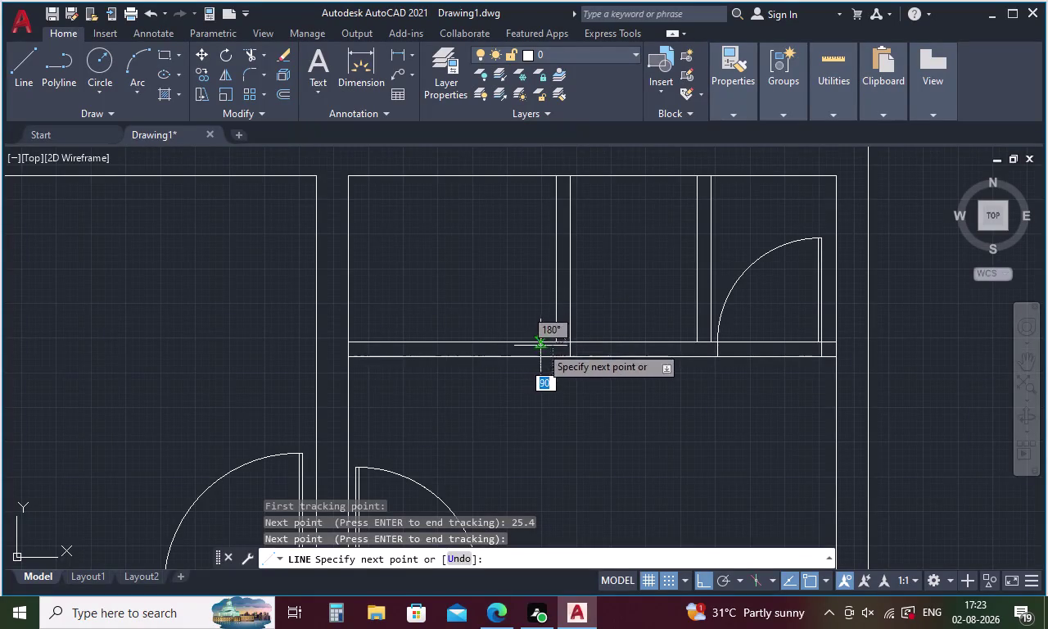
Finish the wall line with its last point.
scroll(up, 3)
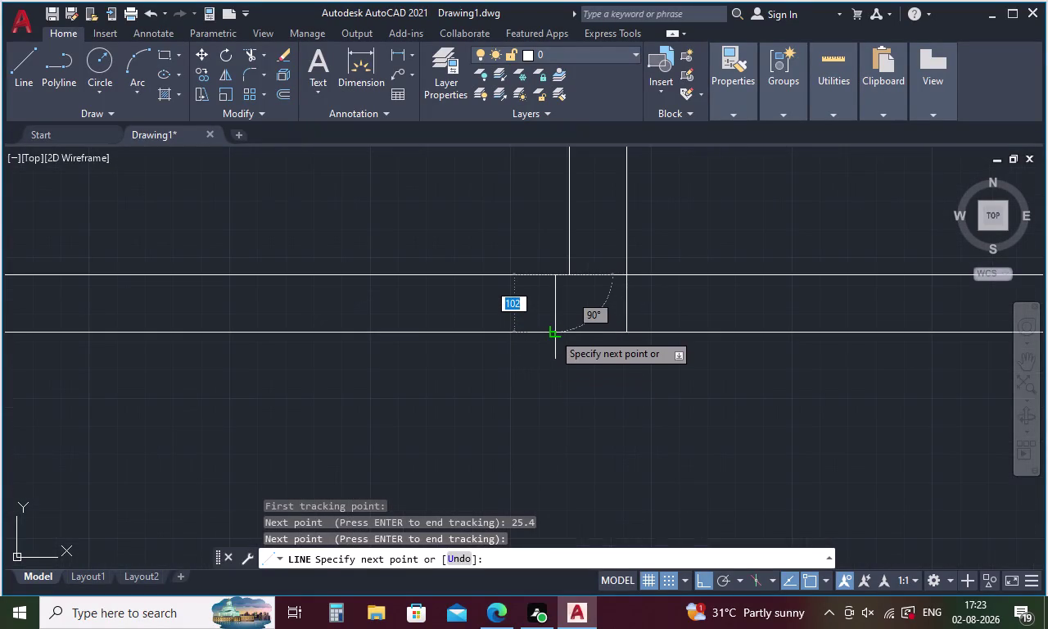
click(552, 333)
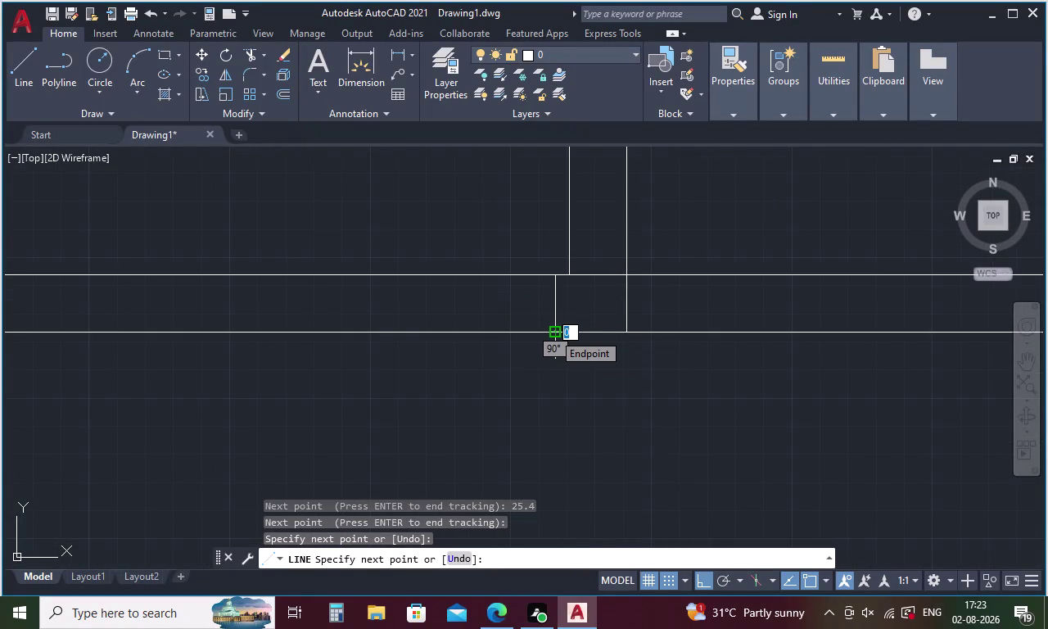
key(Escape)
scroll(down, 3)
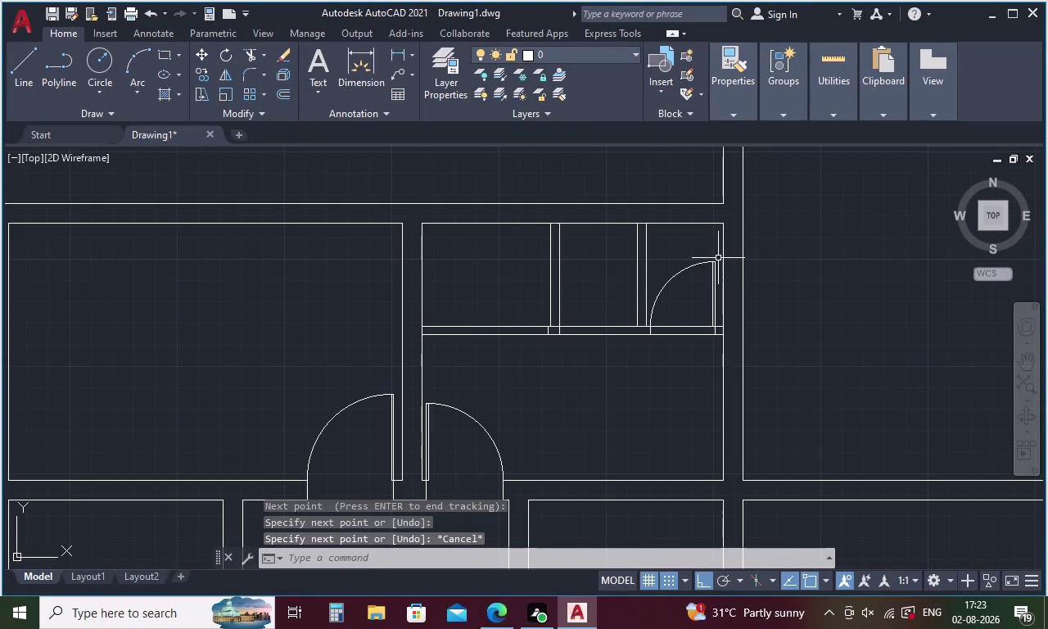
Lasso-select the right closet door's swing arc and leaf and bring up its context menu.
drag(718, 257, 660, 287)
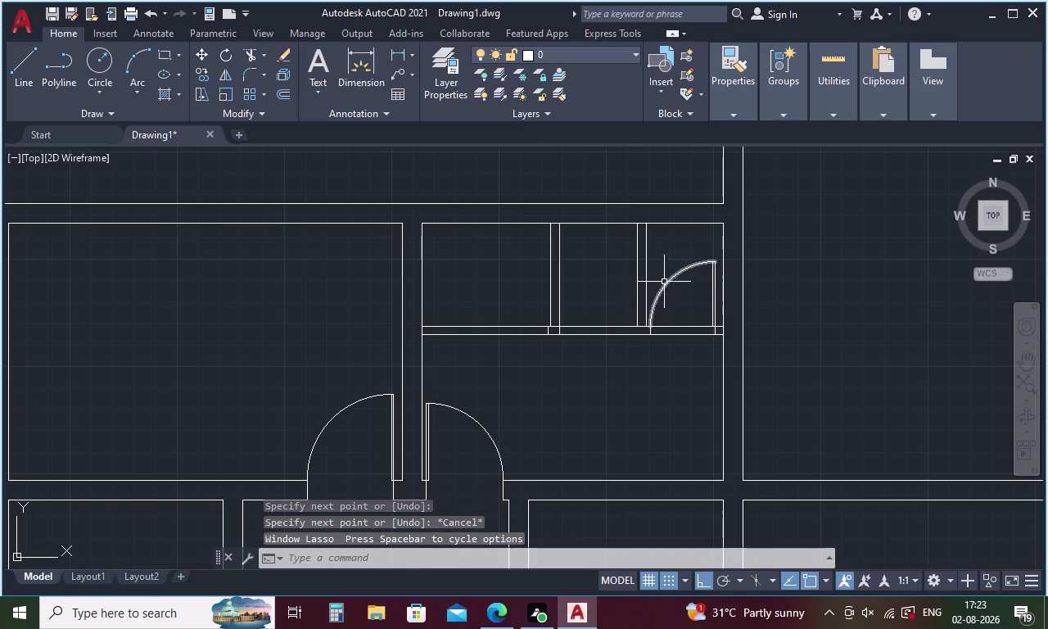
drag(715, 253, 701, 295)
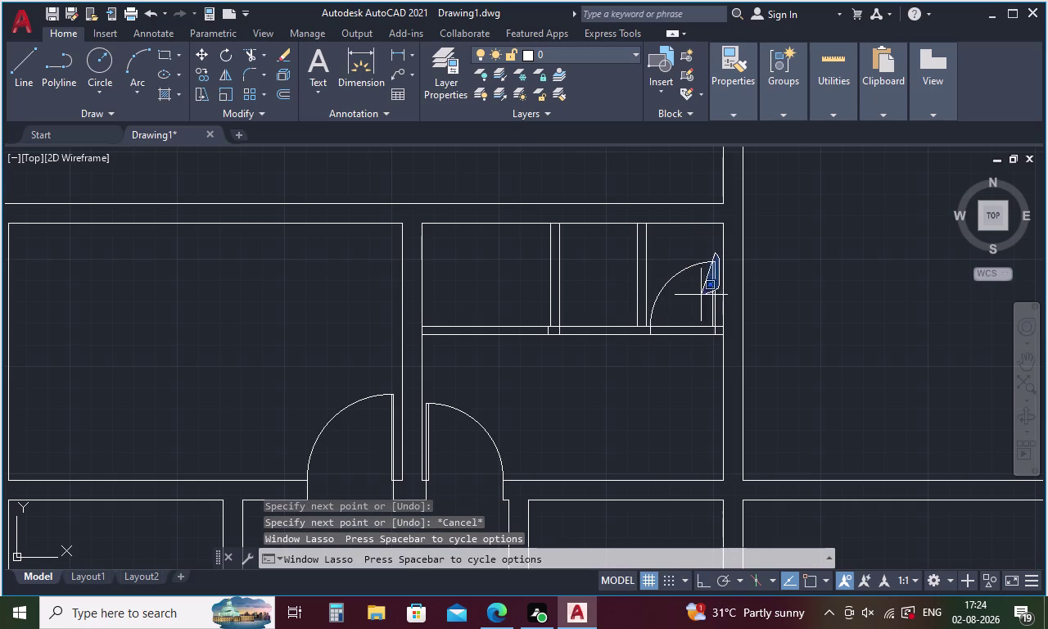
drag(701, 295, 656, 295)
drag(657, 268, 715, 294)
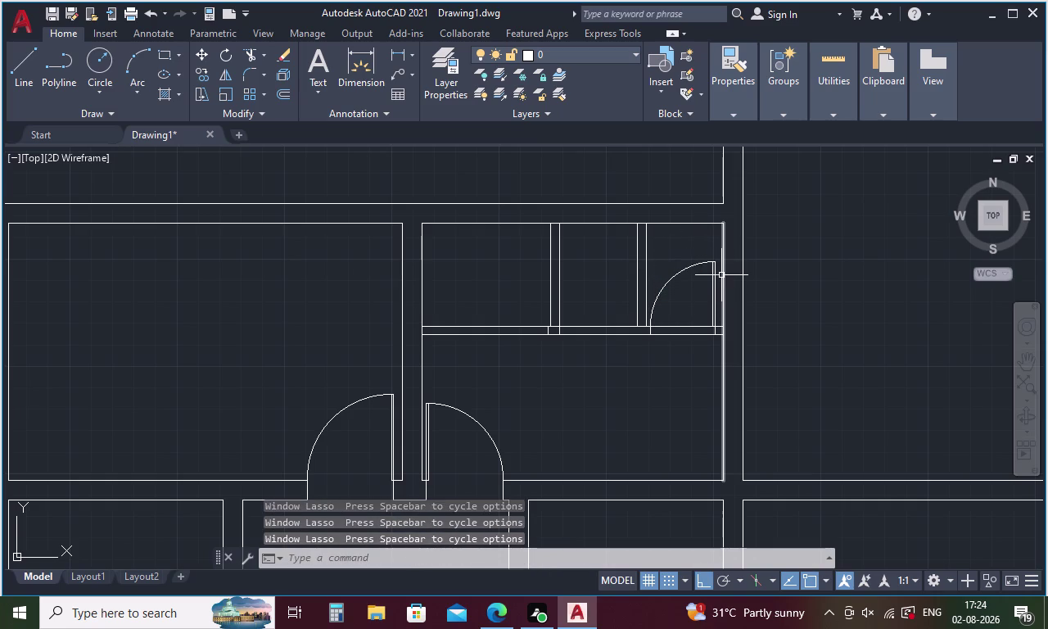
drag(719, 265, 676, 283)
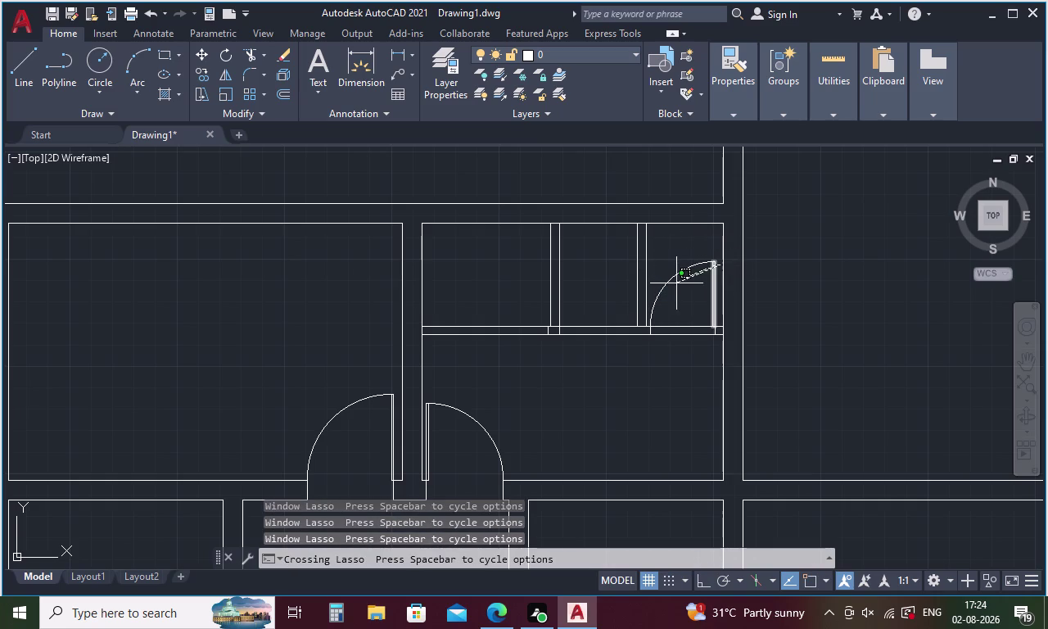
drag(676, 283, 656, 294)
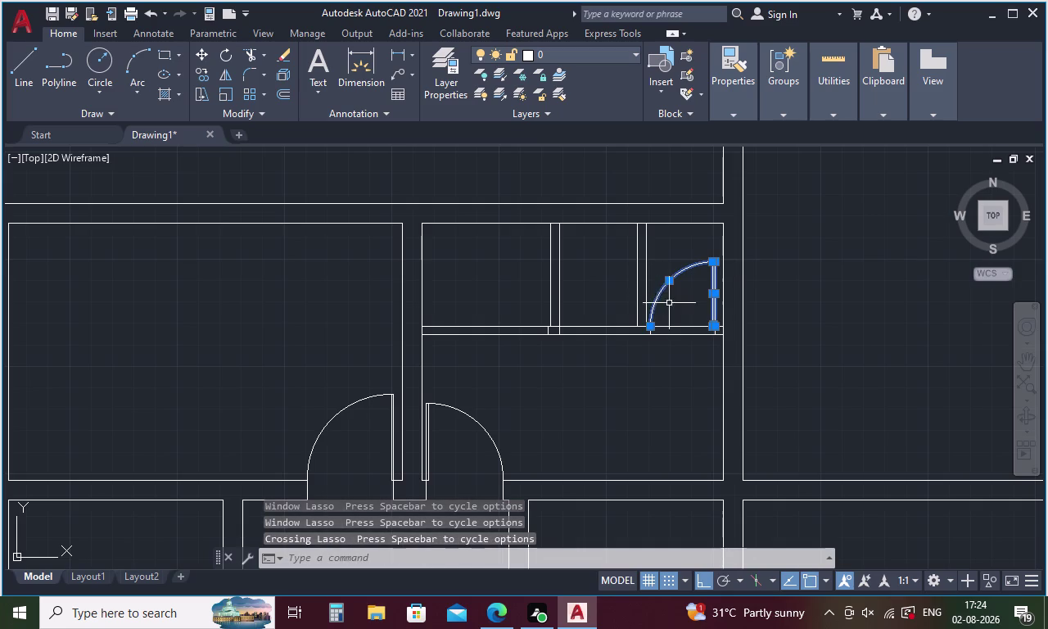
scroll(up, 3)
click(616, 348)
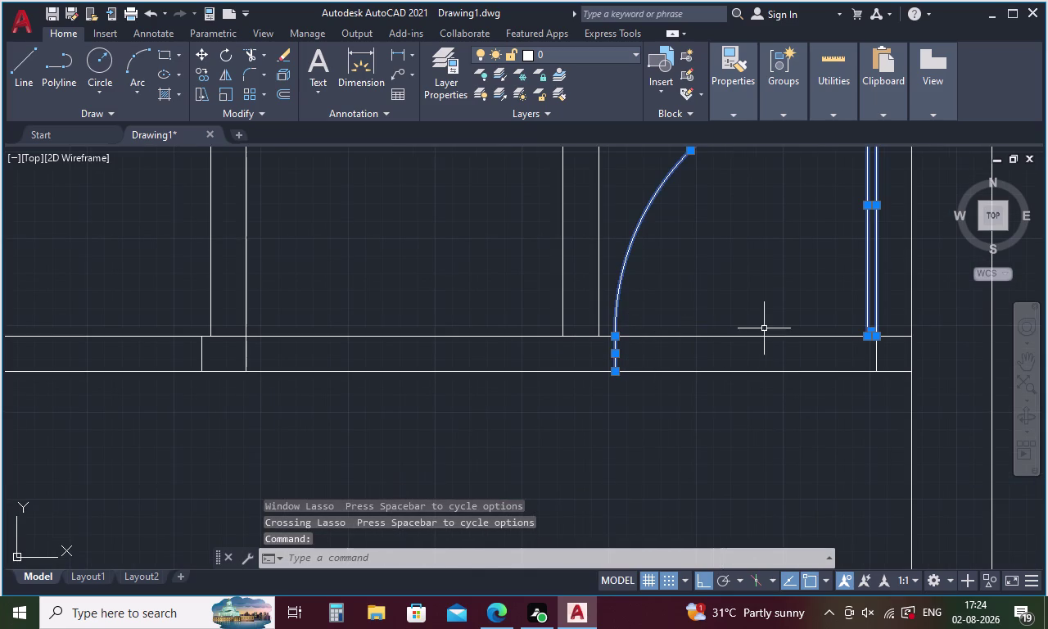
right_click(752, 302)
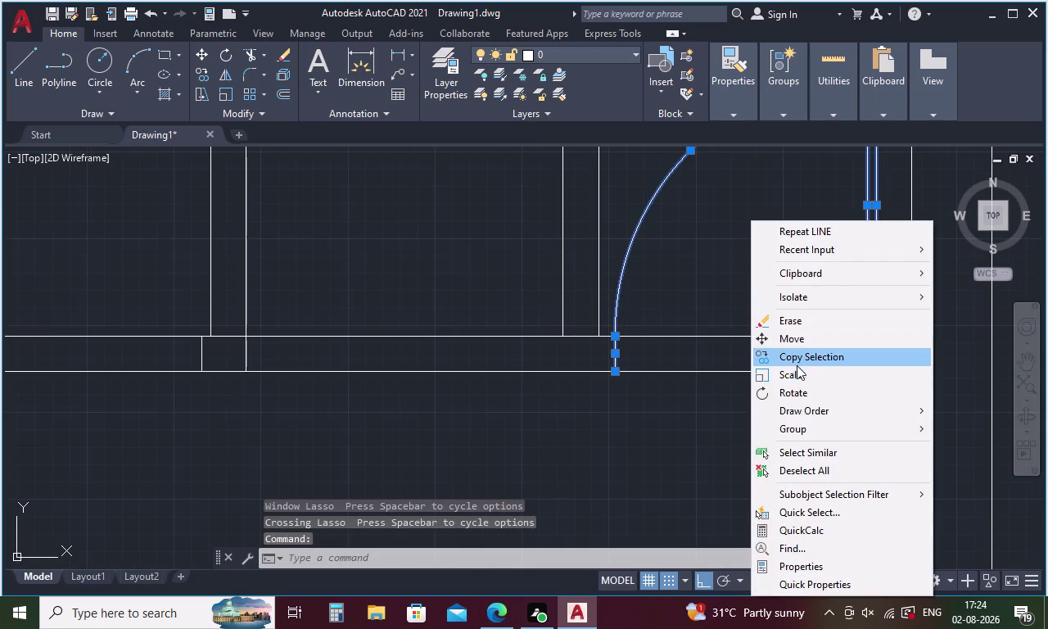
Copy the selected door from the wall corner into the left closet opening.
click(794, 358)
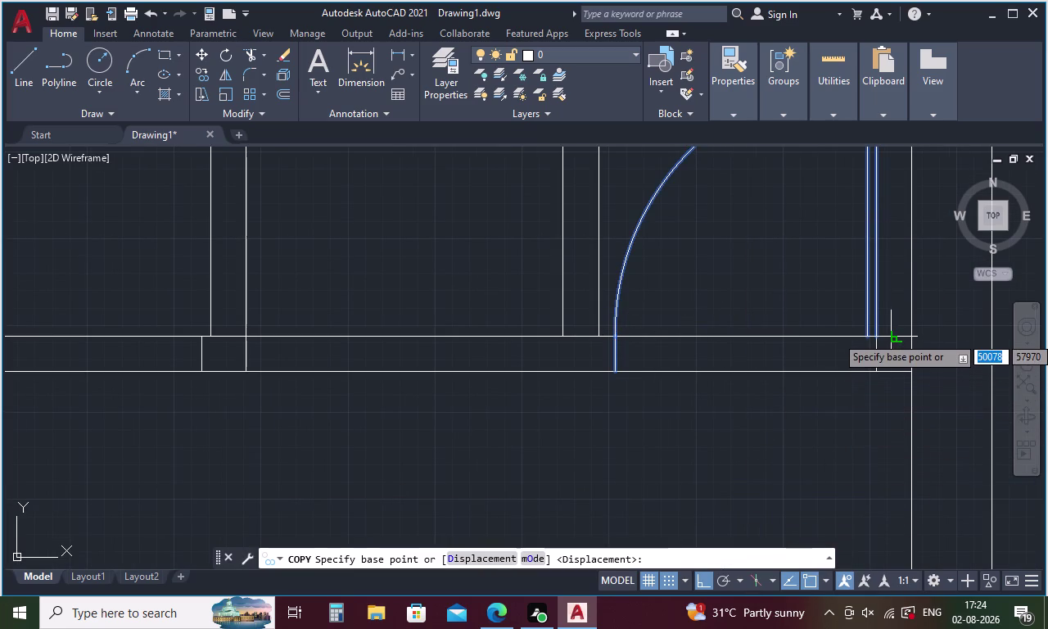
click(878, 336)
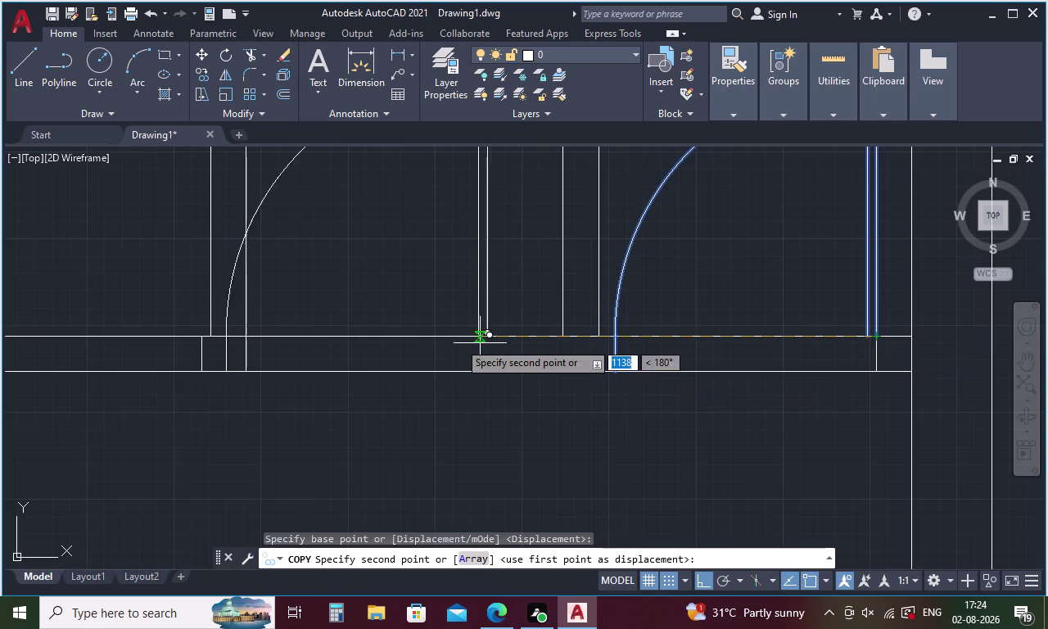
middle_drag(260, 339, 601, 349)
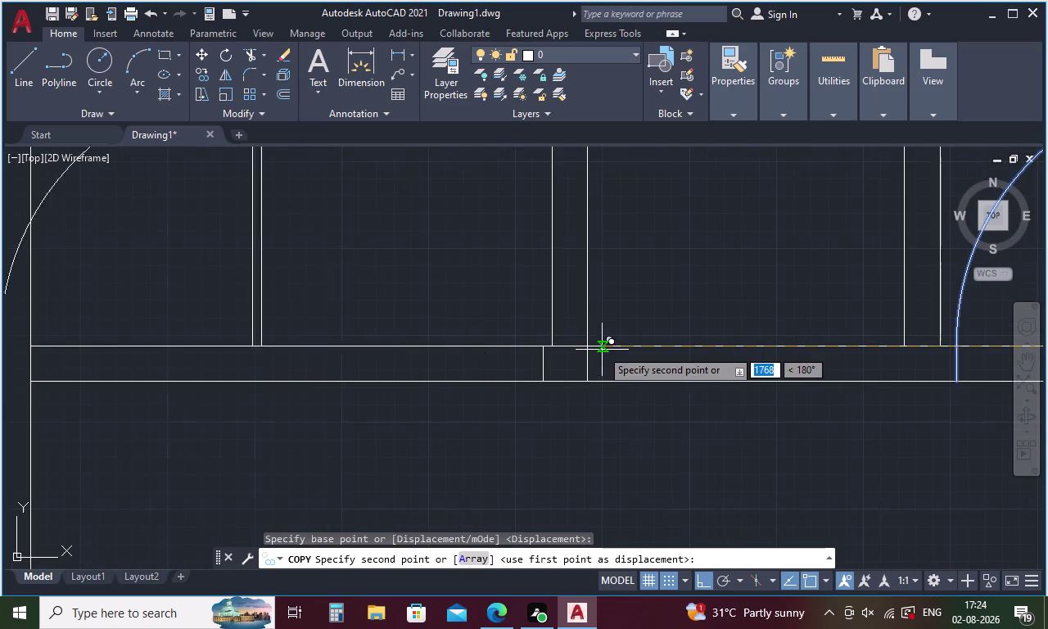
click(539, 348)
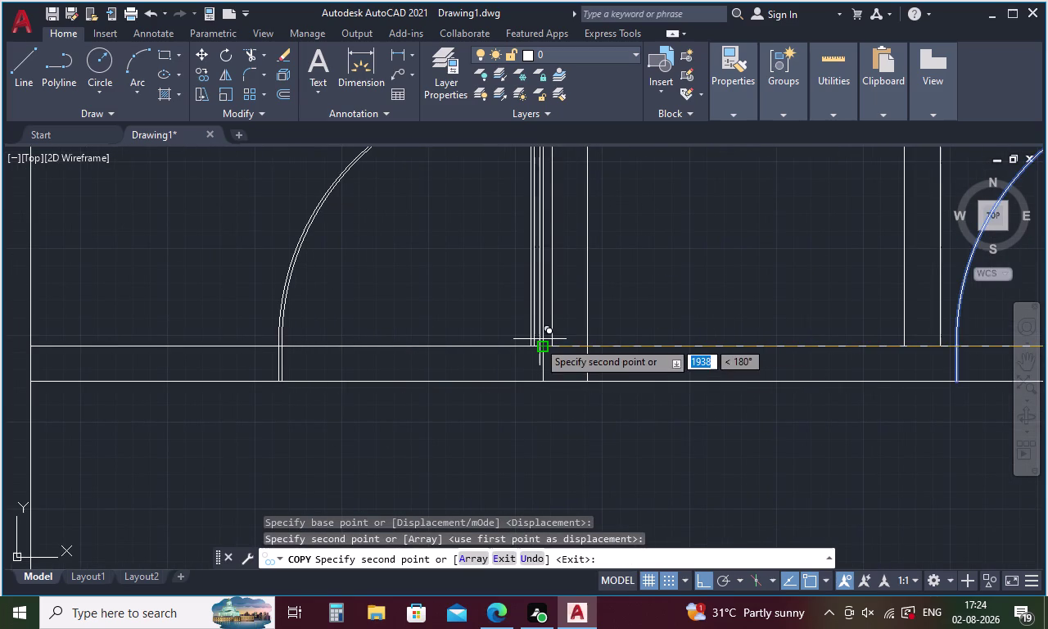
key(Escape)
Trim the wall lines across both closet door openings with TR fence lines.
text(TR)
key(space)
key(space)
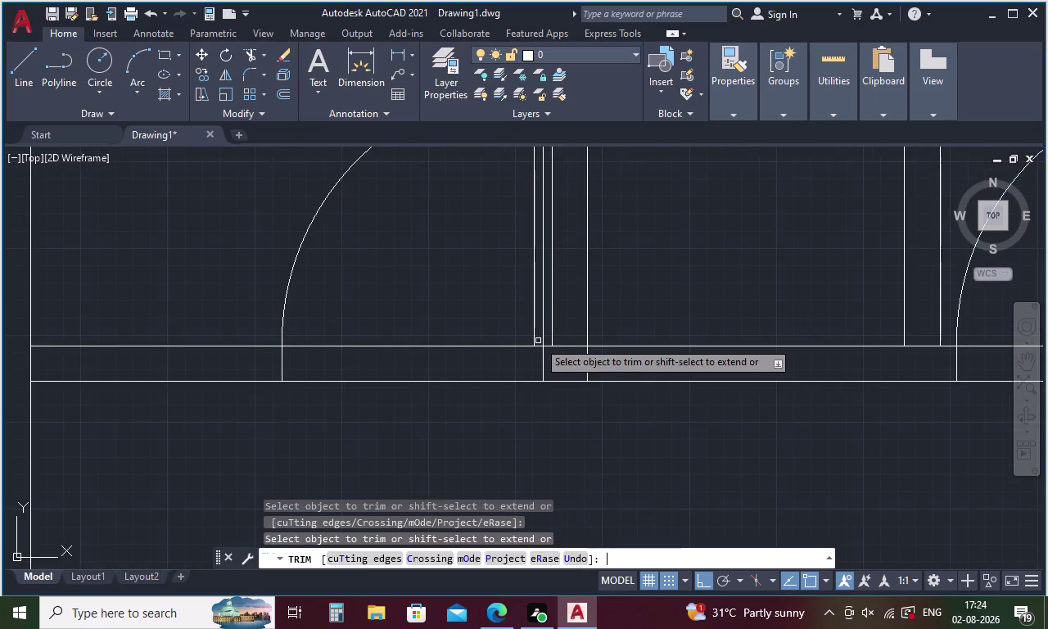
drag(447, 326, 439, 392)
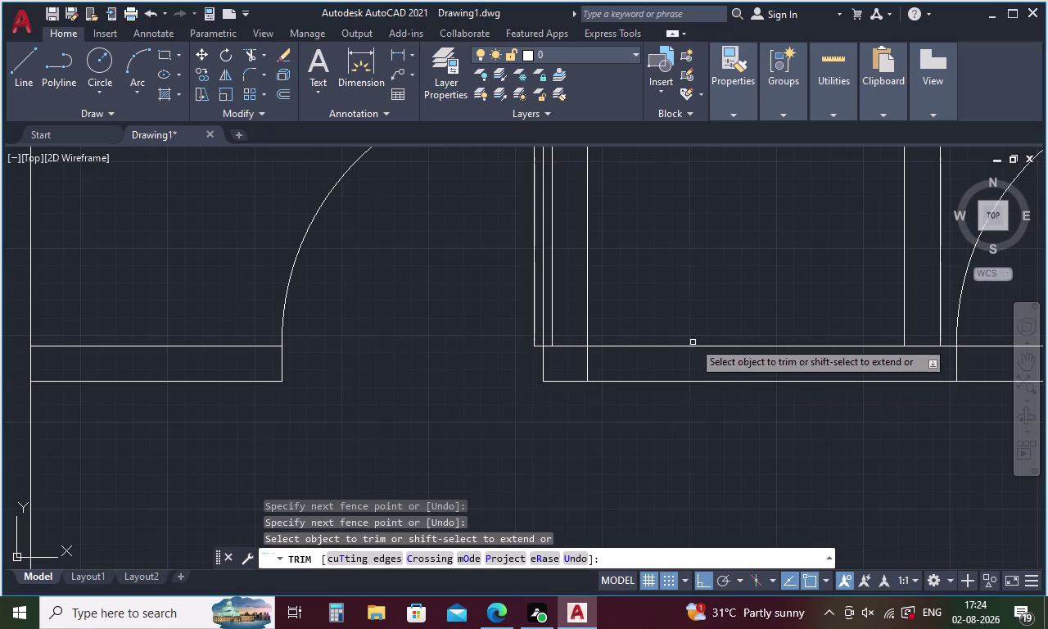
middle_drag(703, 304, 356, 345)
drag(668, 362, 668, 436)
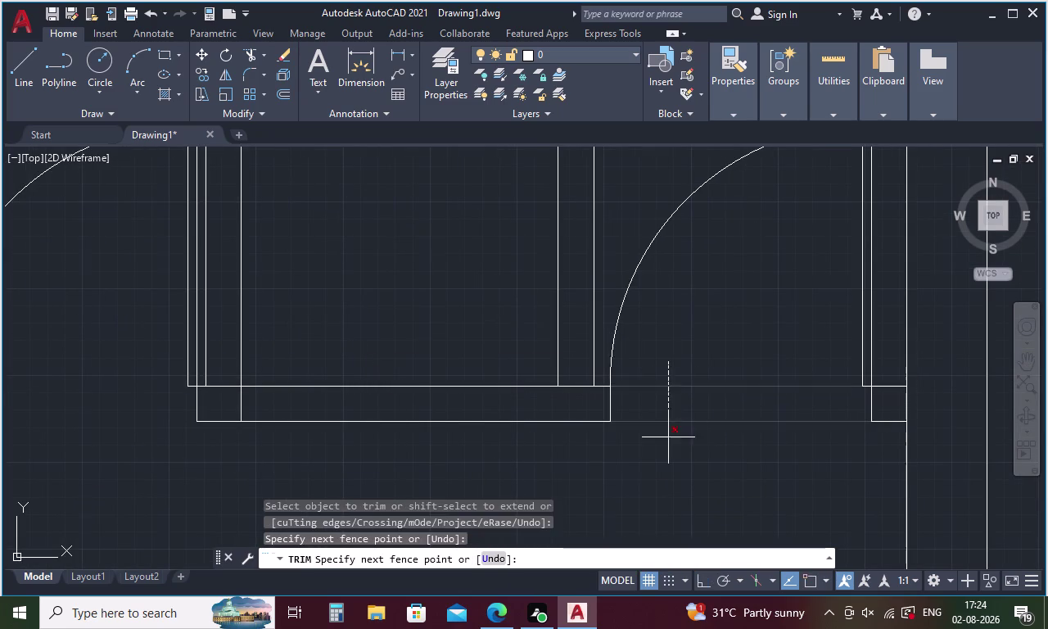
drag(668, 435, 668, 438)
scroll(down, 3)
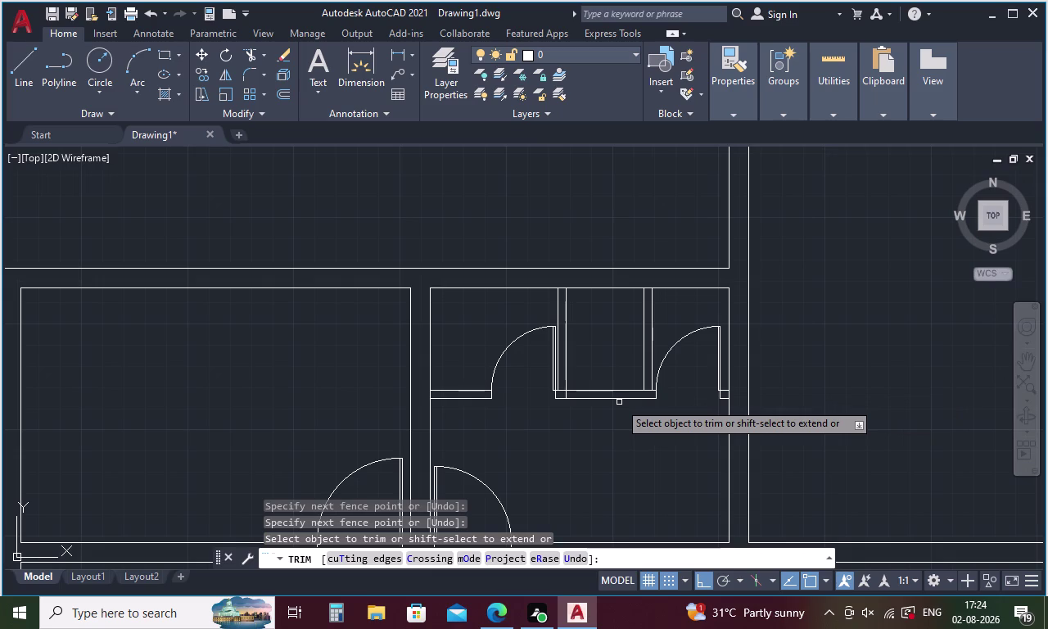
scroll(down, 3)
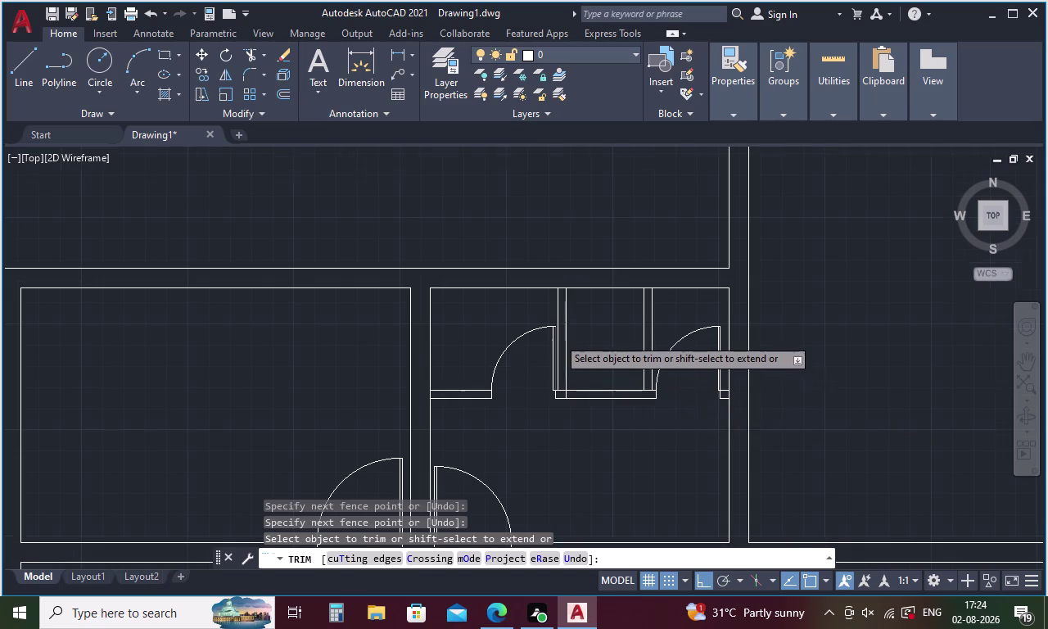
scroll(down, 3)
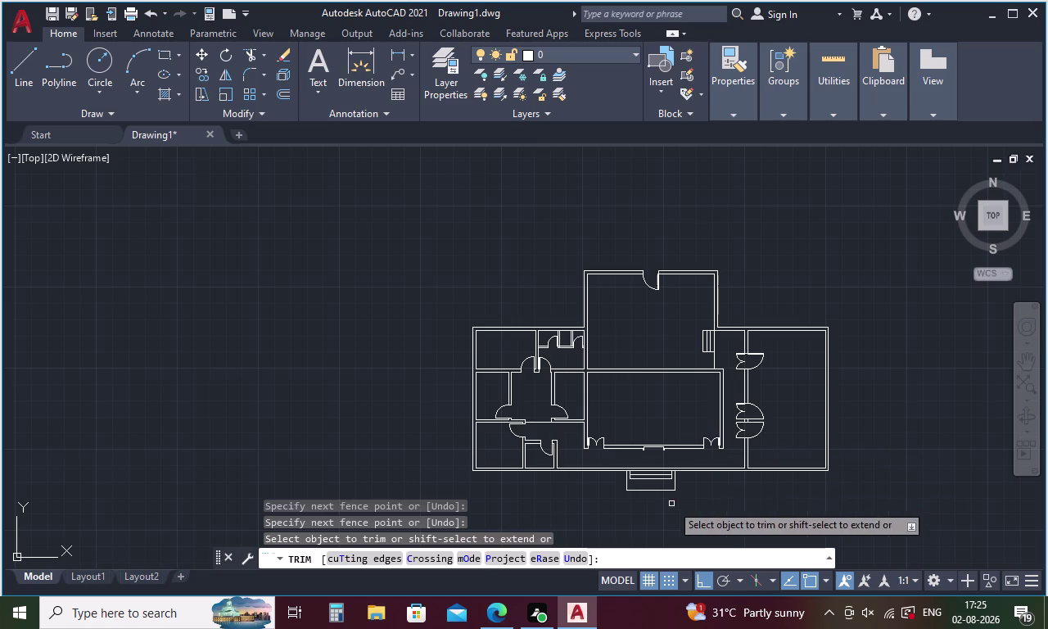
Zoom out and back in to check the plan, end TRIM, and start LINE.
scroll(up, 3)
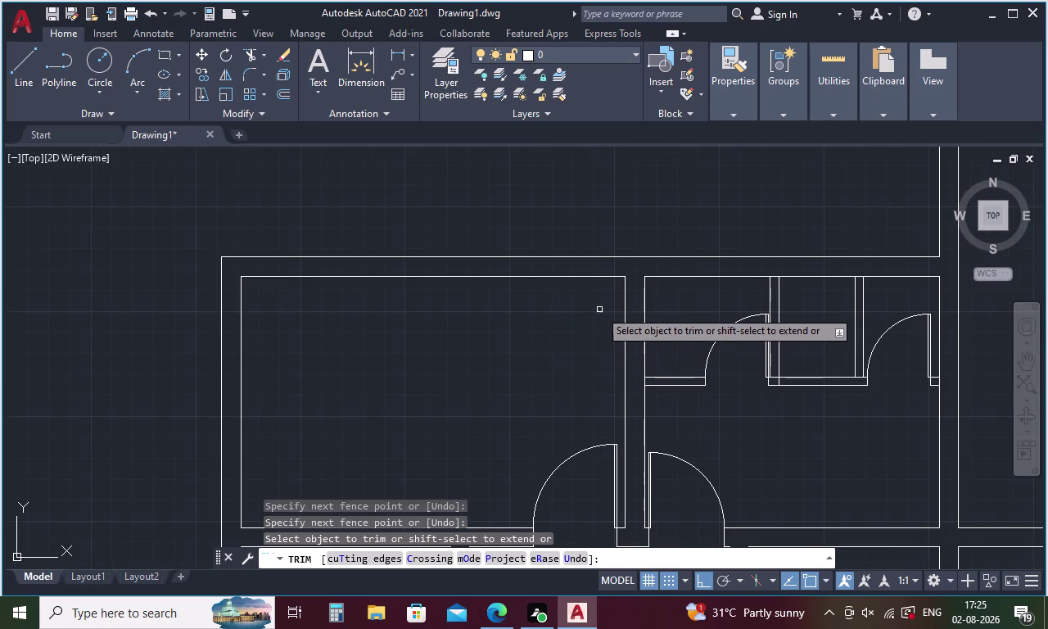
scroll(down, 3)
key(Escape)
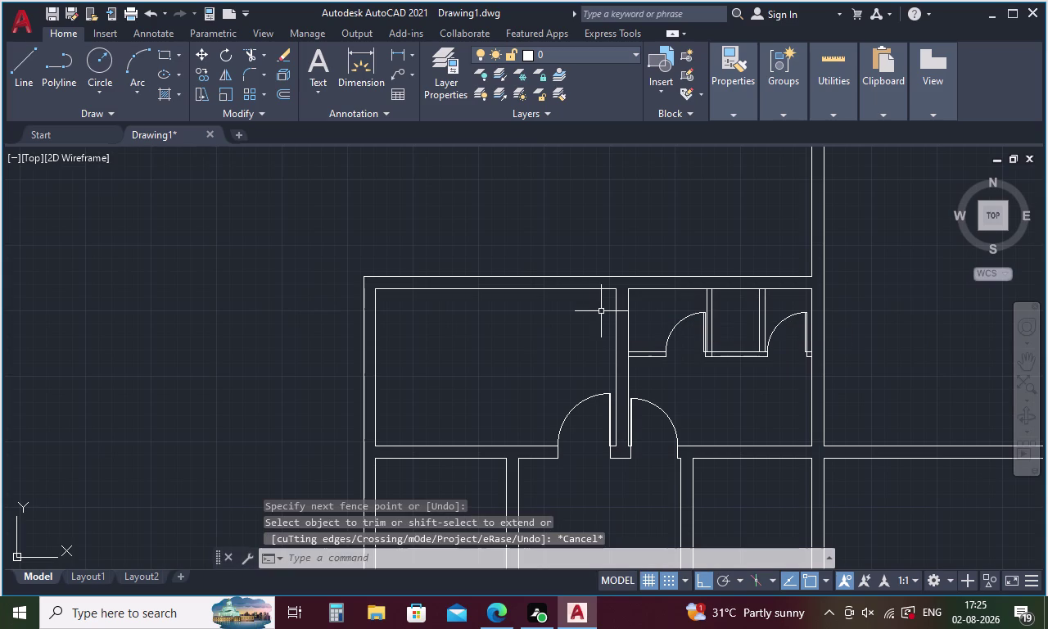
key(l)
key(Return)
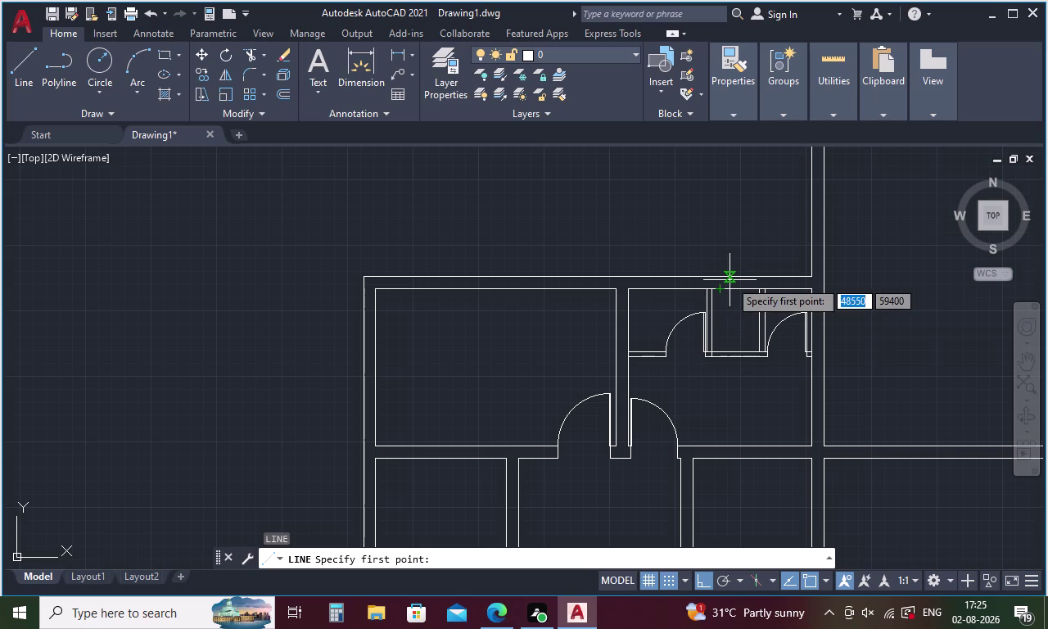
Cancel the line and trim the outer top wall across the closet openings.
key(Escape)
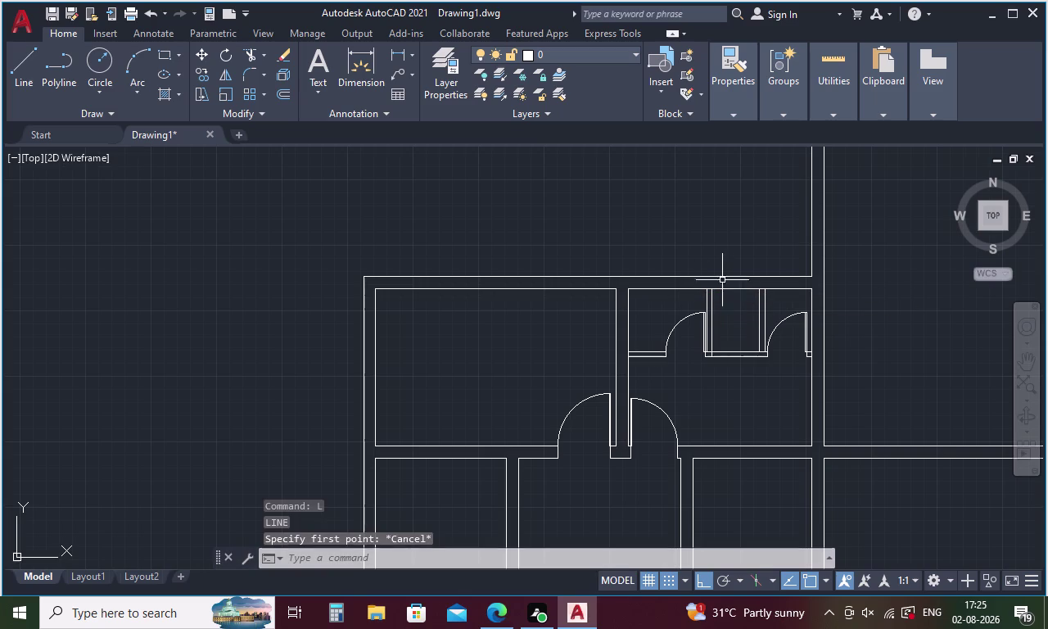
text(TR)
key(space)
key(space)
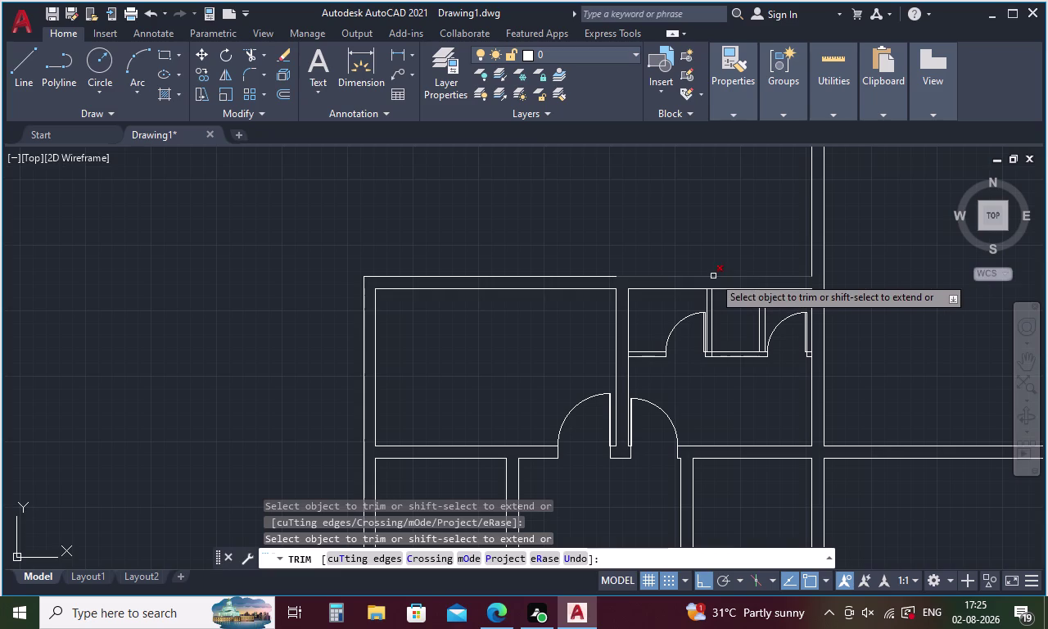
scroll(up, 3)
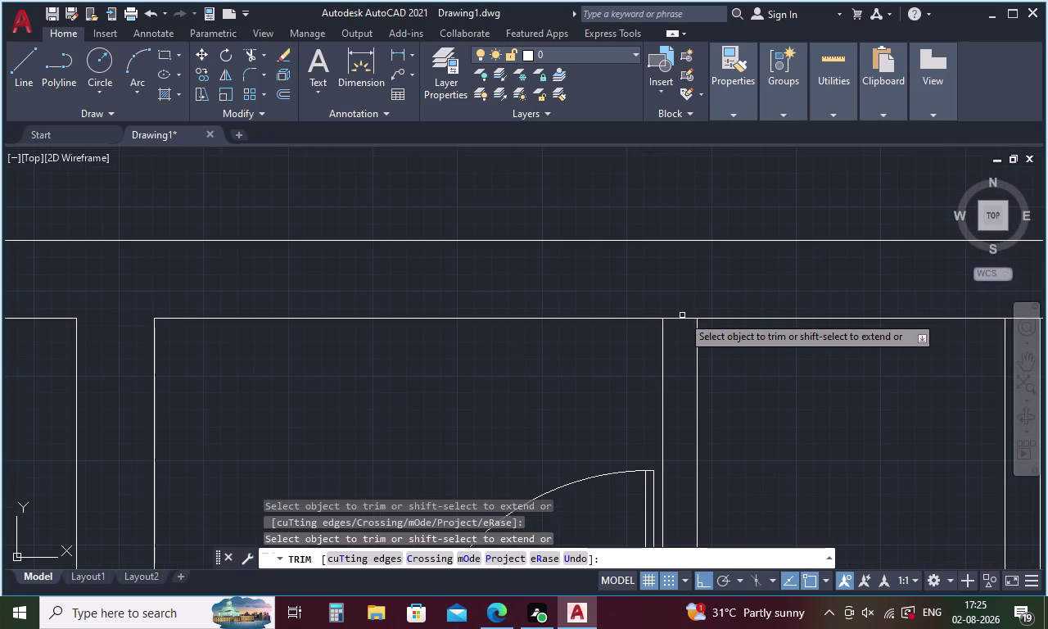
click(681, 321)
middle_drag(741, 292, 371, 292)
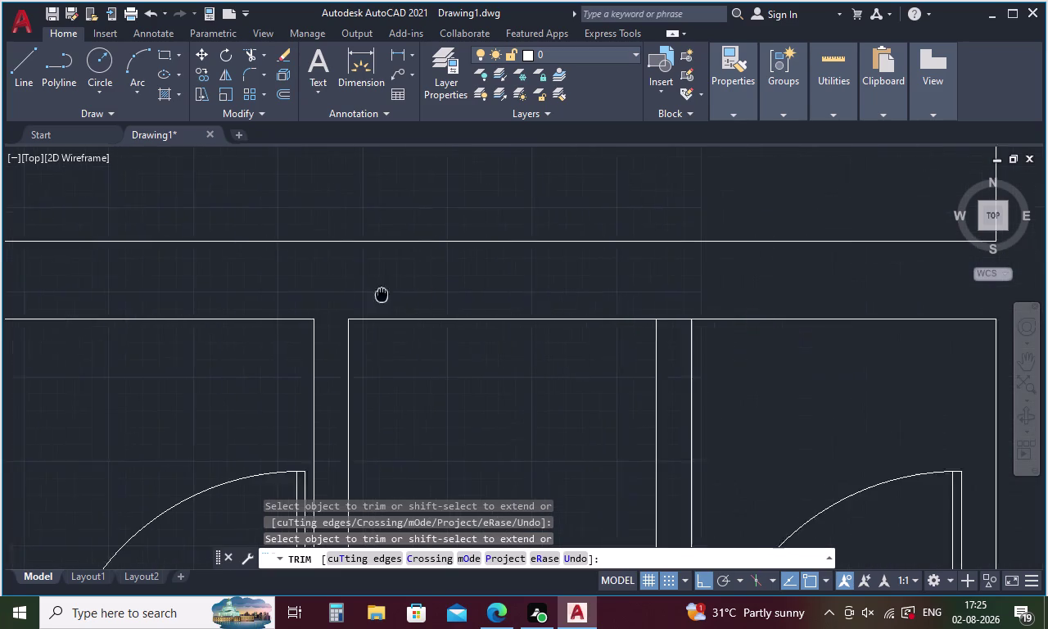
drag(653, 303, 659, 332)
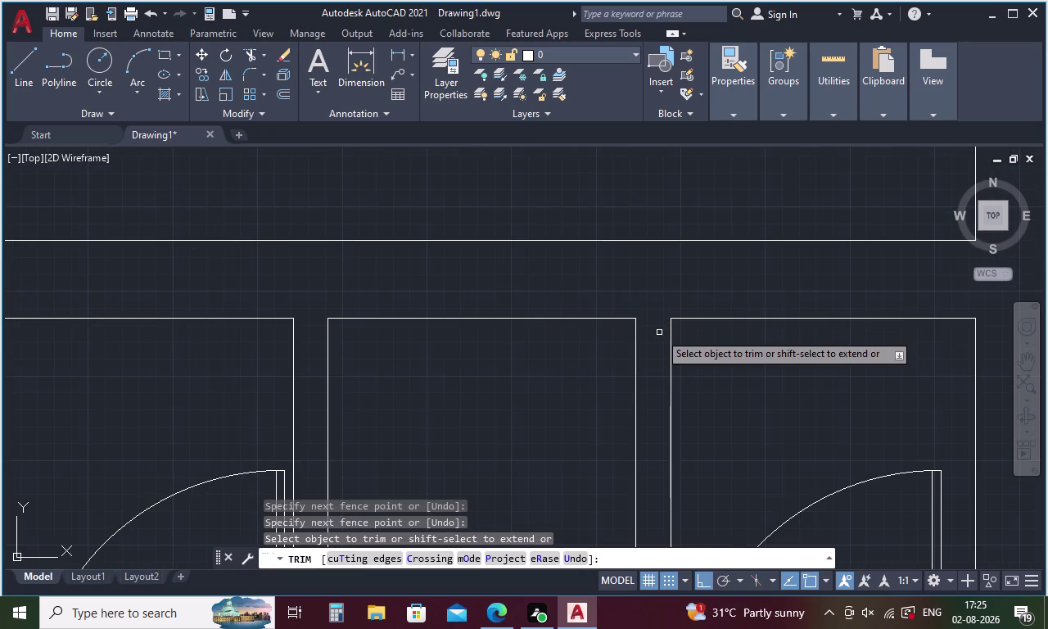
middle_drag(661, 330, 773, 317)
scroll(down, 3)
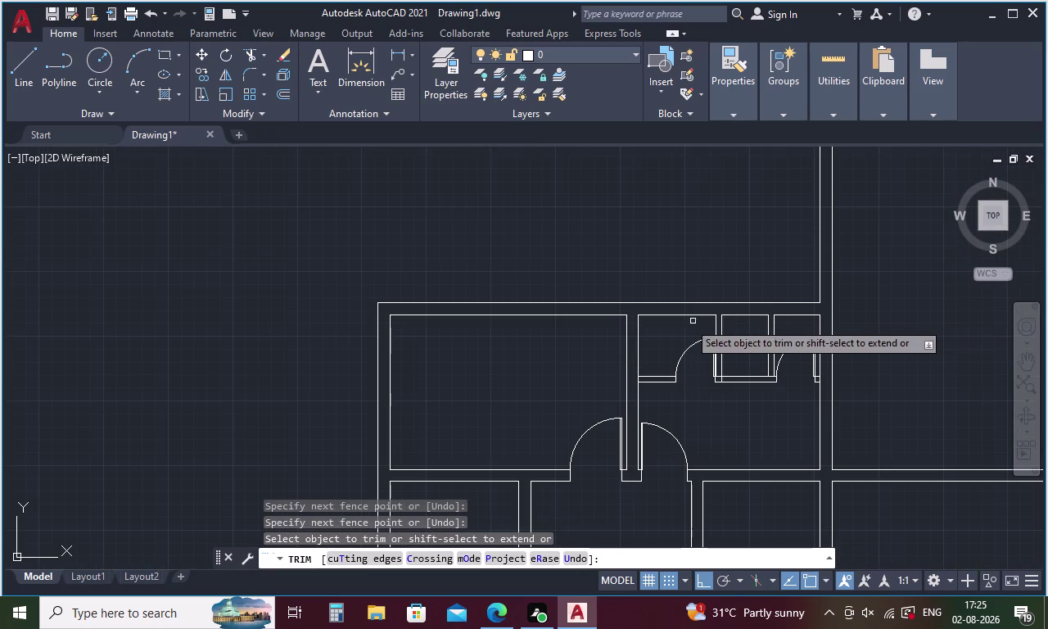
key(Escape)
Run another TRIM pass, end it, and start a new line.
key(t)
key(r)
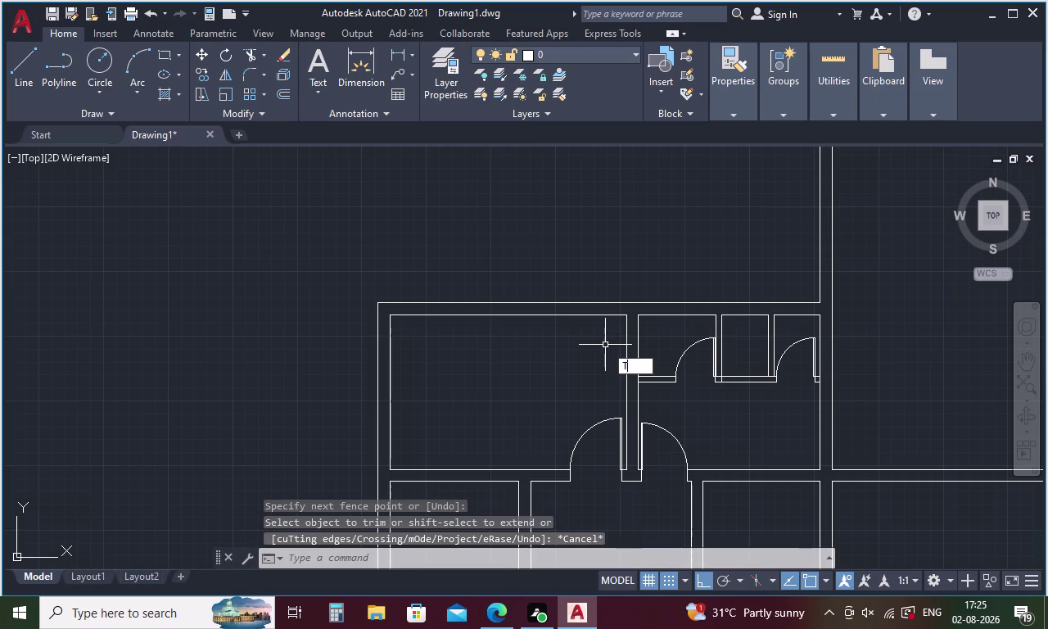
key(space)
key(space)
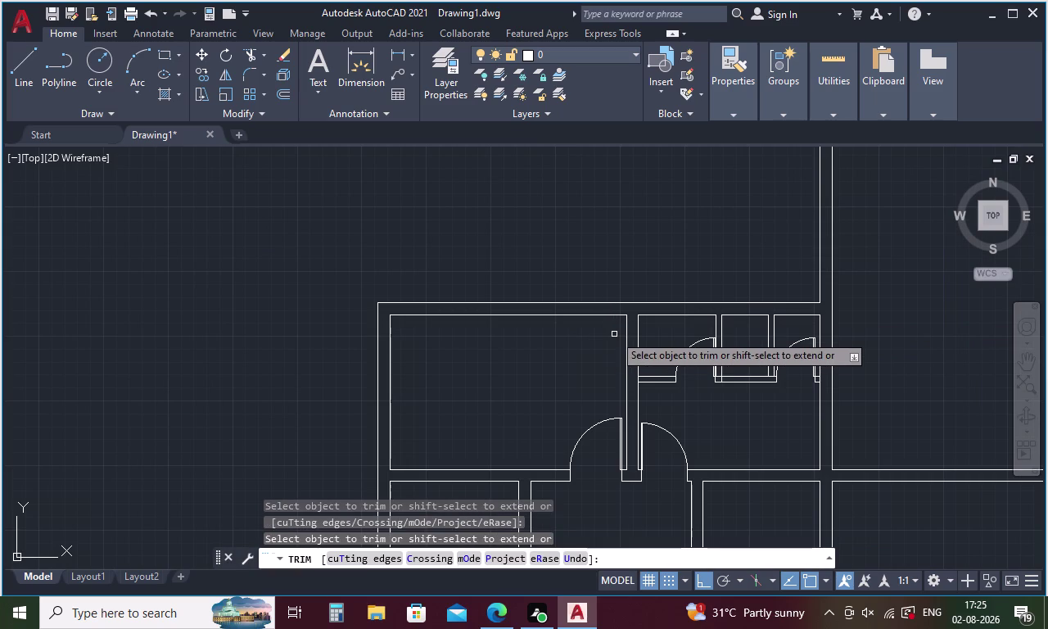
key(Escape)
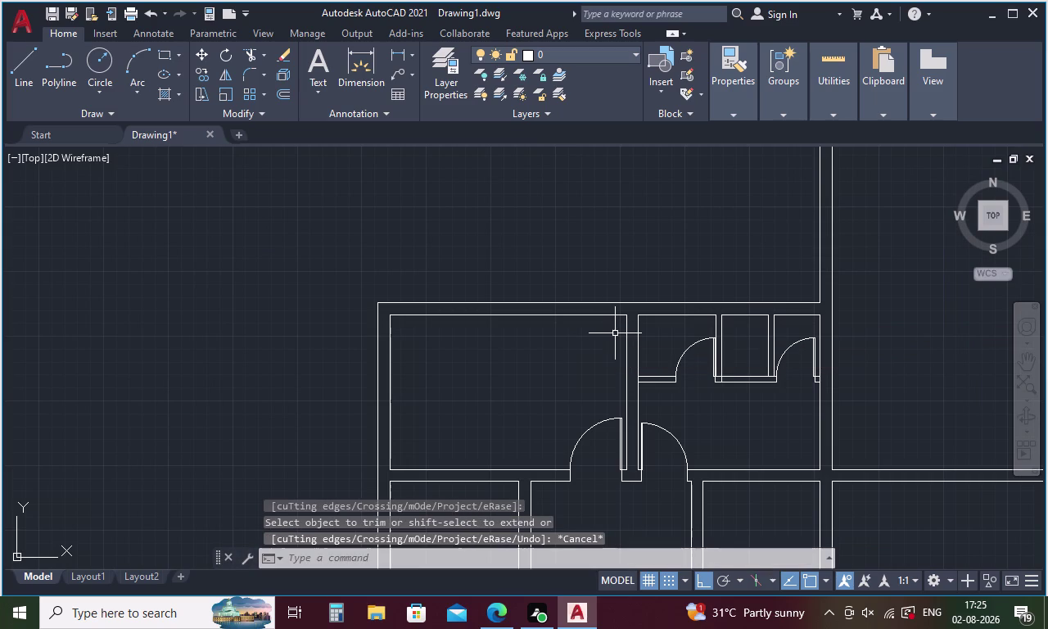
key(l)
key(Return)
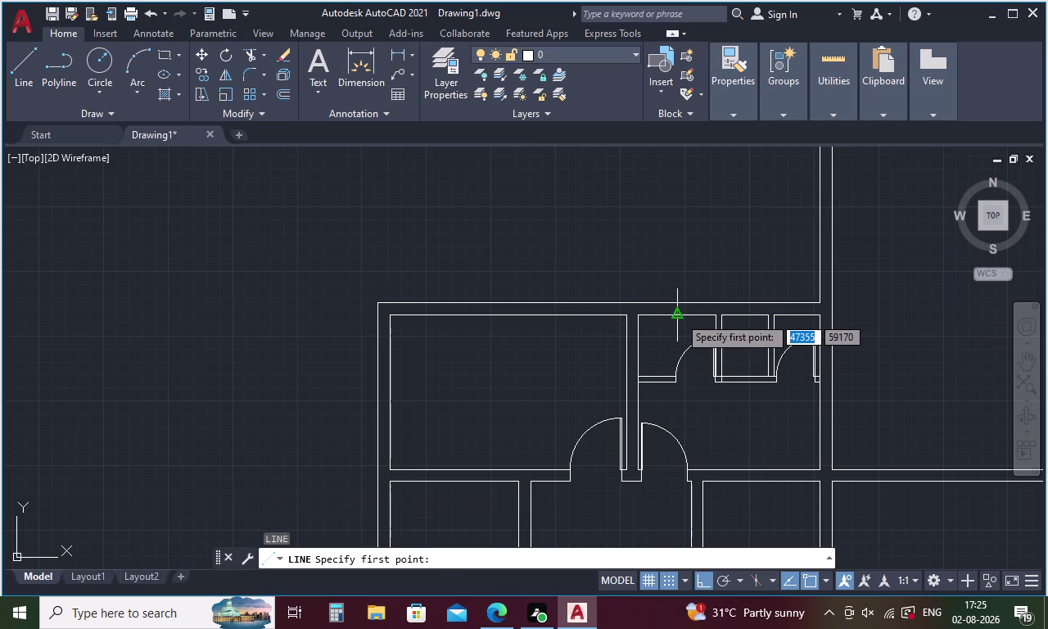
Draw a short jamb line across the top wall.
click(679, 316)
click(680, 305)
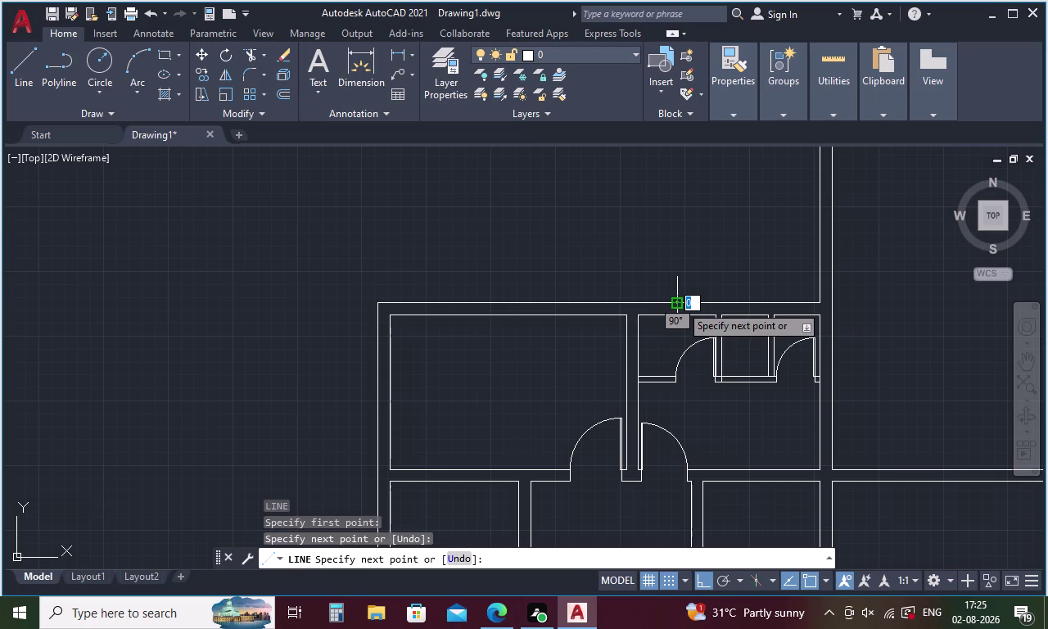
key(Escape)
Offset the jamb line 450 to both the right and the left.
text(O)
key(space)
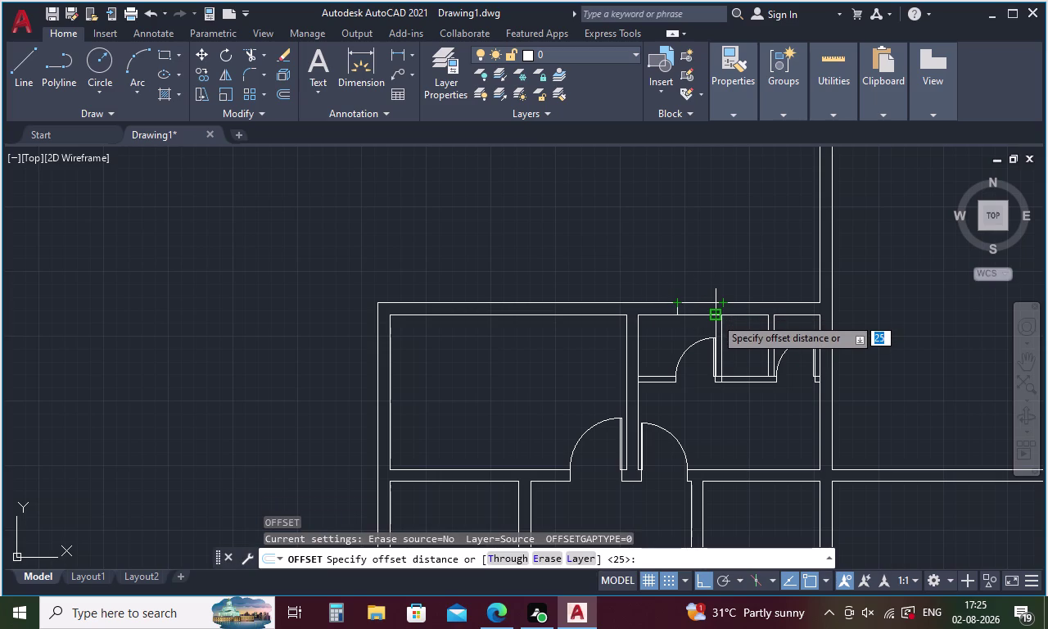
text(459)
key(BackSpace)
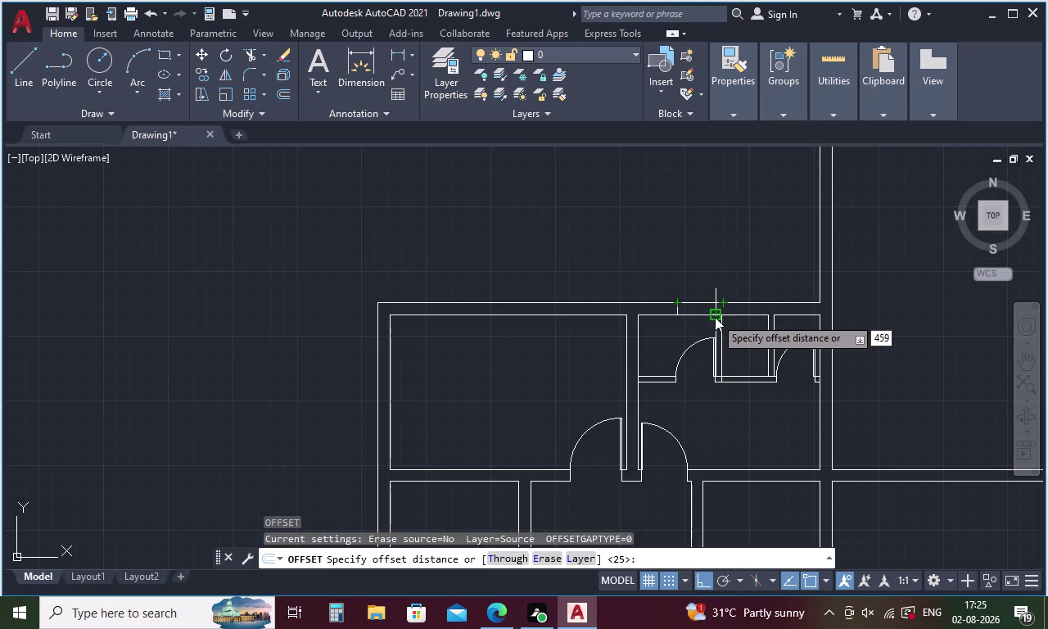
key(0)
key(space)
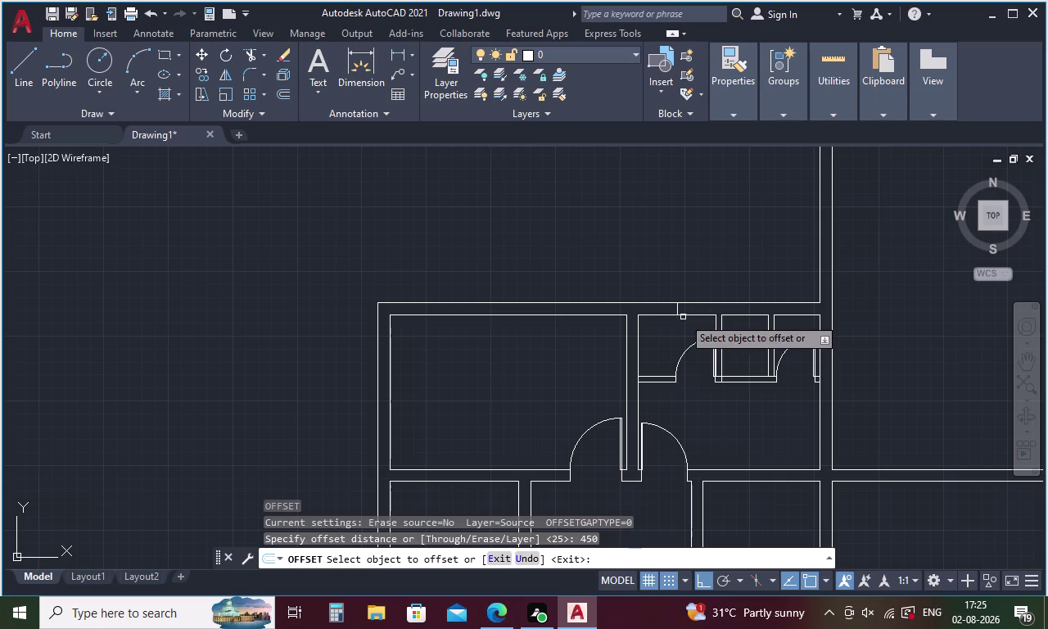
click(677, 308)
click(693, 304)
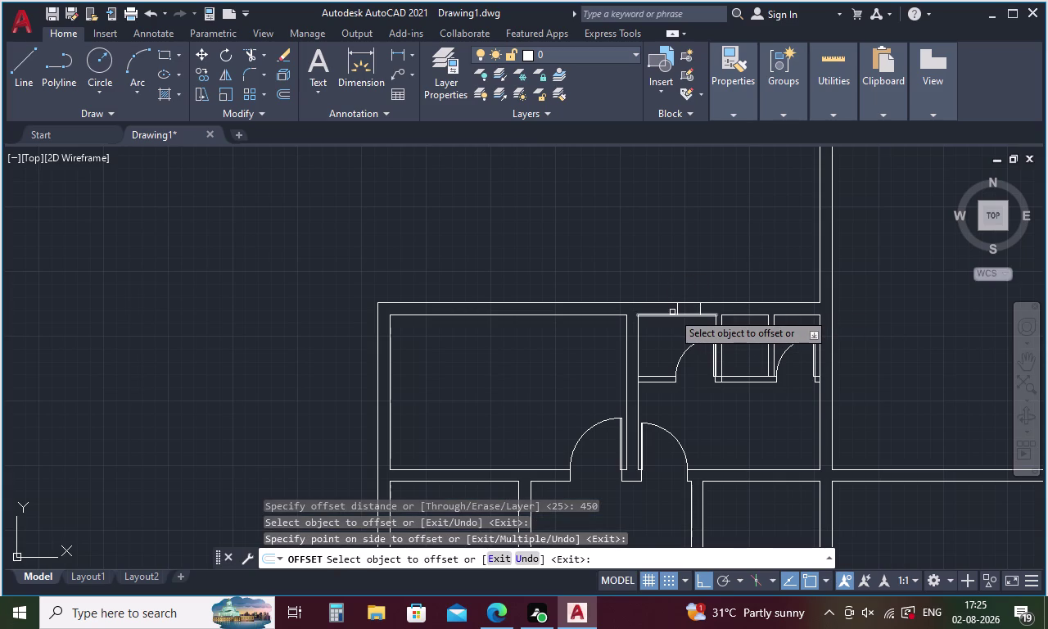
click(677, 311)
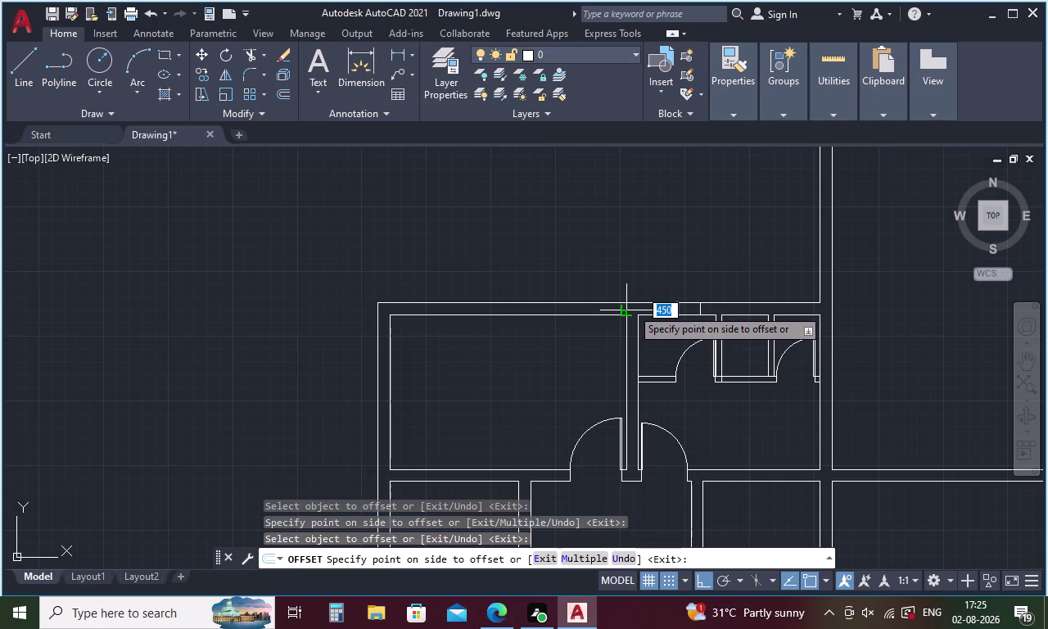
click(631, 308)
key(Escape)
Draw a horizontal line along the wall's middle between the outer jambs.
key(l)
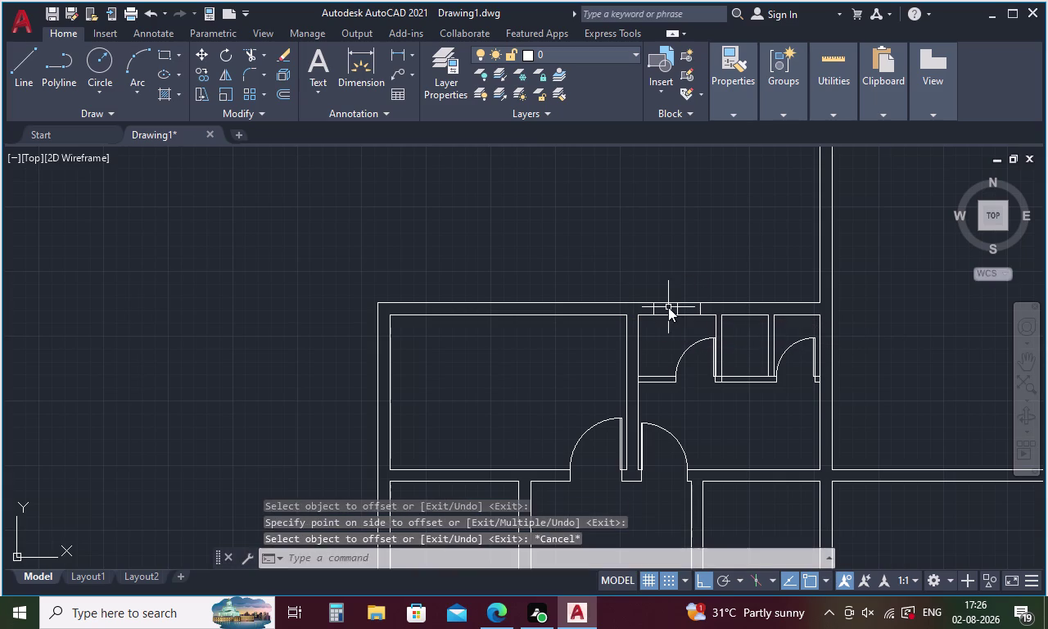
key(Return)
scroll(up, 3)
click(595, 313)
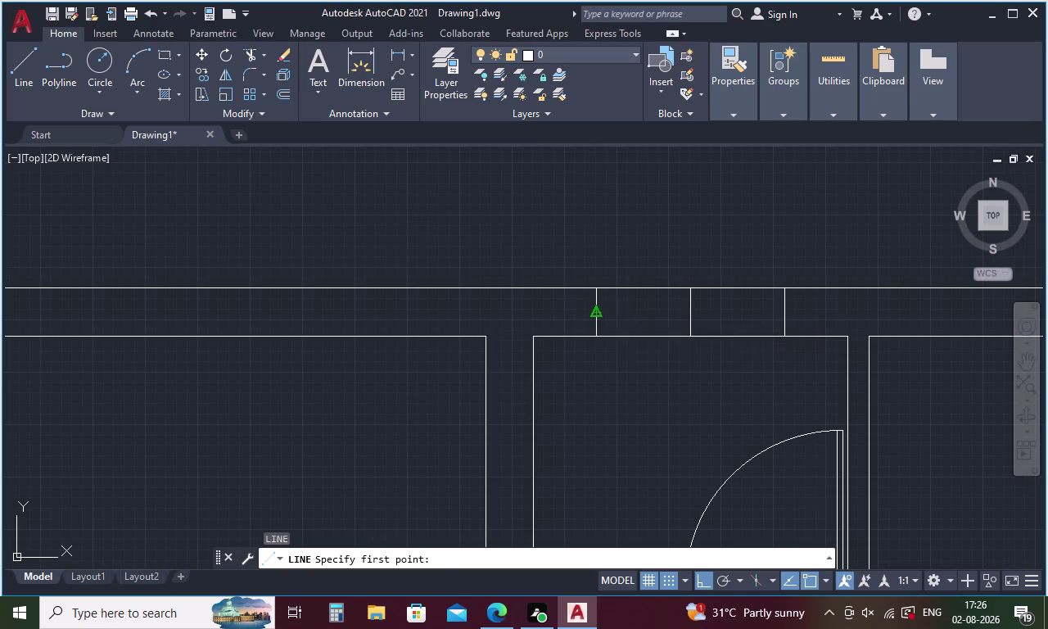
click(787, 310)
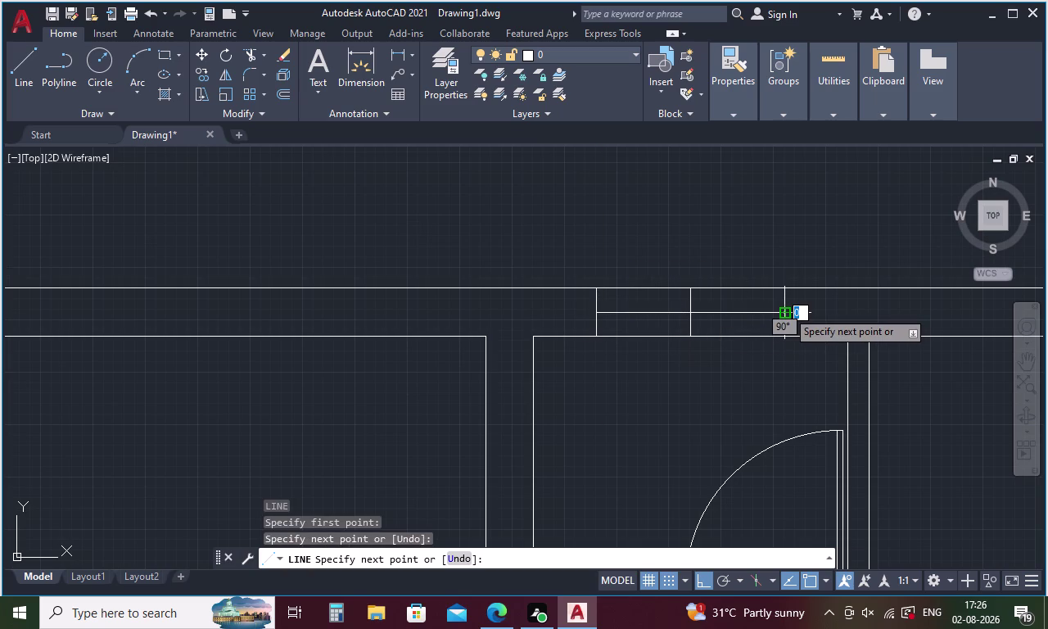
key(Escape)
key(o)
key(Return)
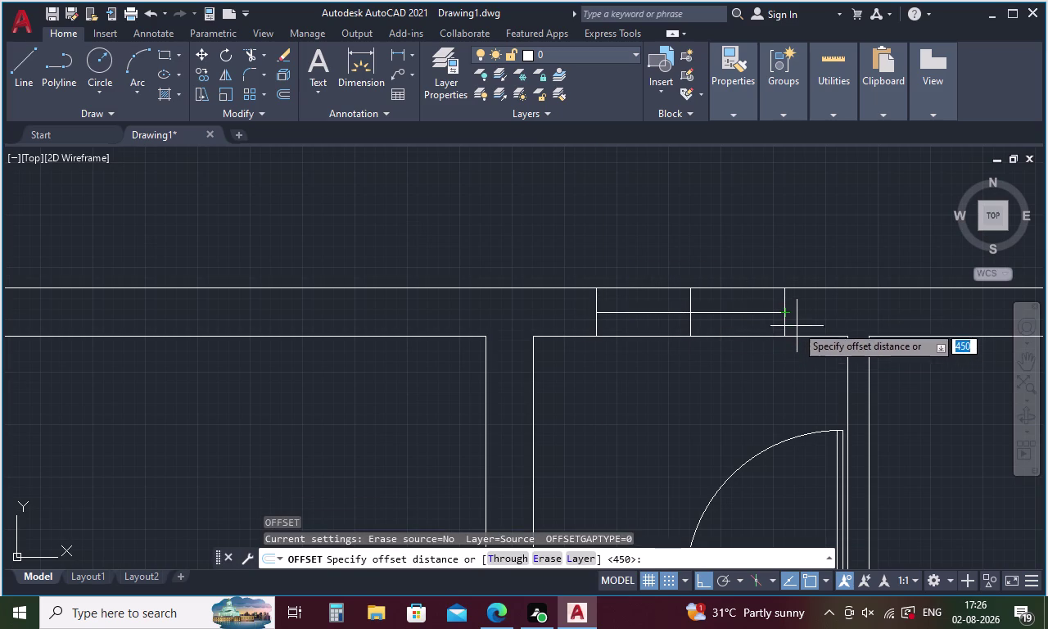
Offset the mid-wall line 25.5 to both sides as pane lines.
text(25)
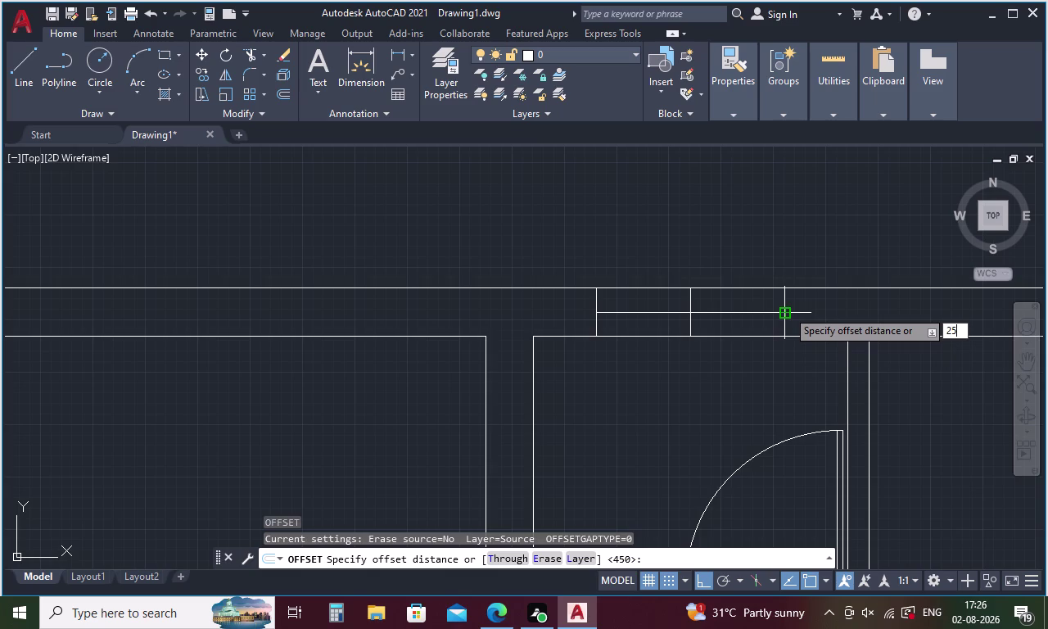
text(.5)
key(space)
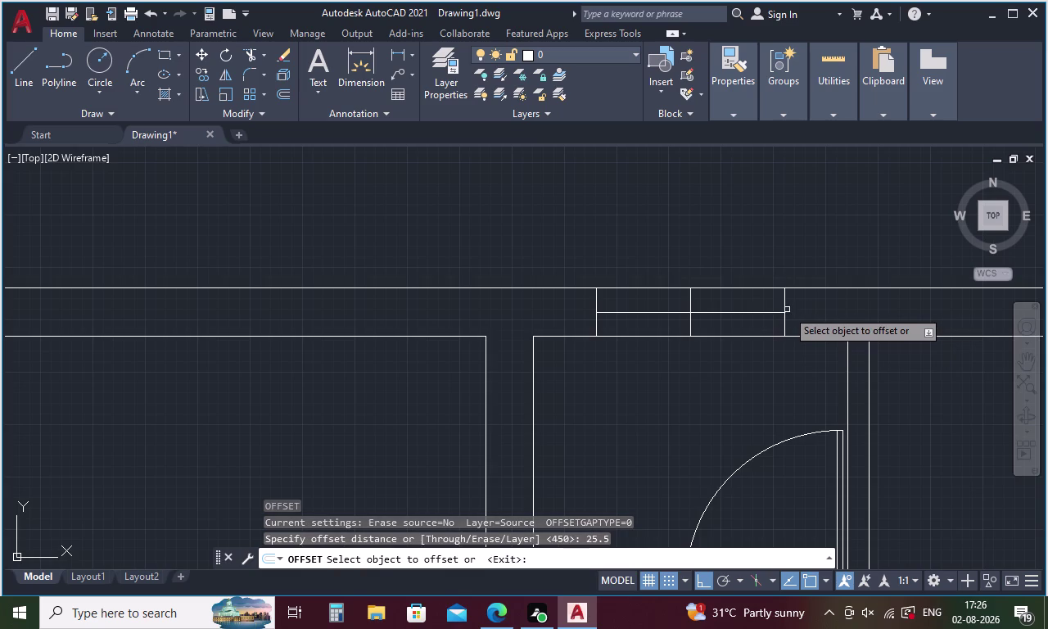
click(760, 312)
click(751, 288)
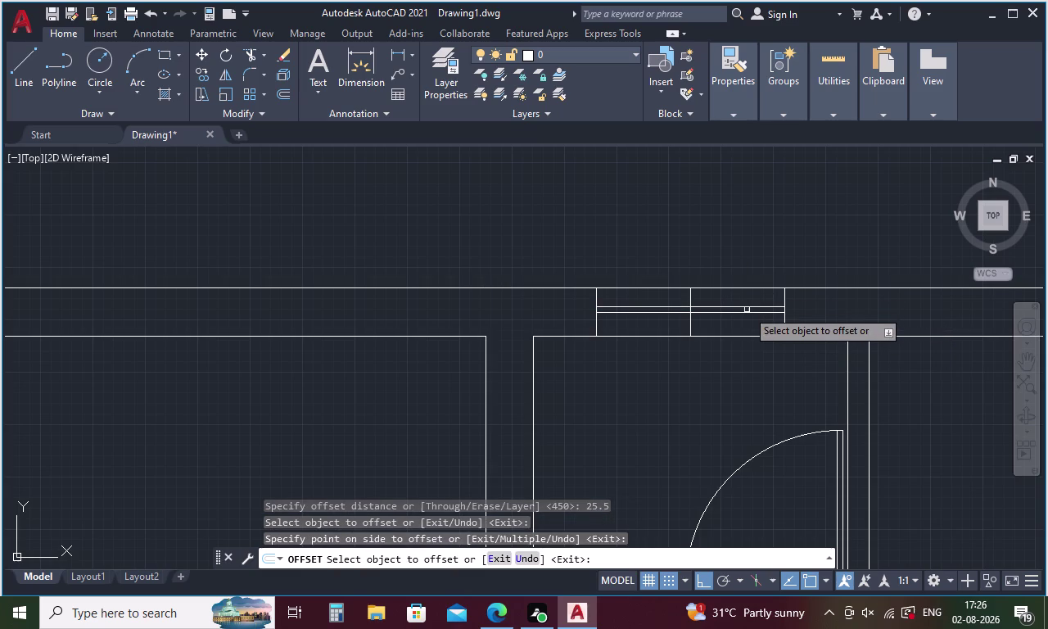
click(747, 313)
click(749, 327)
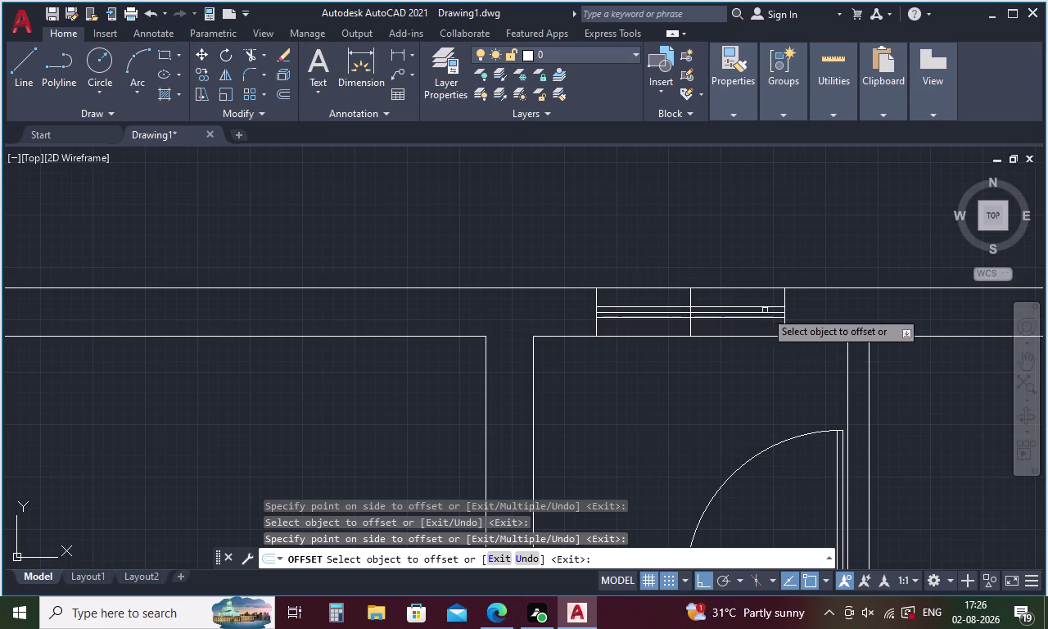
key(Escape)
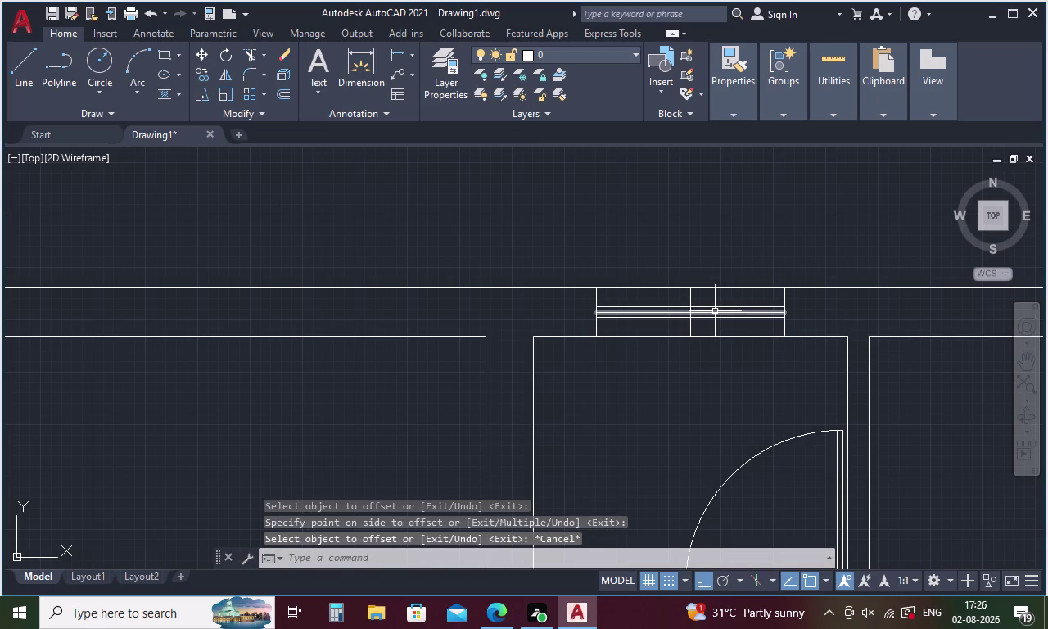
Erase the stray line in the window opening.
click(715, 311)
key(Delete)
drag(823, 312, 576, 295)
key(Escape)
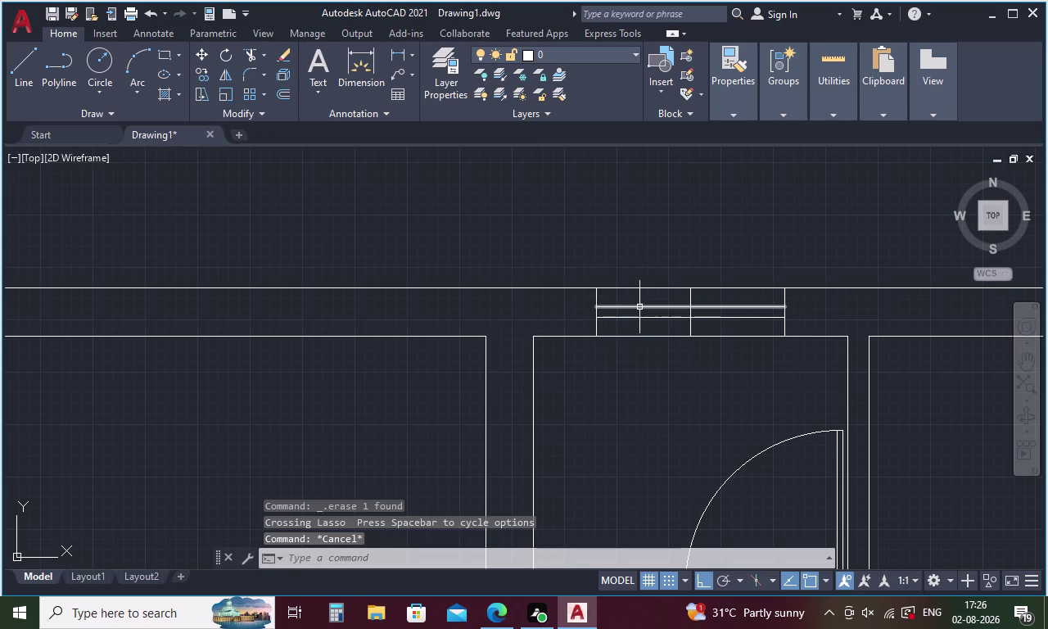
Load the HIDDEN2 linetype through the LT Linetype Manager.
text(LT)
key(Return)
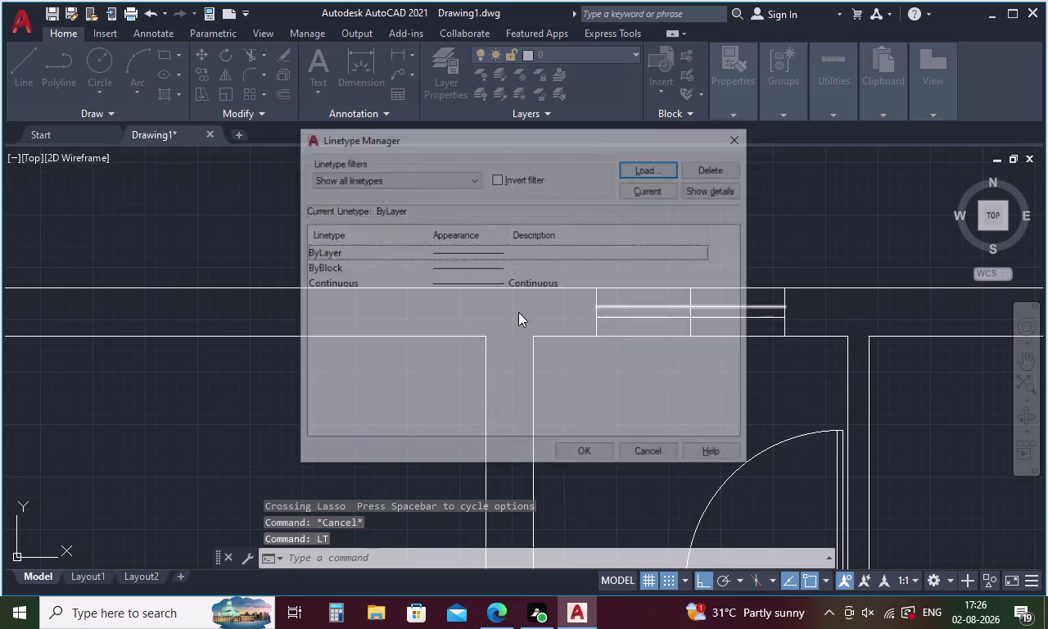
click(672, 169)
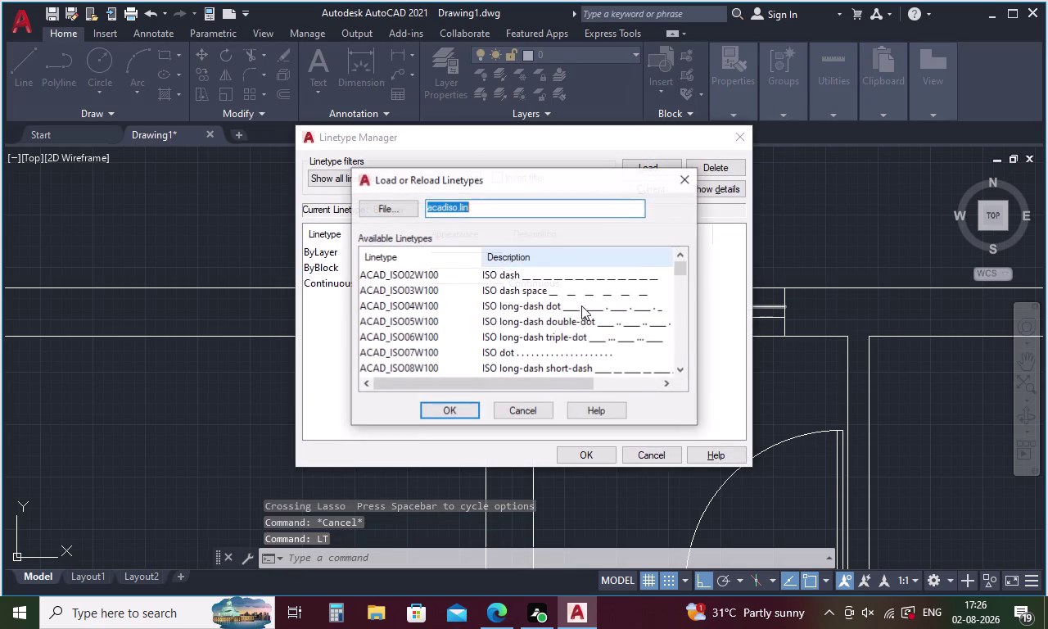
scroll(down, 3)
scroll(down, 3)
scroll(down, 3)
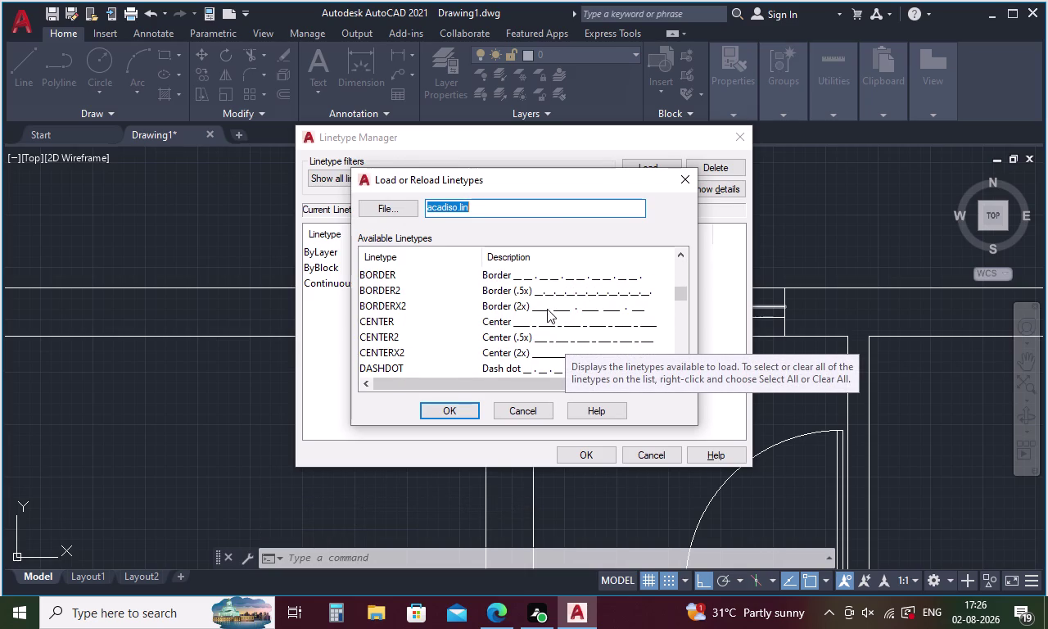
scroll(down, 3)
scroll(down, 3)
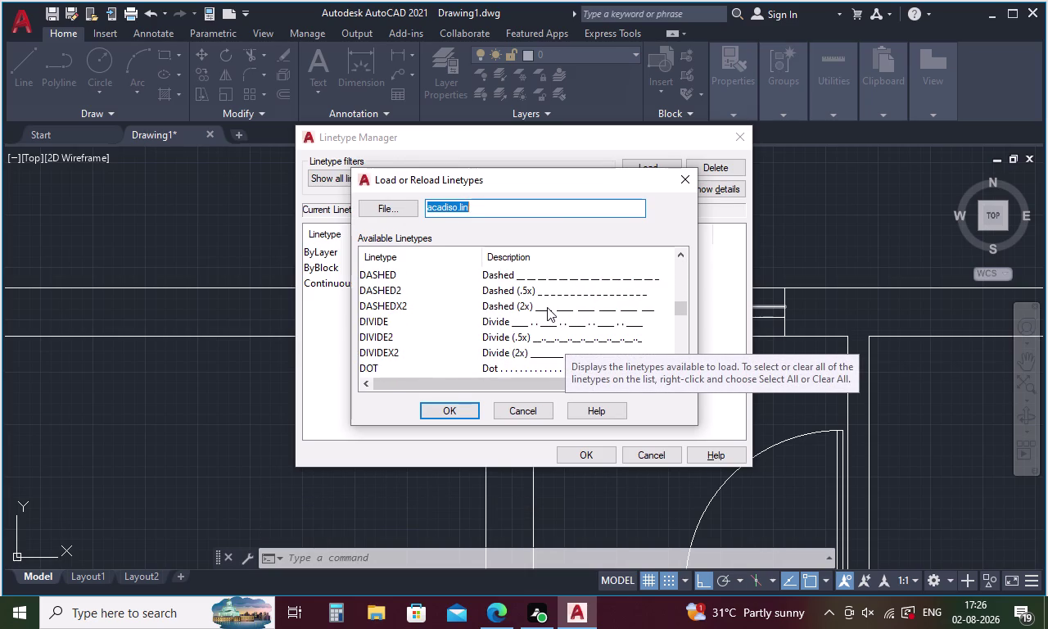
scroll(down, 3)
scroll(down, 3)
scroll(down, 3)
scroll(up, 3)
scroll(down, 3)
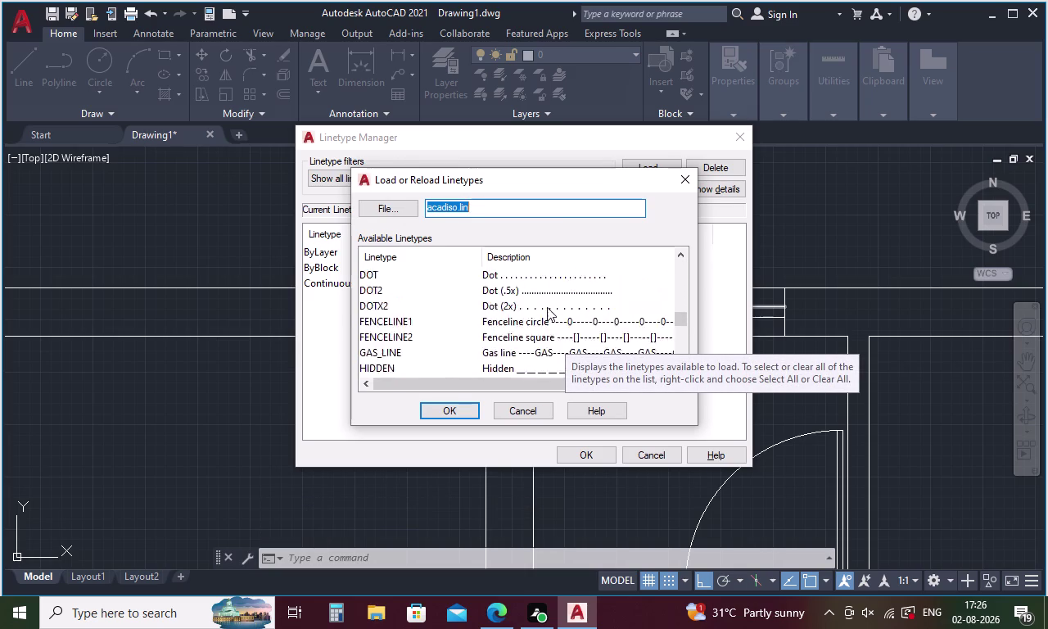
scroll(down, 3)
click(555, 339)
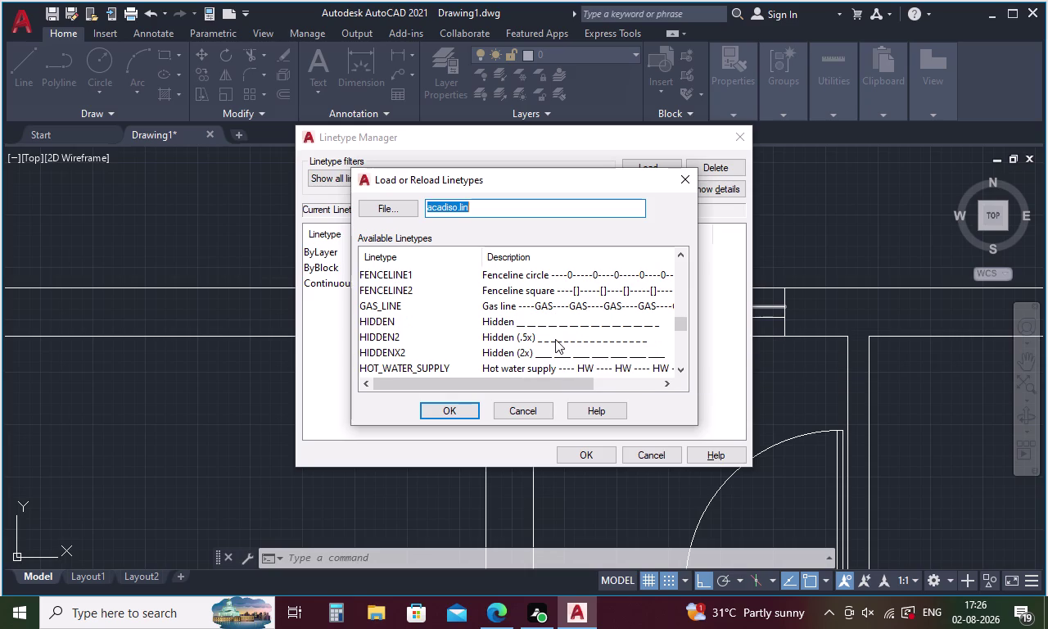
click(472, 407)
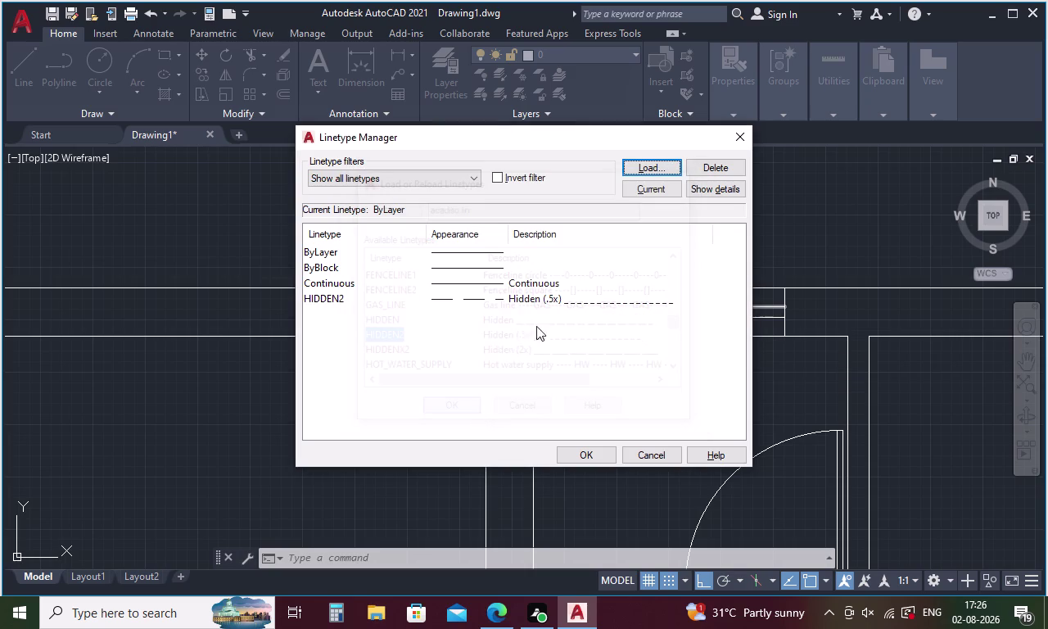
Load the DASHEDX2 linetype as well and close the Linetype Manager.
click(656, 166)
scroll(down, 3)
scroll(down, 3)
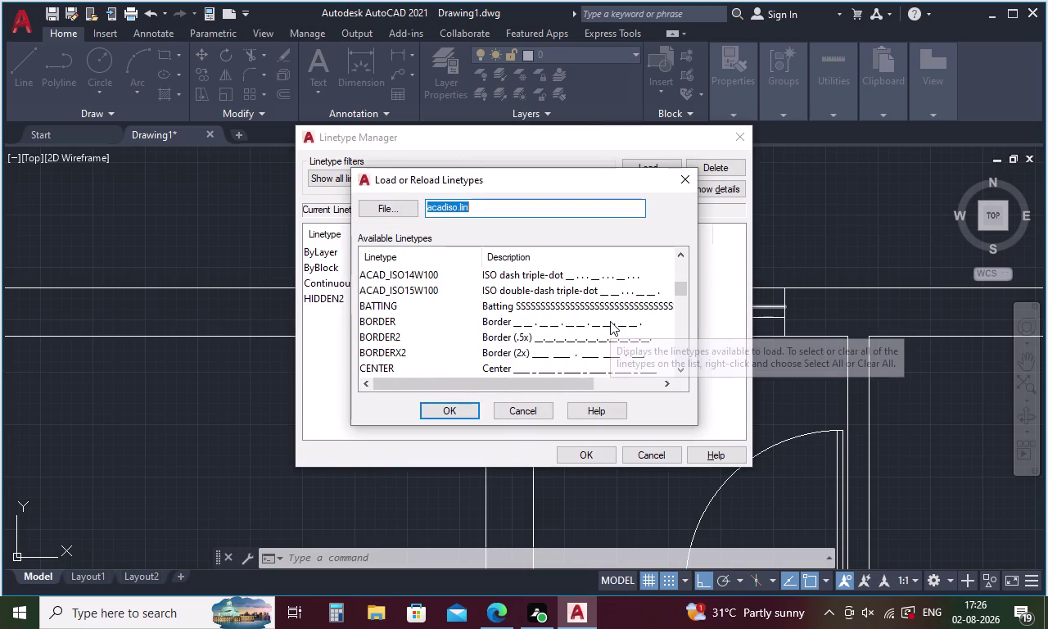
scroll(down, 3)
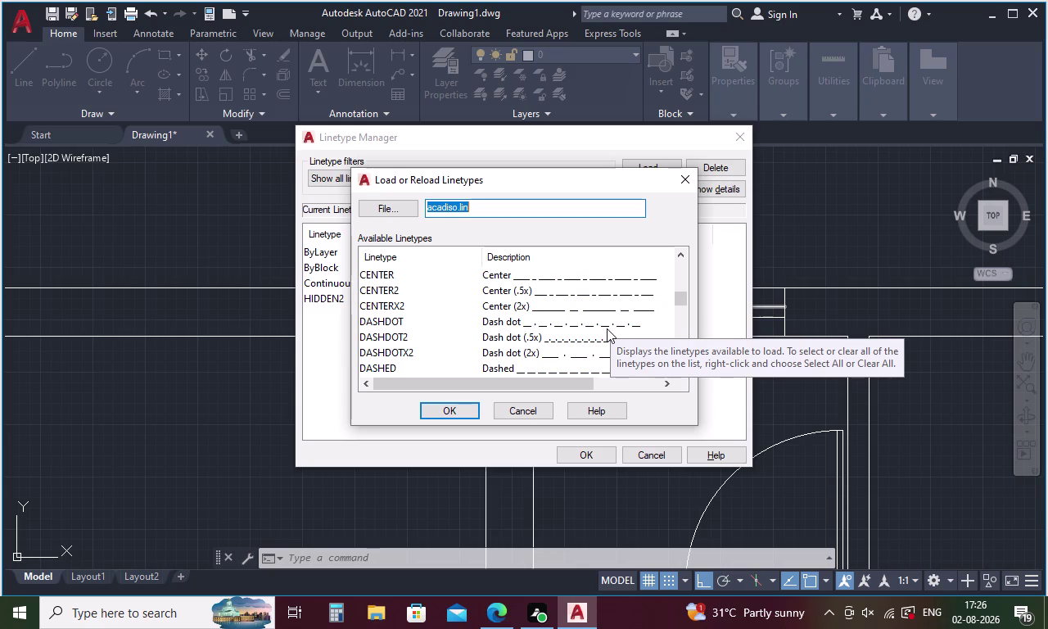
scroll(down, 3)
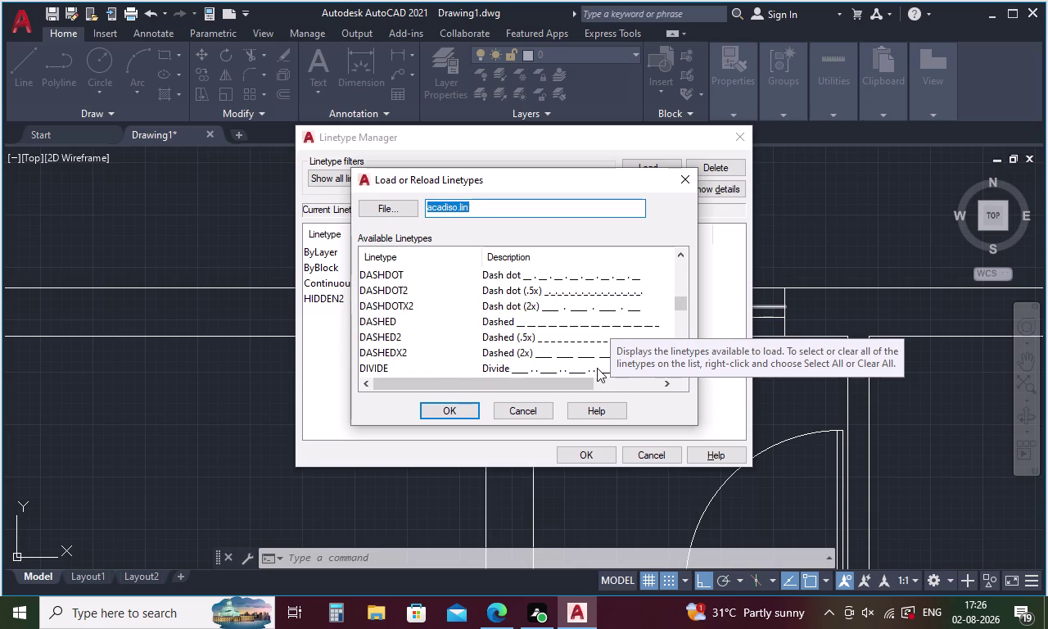
click(592, 359)
click(464, 414)
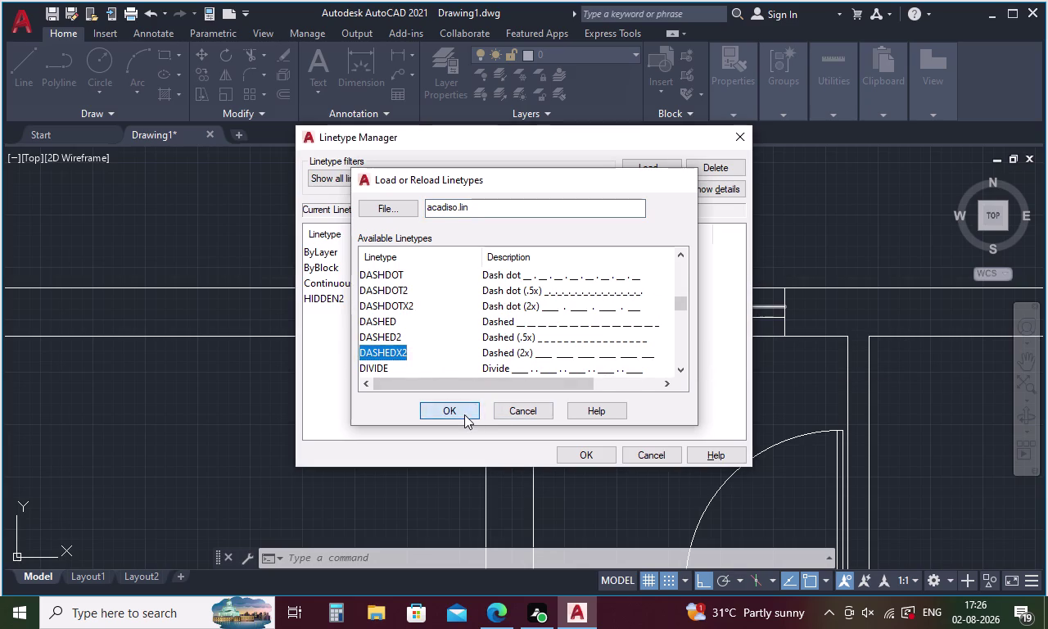
click(595, 453)
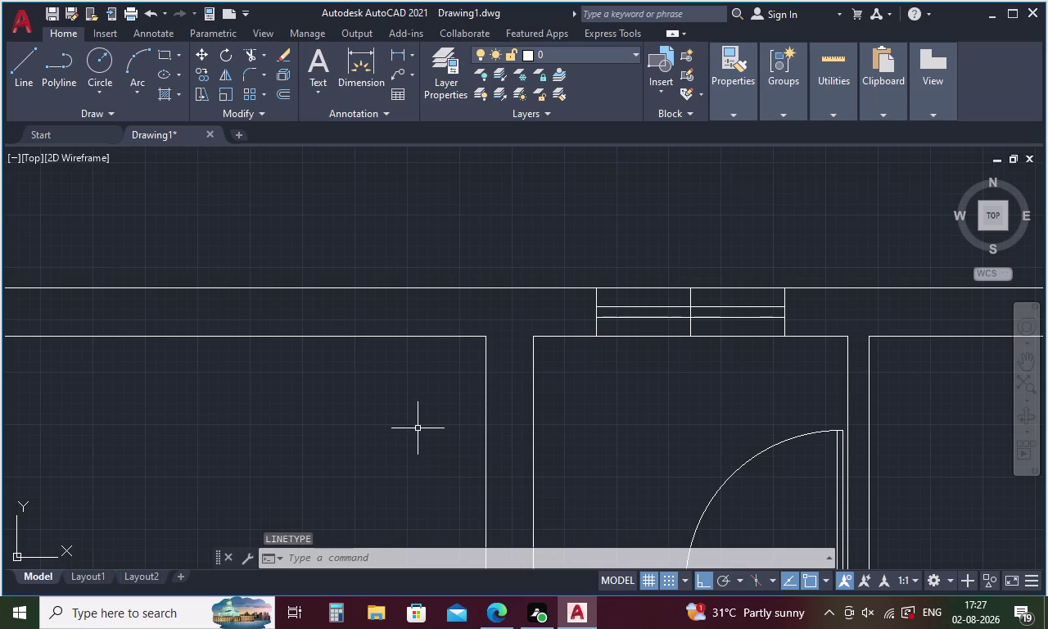
Set the two selected window lines' linetype to HIDDEN2 in Properties.
key(ctrl+1)
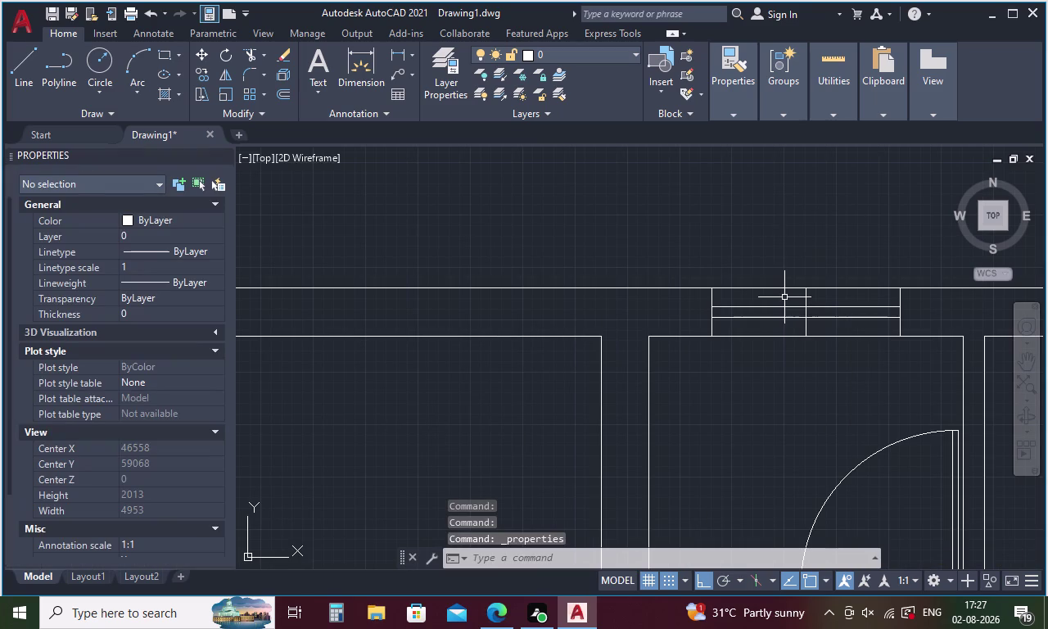
drag(782, 300, 773, 337)
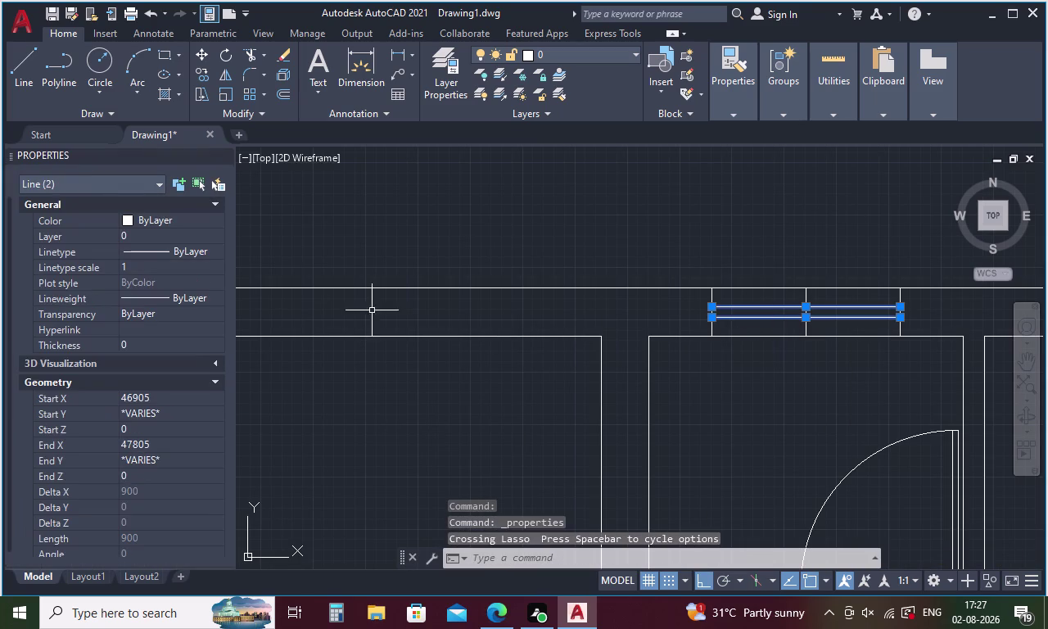
click(207, 254)
click(216, 248)
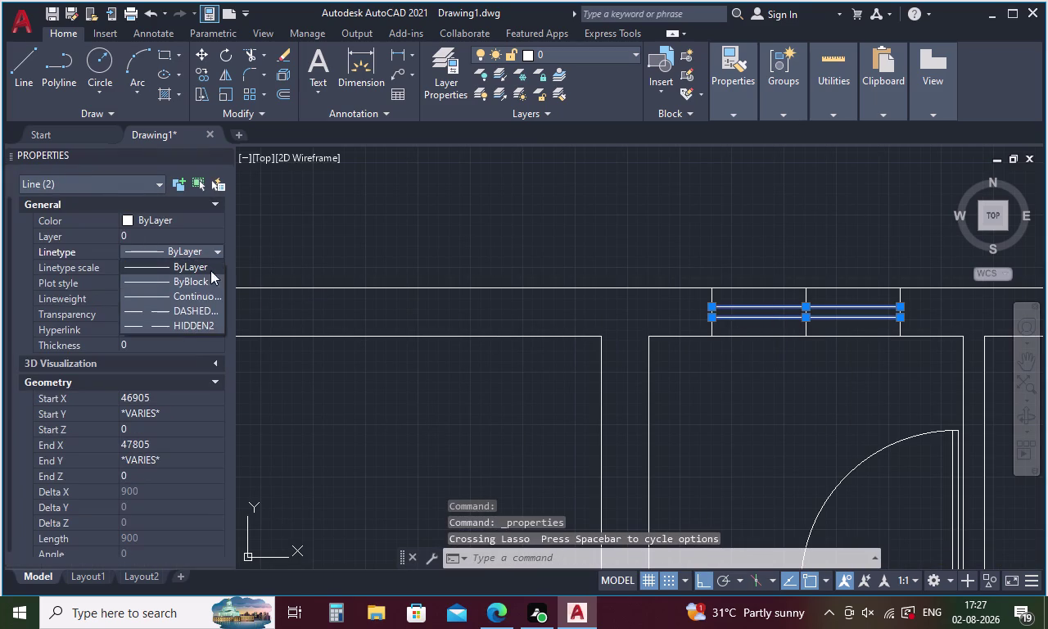
click(204, 307)
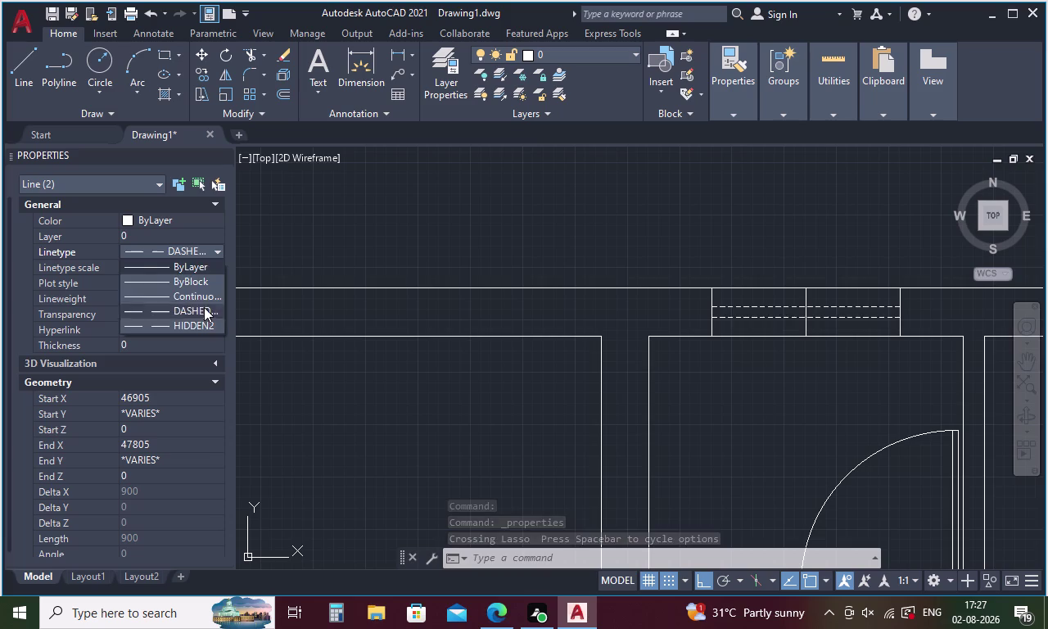
click(215, 249)
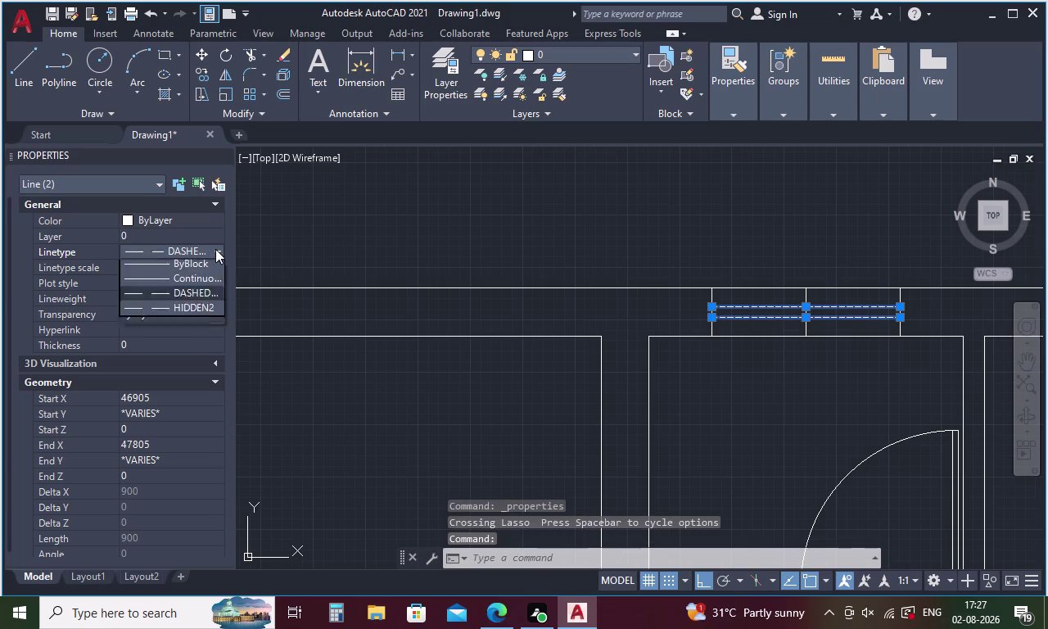
click(203, 326)
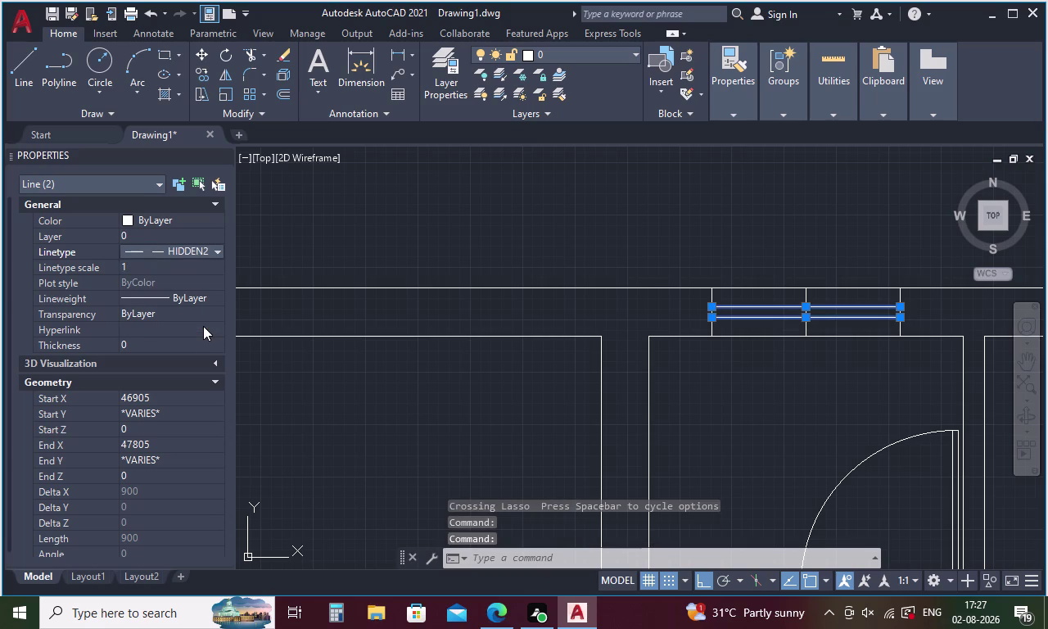
Set the window lines' linetype scale to .1.
click(180, 260)
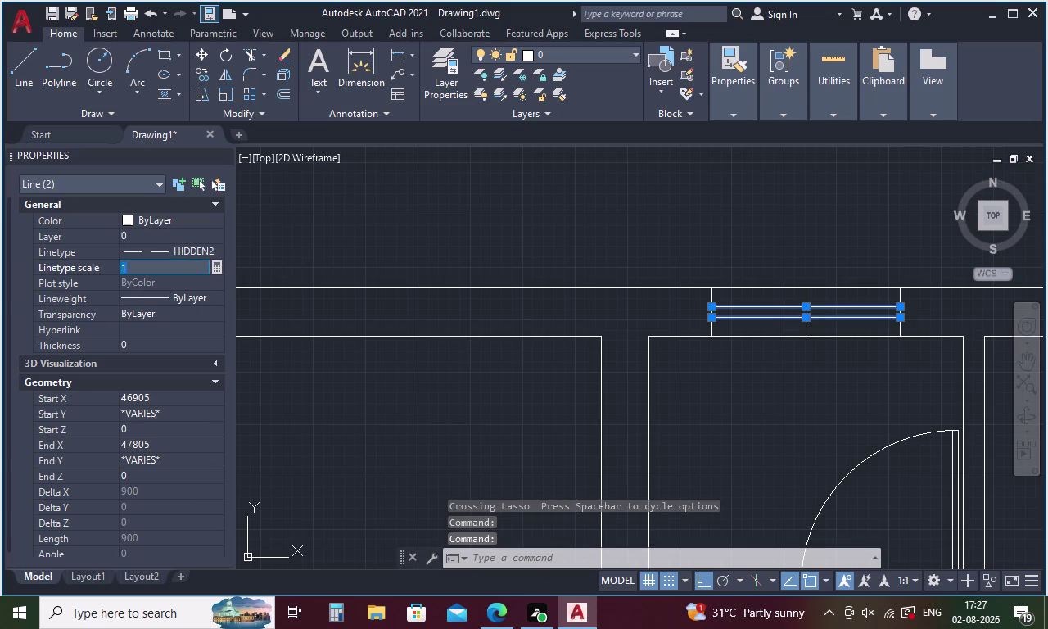
key(BackSpace)
key(period)
key(1)
key(Return)
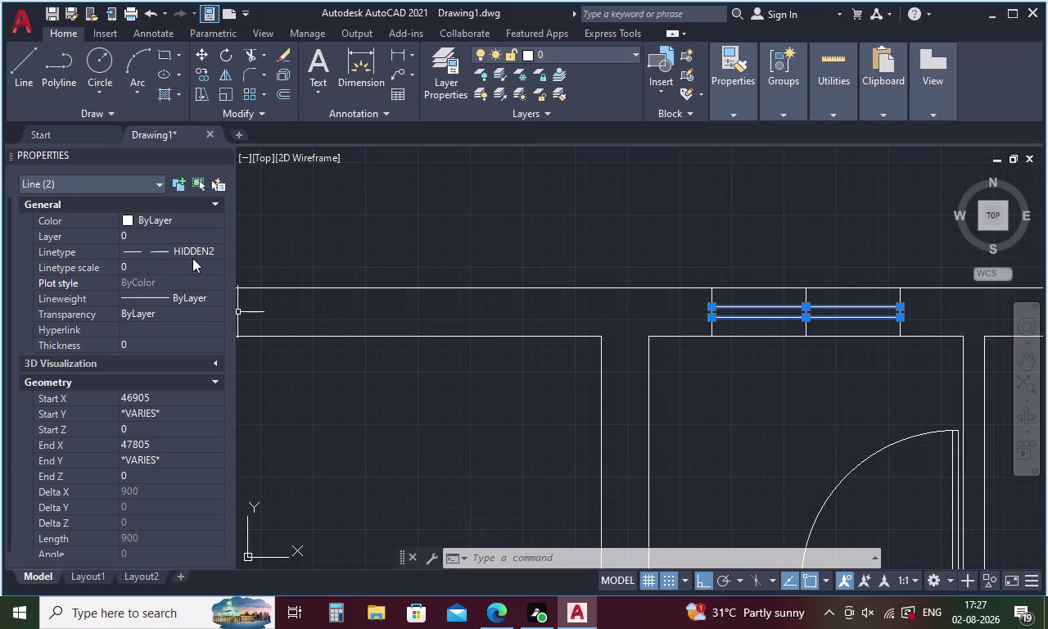
Try linetype scales of 0.1 twice, then 10, on the window lines.
click(157, 267)
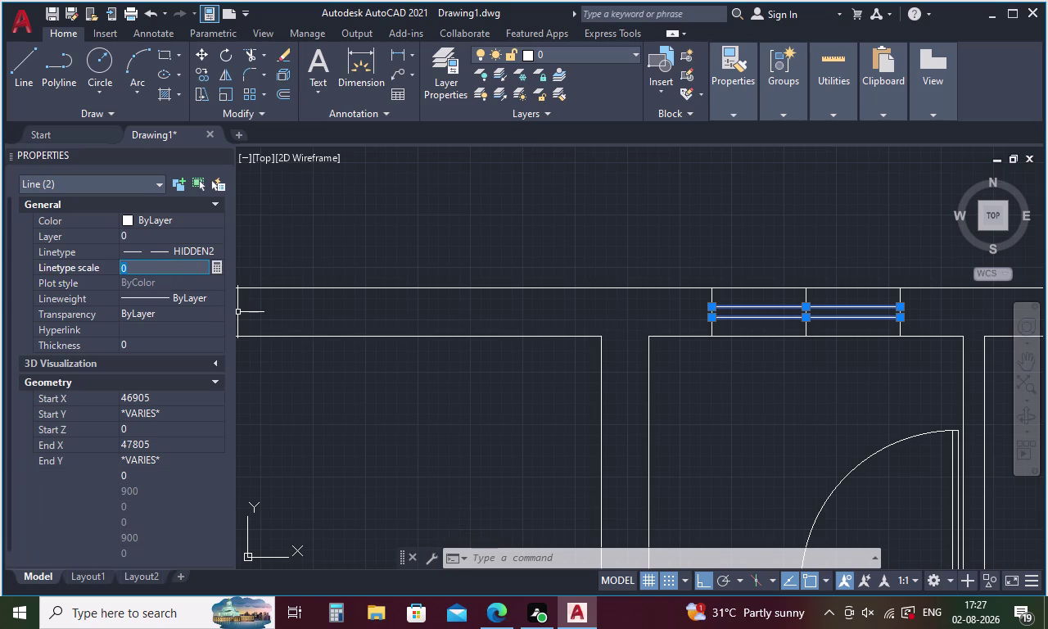
key(BackSpace)
text(.1)
key(Return)
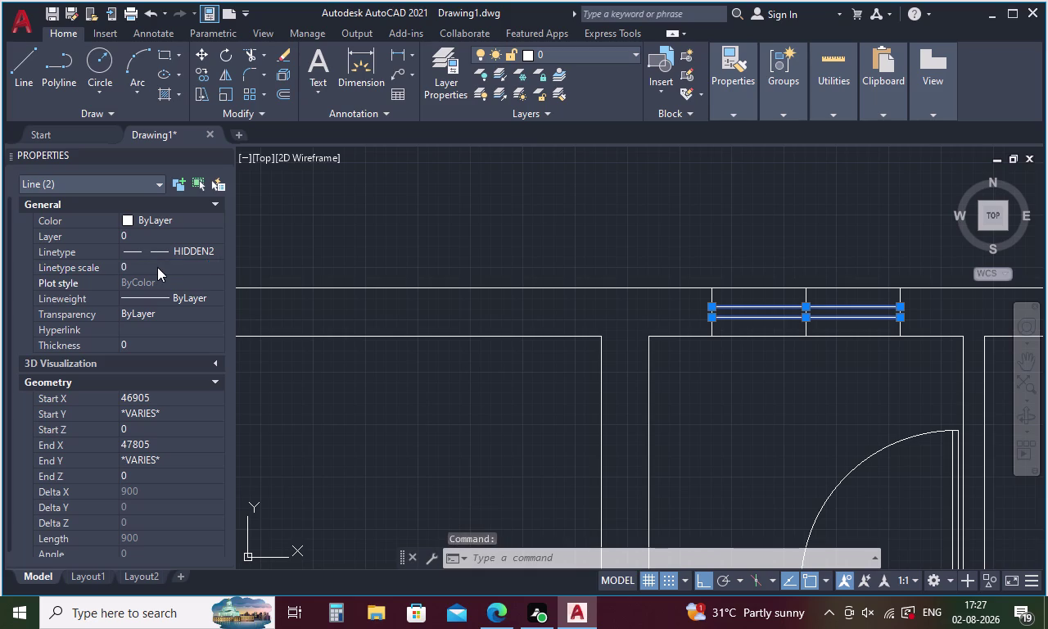
click(146, 270)
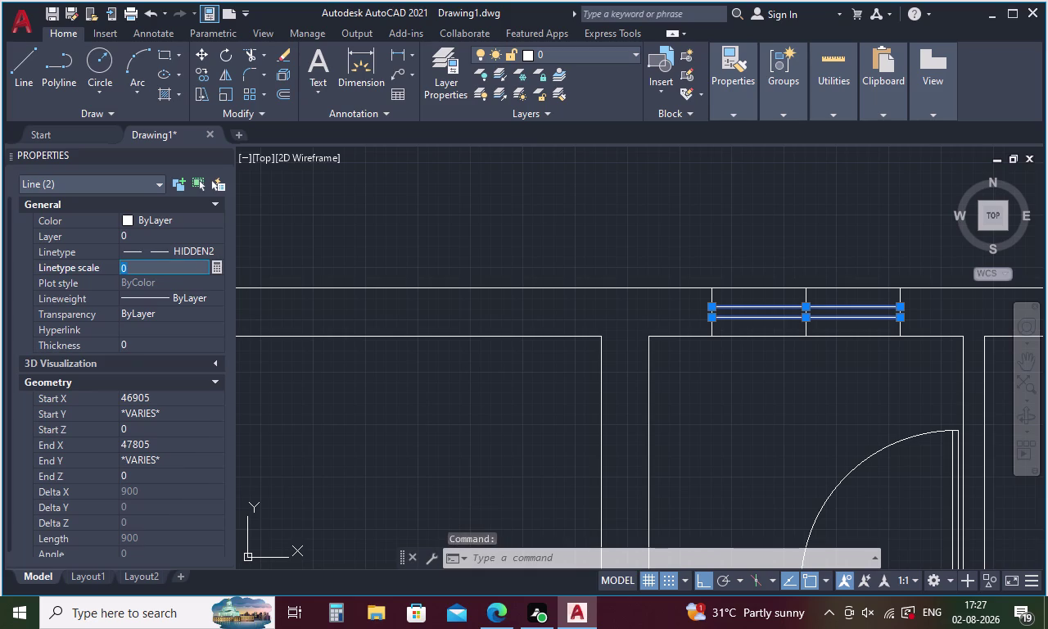
key(BackSpace)
text(.1)
key(Return)
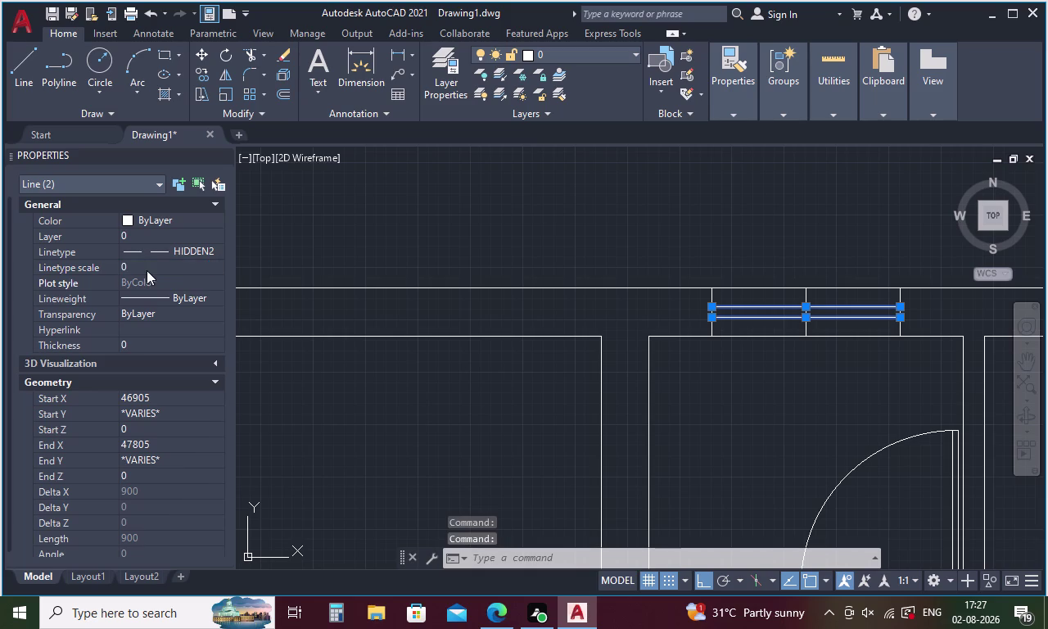
click(143, 271)
key(BackSpace)
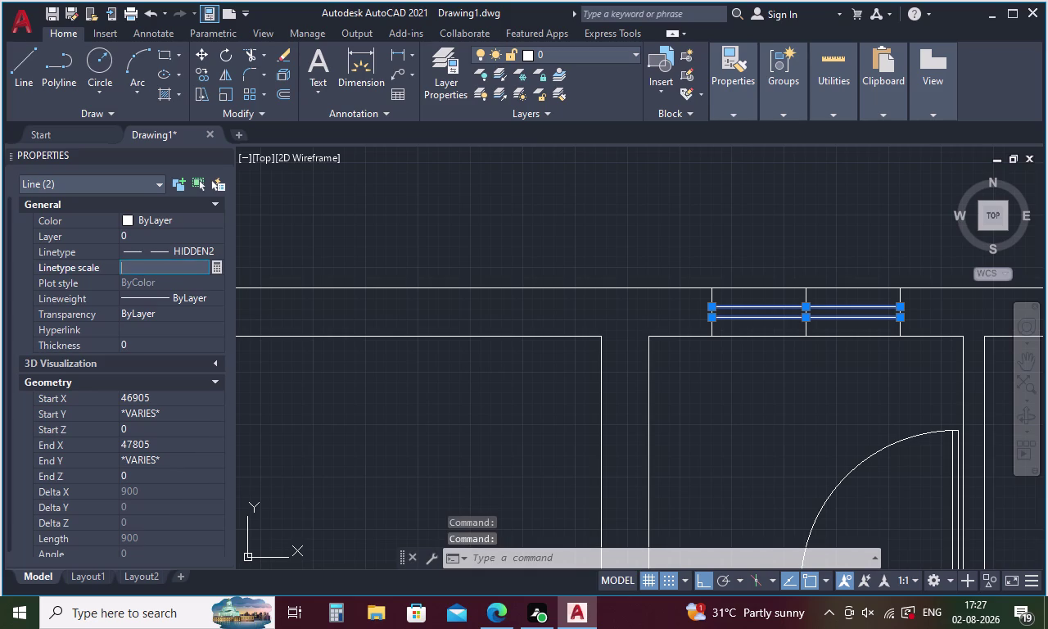
text(10)
key(Return)
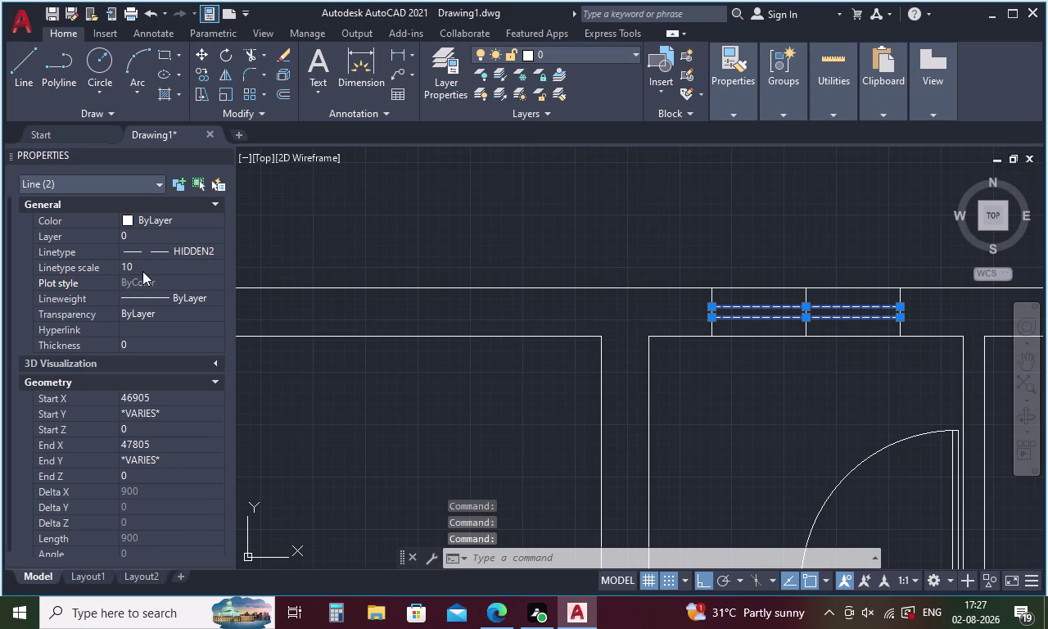
Try linetype scales of 20 and then 50 on the window lines.
click(142, 272)
key(BackSpace)
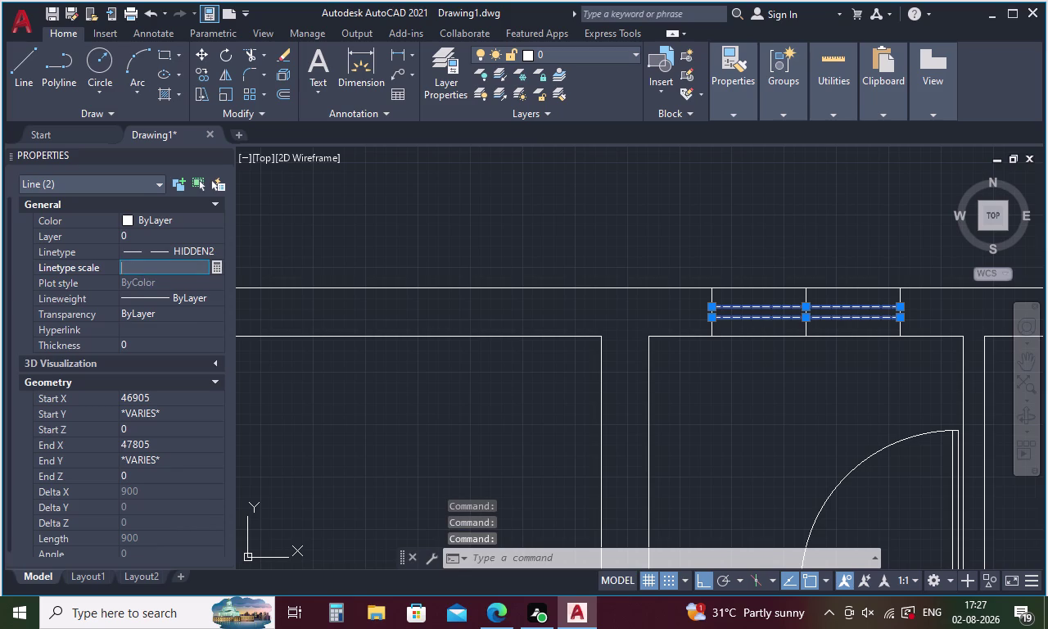
text(20)
key(Return)
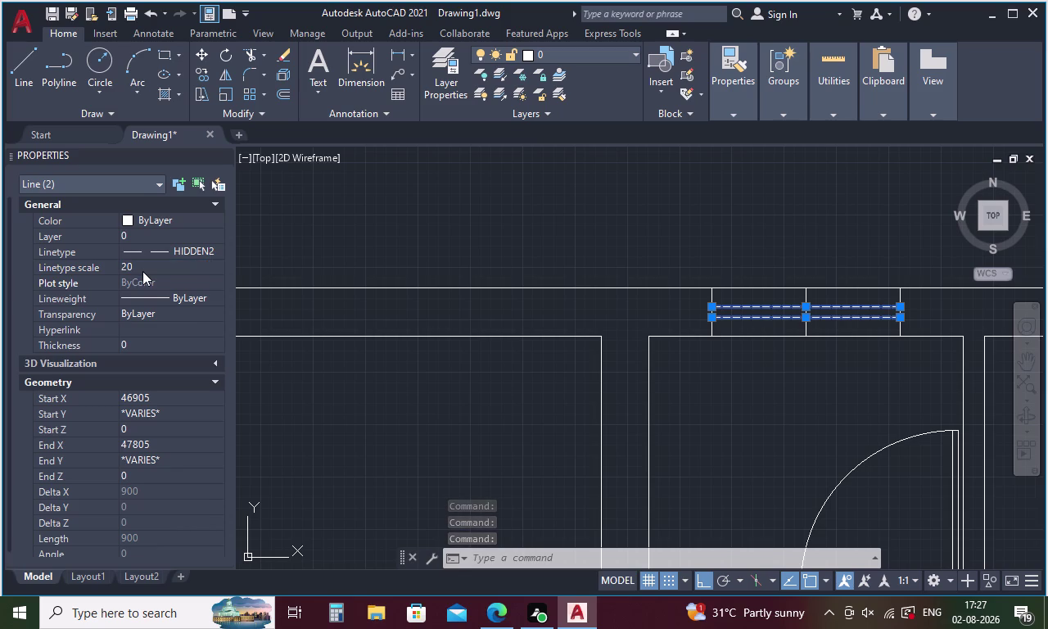
click(145, 267)
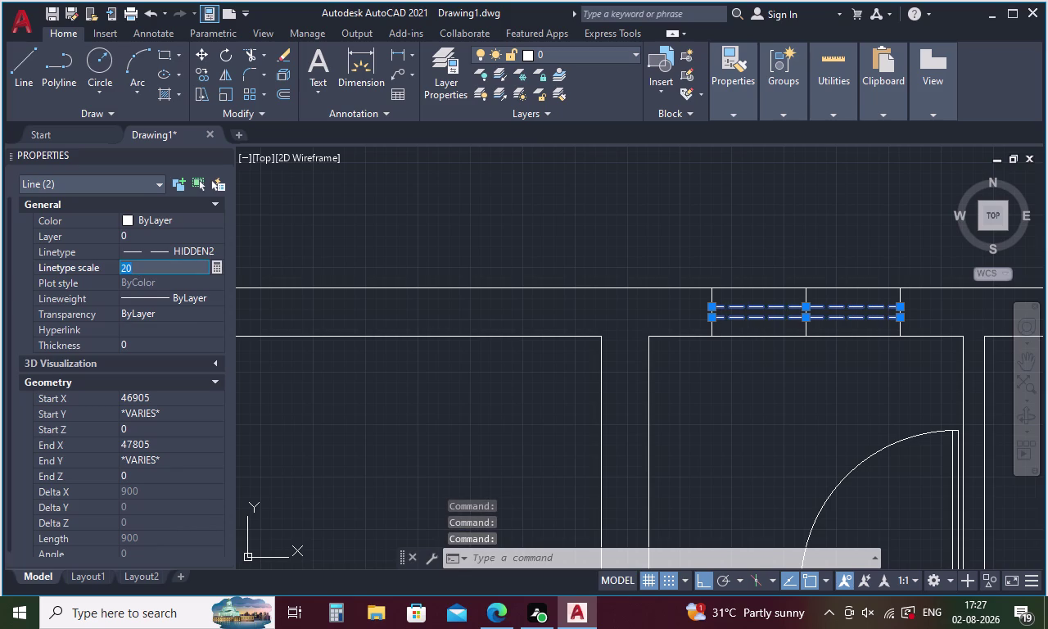
key(BackSpace)
text(50)
key(Return)
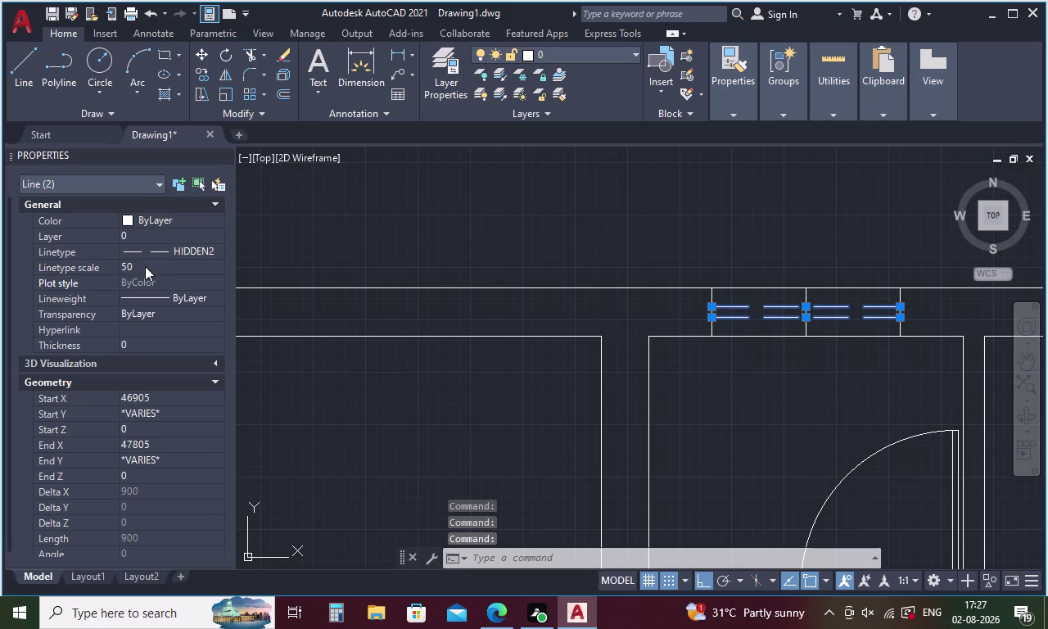
Settle on a linetype scale of 70 and deselect the window lines.
click(152, 235)
key(BackSpace)
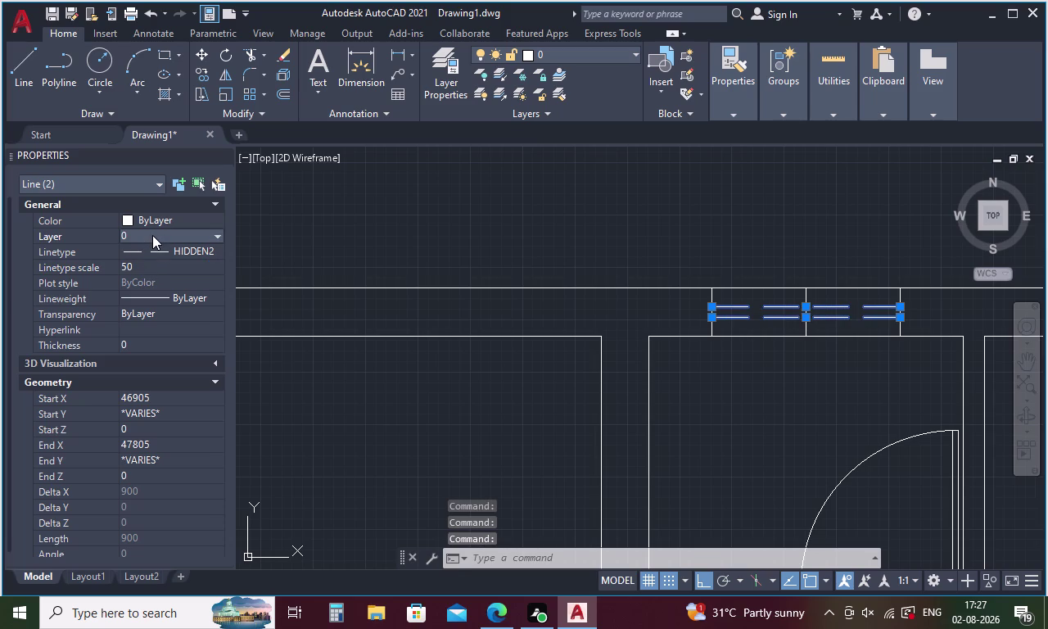
text(7)
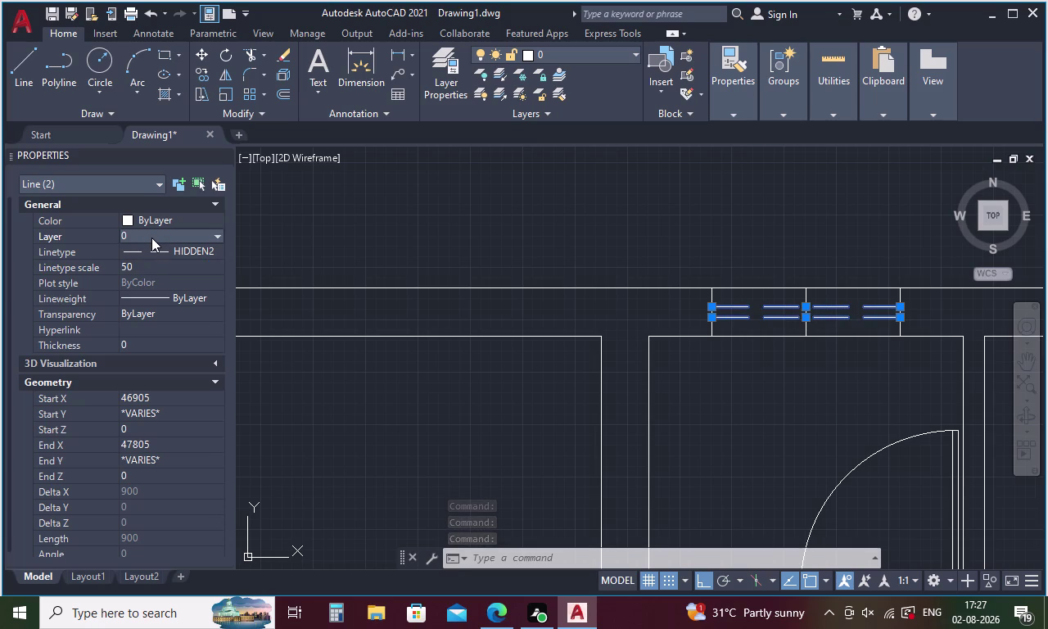
text(0)
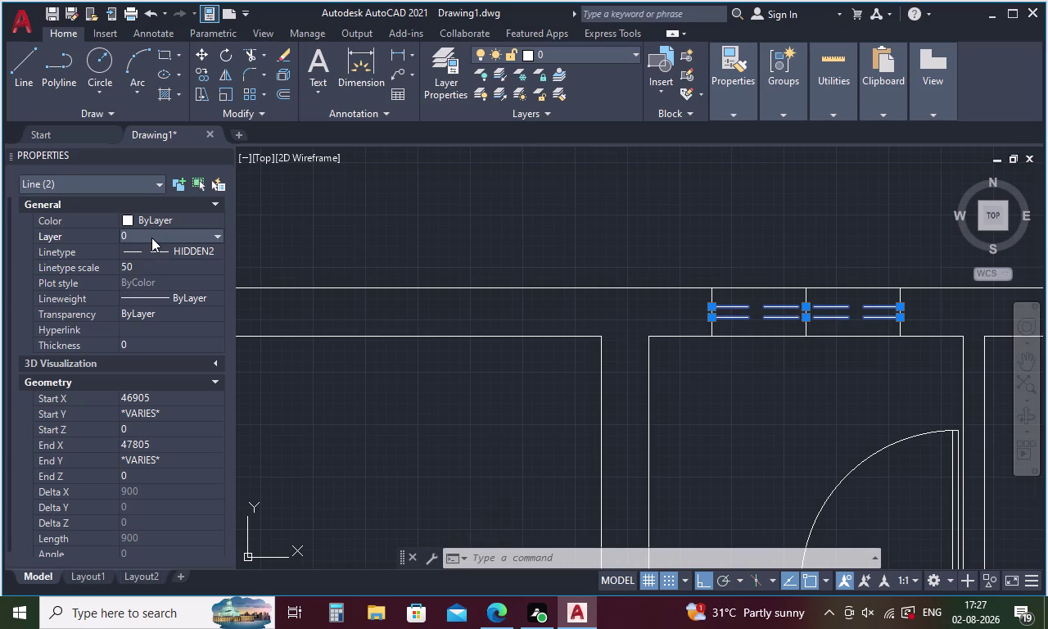
key(Return)
click(136, 263)
key(BackSpace)
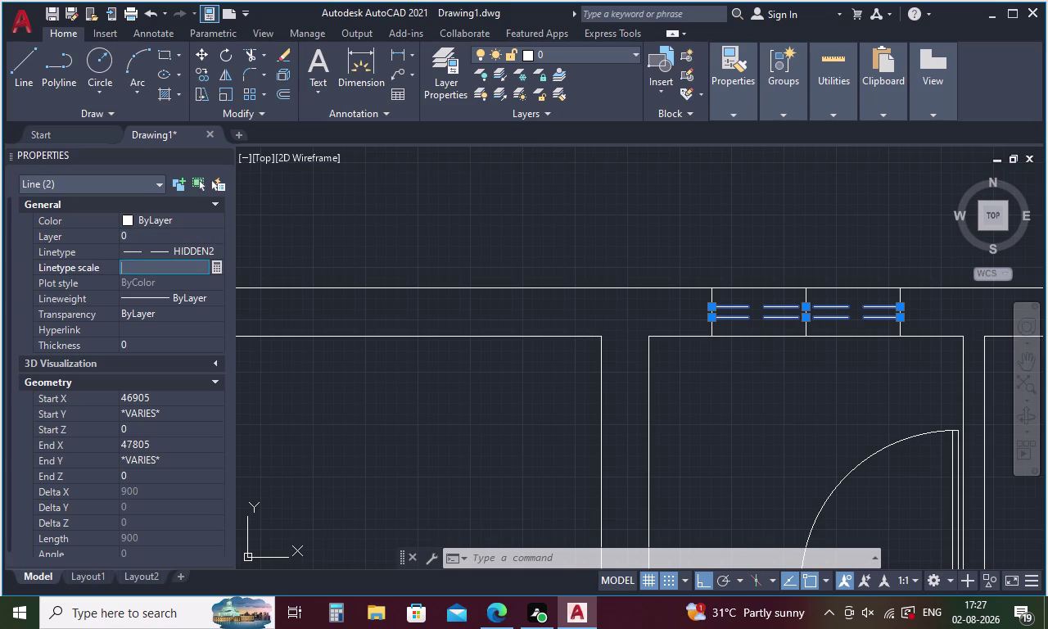
text(70)
key(Return)
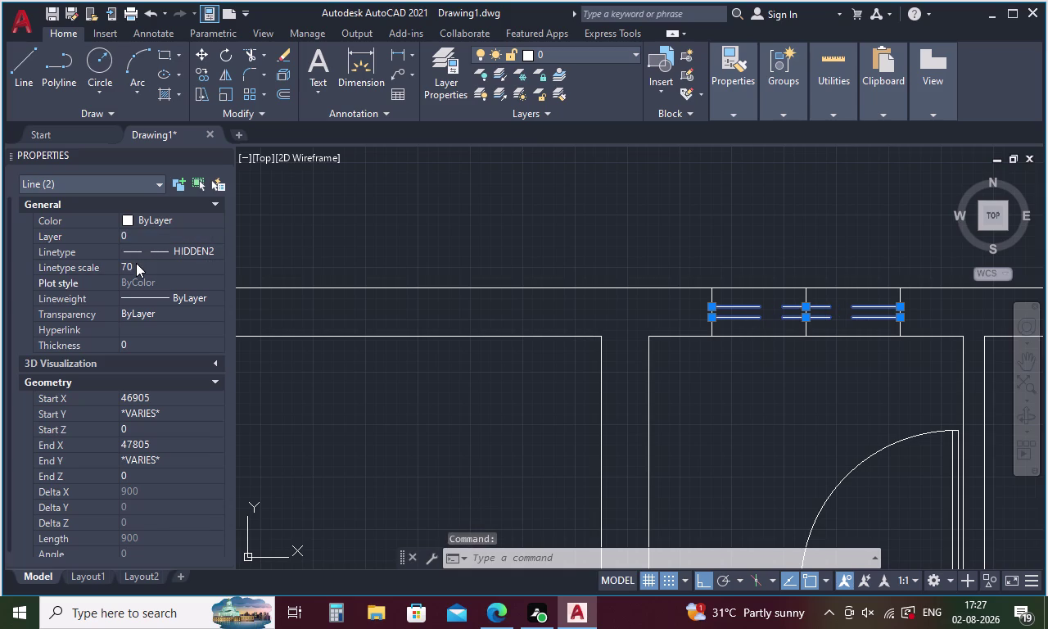
key(Escape)
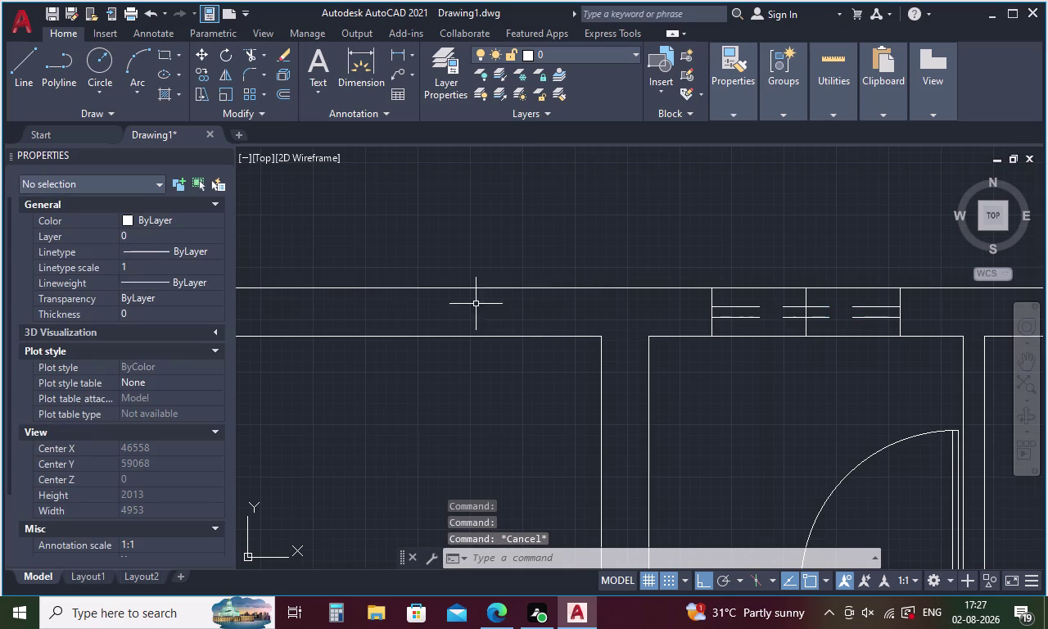
middle_drag(797, 306, 628, 306)
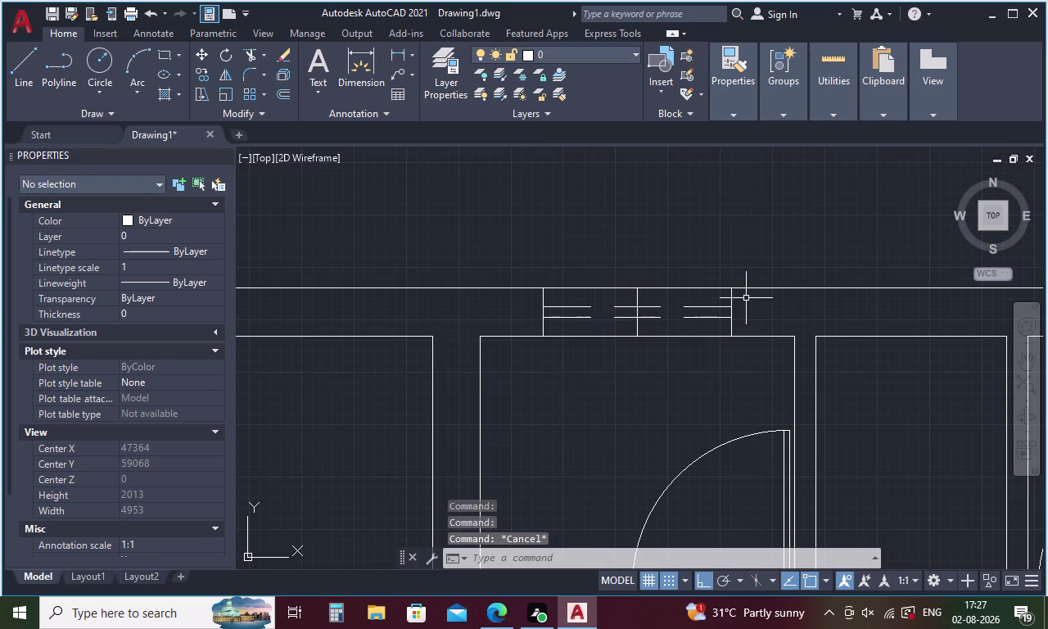
Copy the five window pane lines to a spot above the wall.
drag(746, 299, 524, 314)
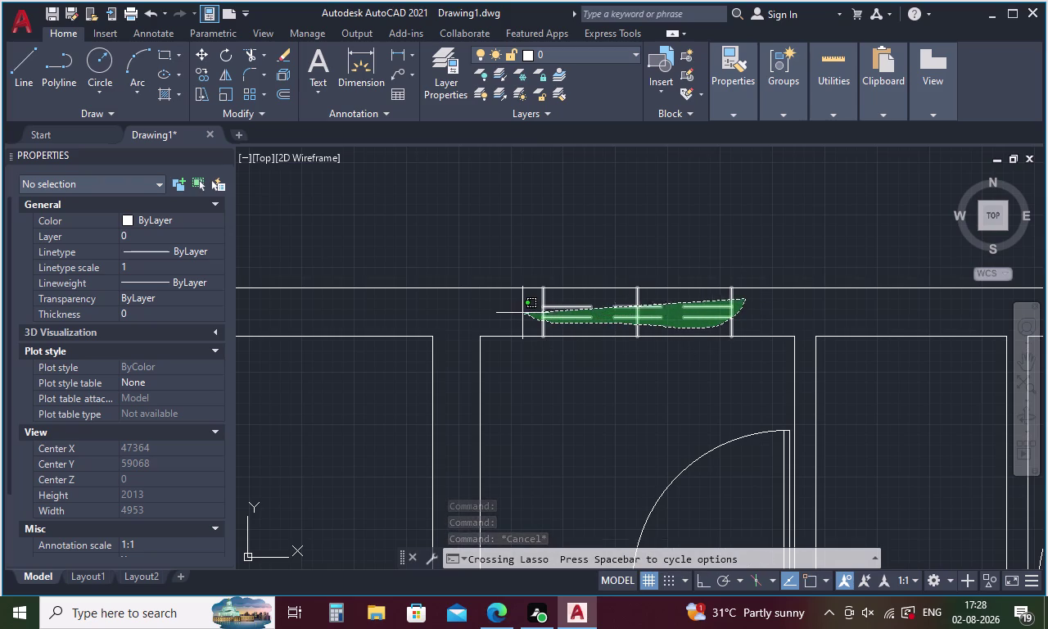
drag(523, 313, 518, 302)
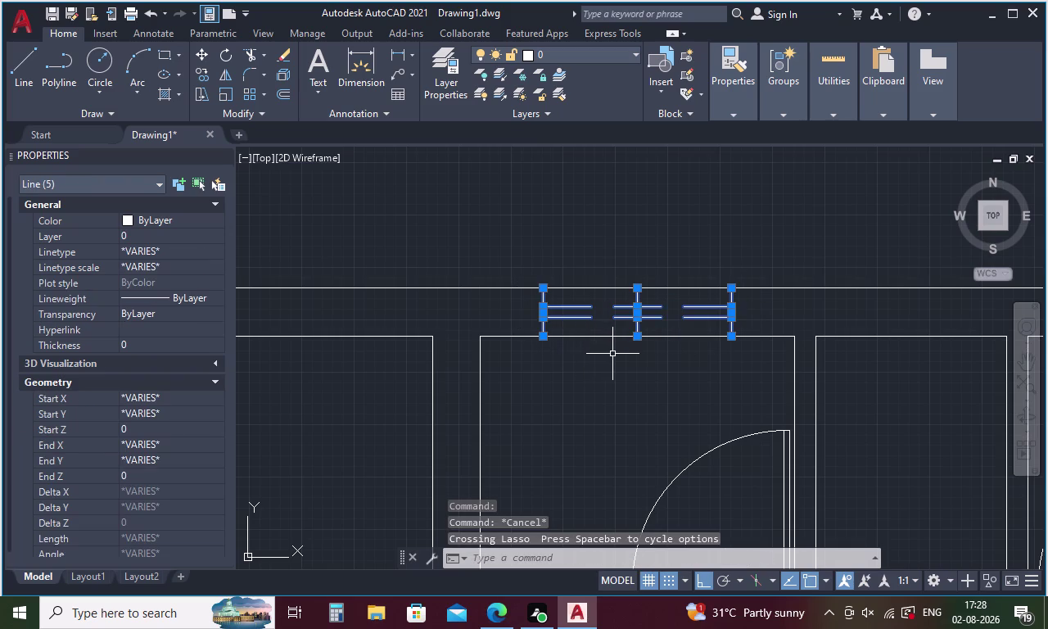
right_click(667, 247)
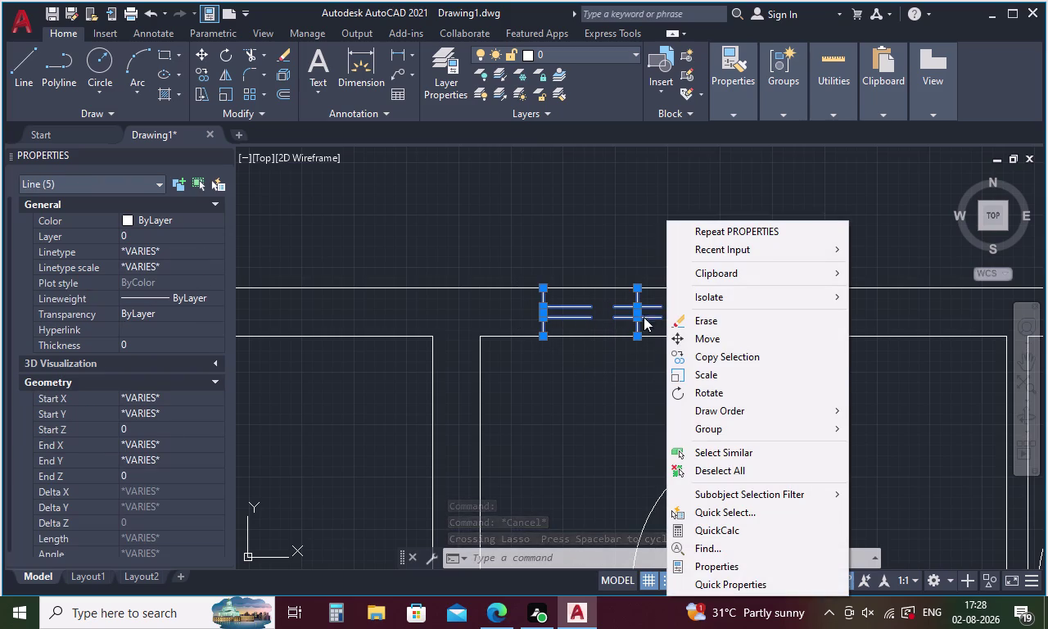
click(680, 351)
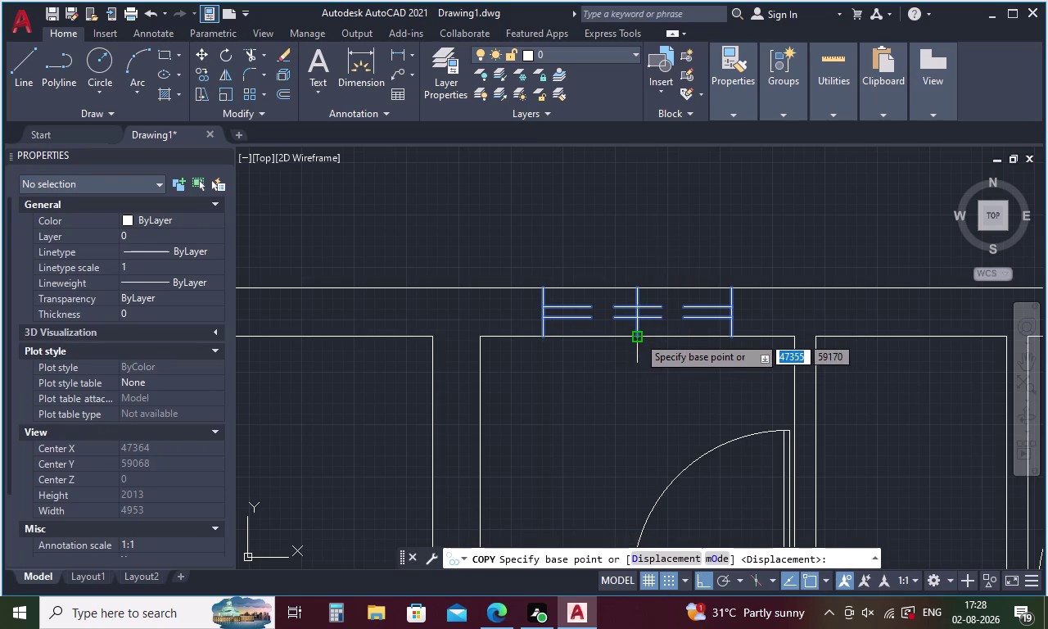
click(638, 336)
click(622, 245)
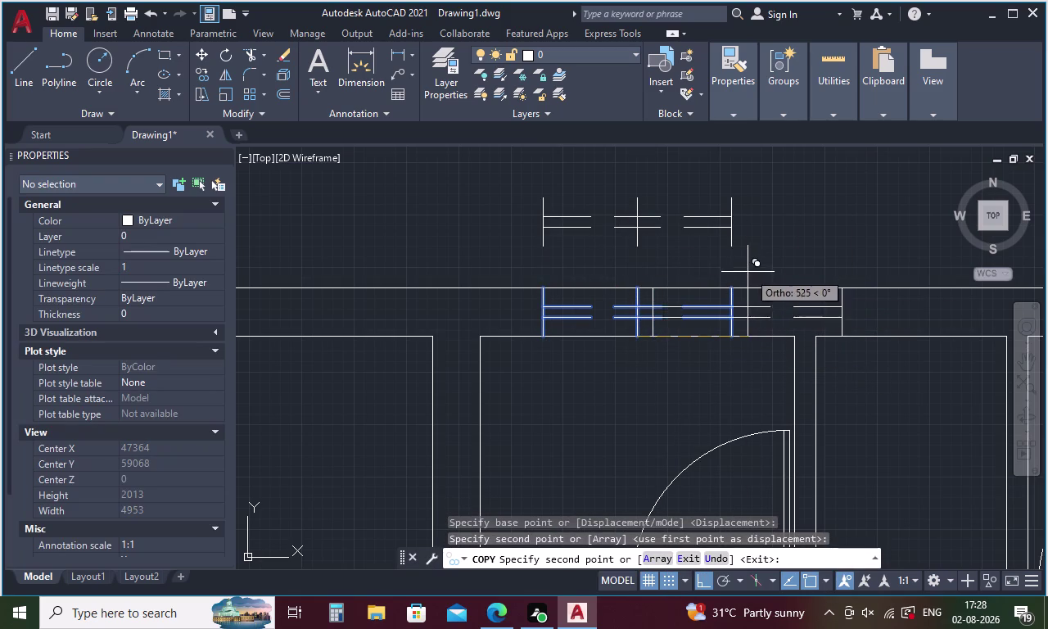
key(Escape)
Rotate the copied window lines 270° so the symbol stands upright.
drag(763, 189, 491, 211)
right_click(492, 208)
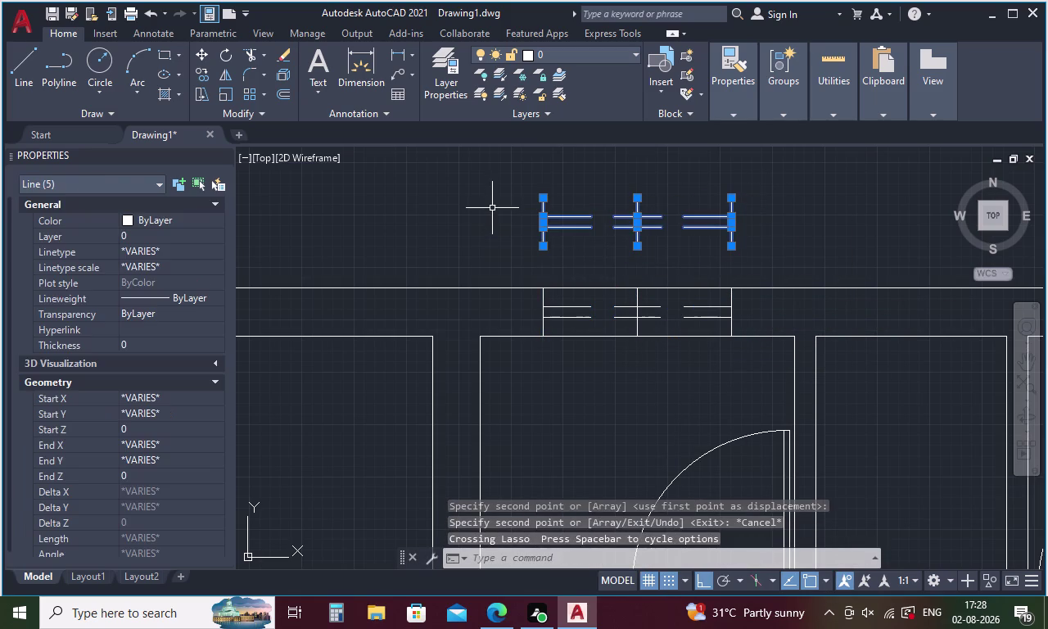
click(572, 376)
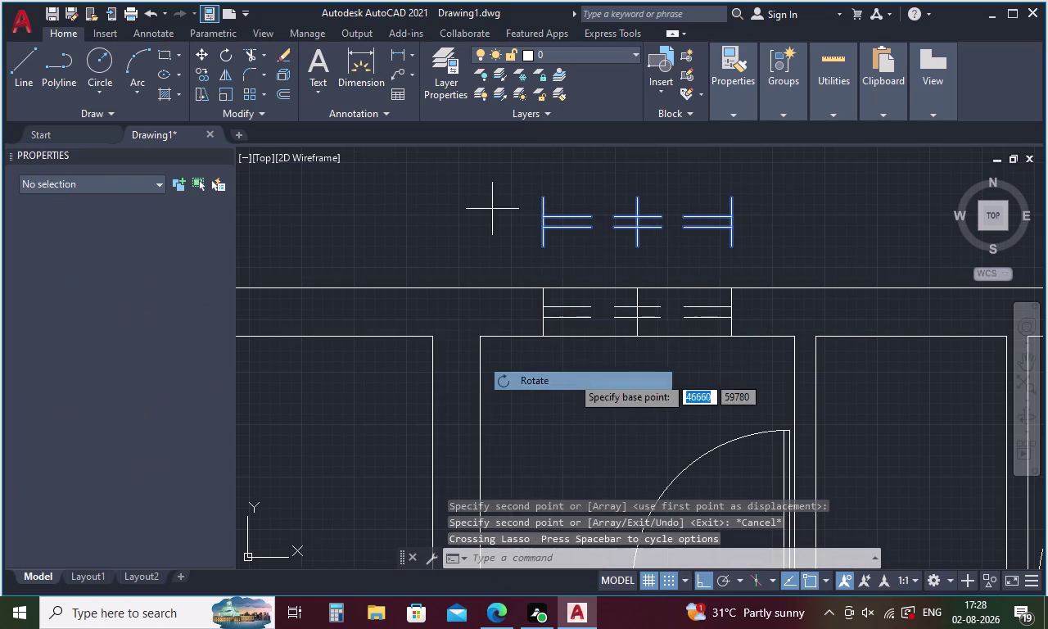
click(635, 250)
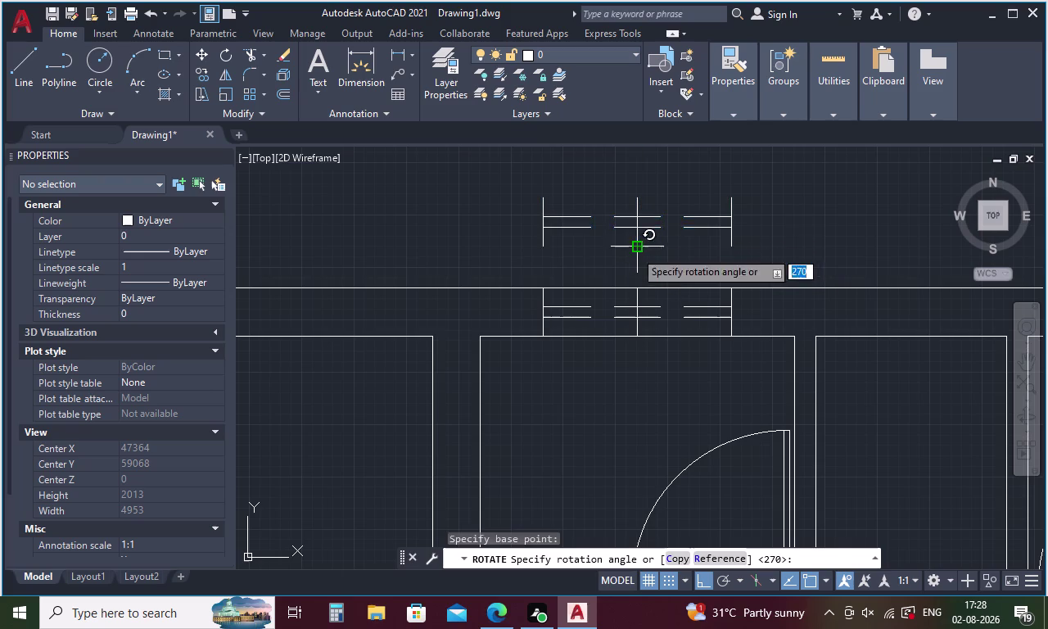
click(683, 188)
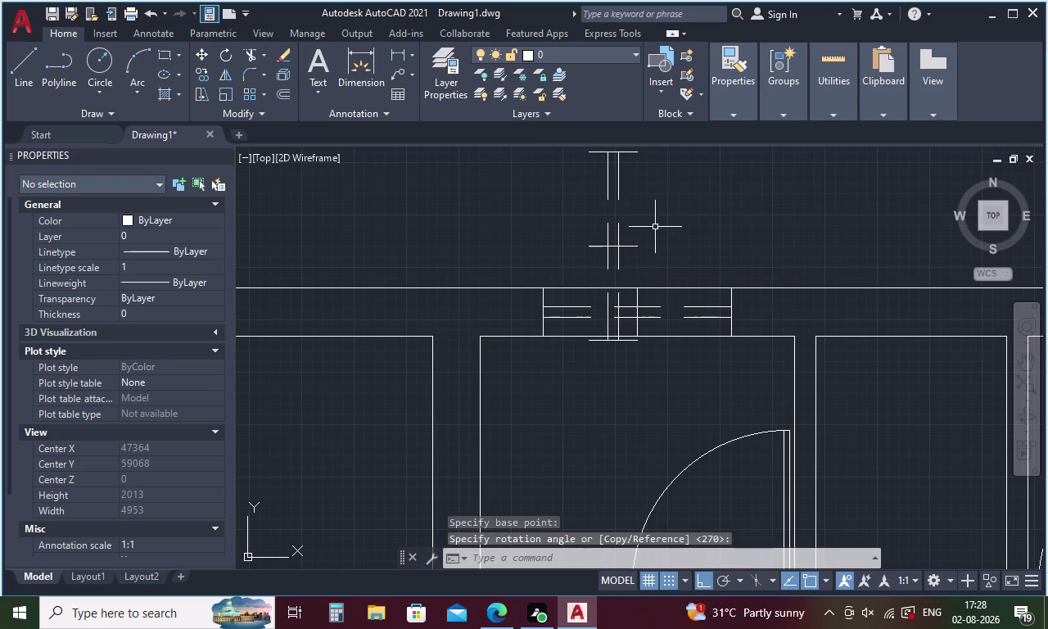
Select all the upright symbol lines and move them above the top outer wall.
drag(655, 226, 572, 242)
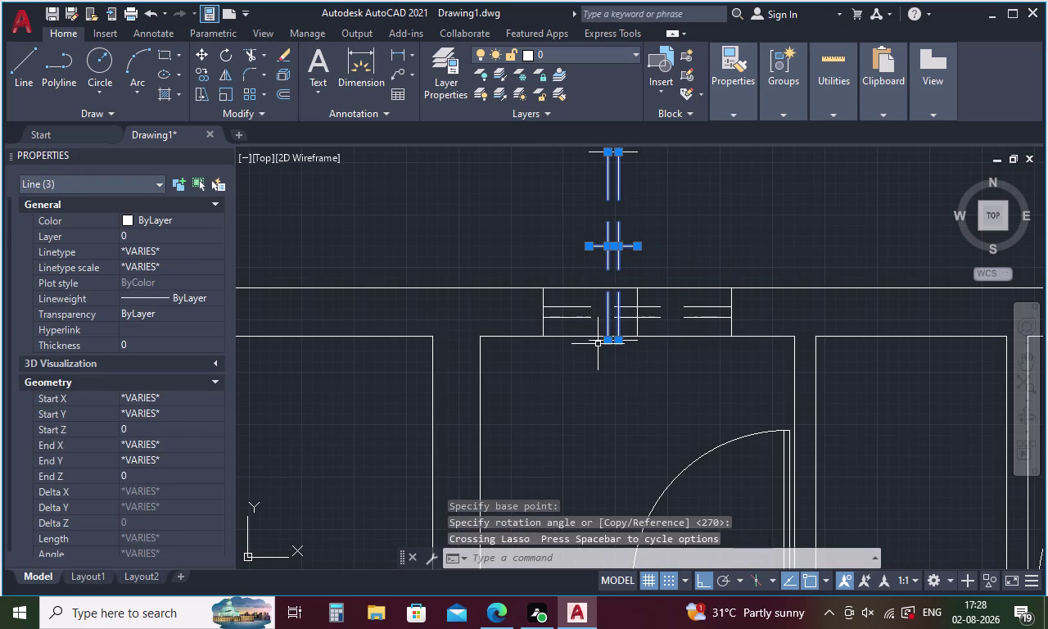
click(598, 341)
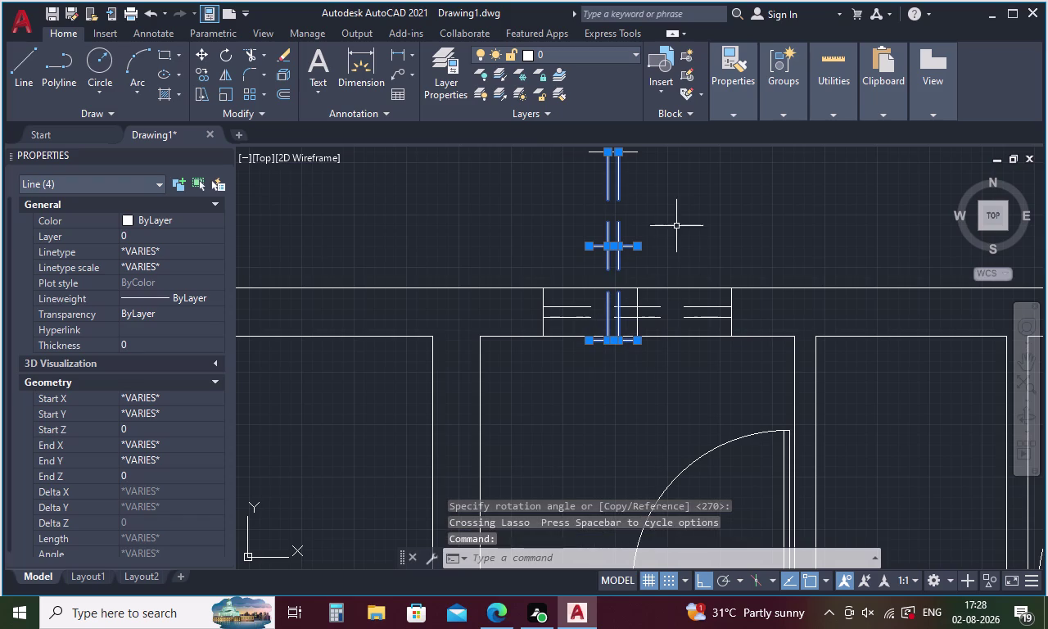
click(633, 151)
right_click(669, 190)
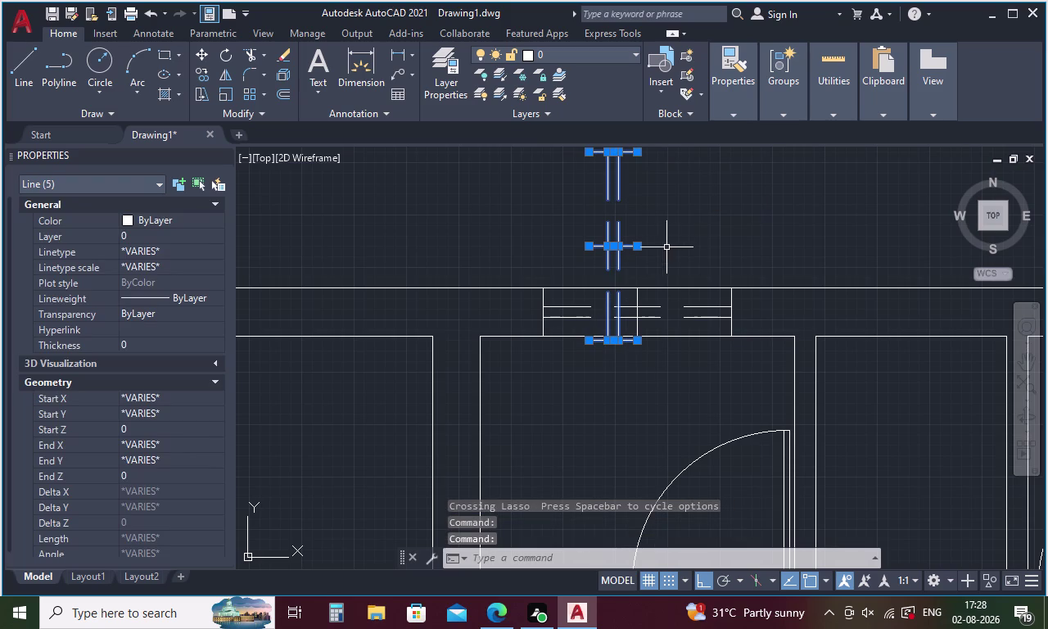
click(673, 251)
right_click(674, 251)
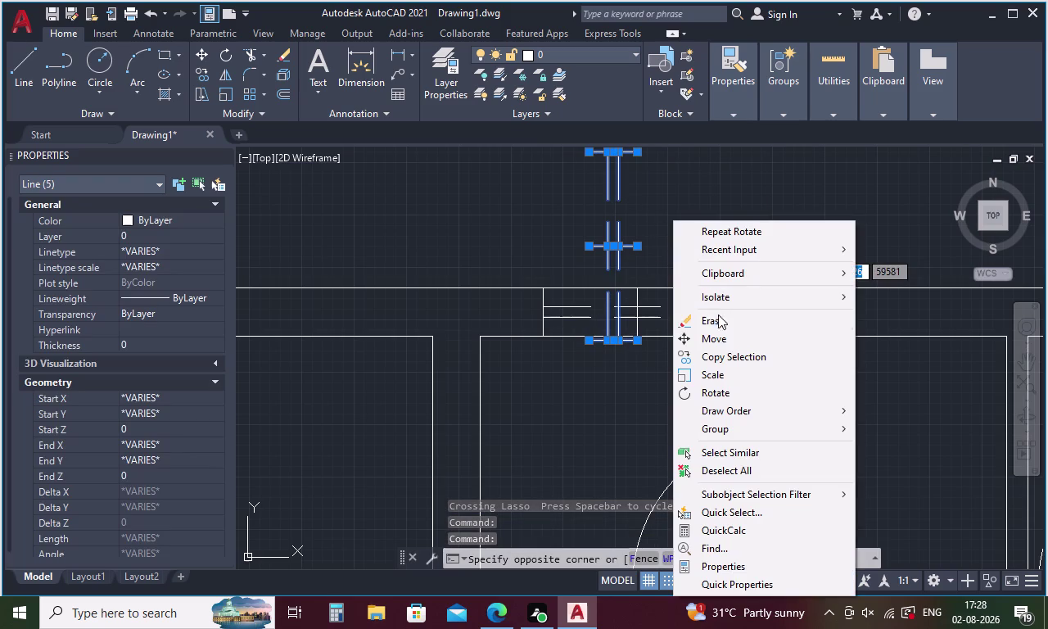
click(725, 335)
click(639, 248)
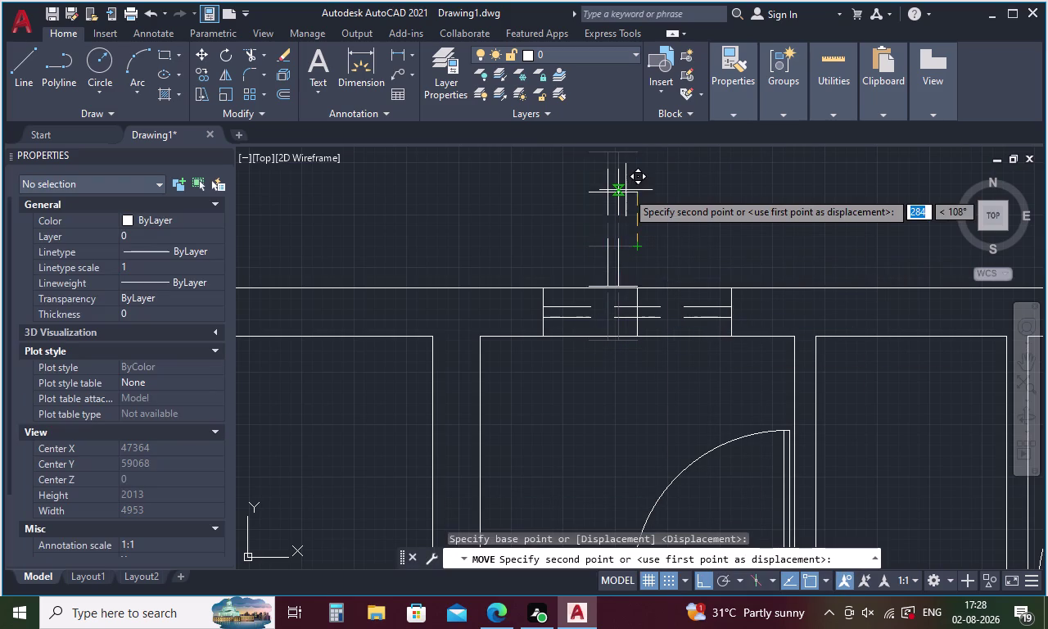
click(626, 181)
Draw two short lines between wall lines in the lower rooms.
scroll(down, 3)
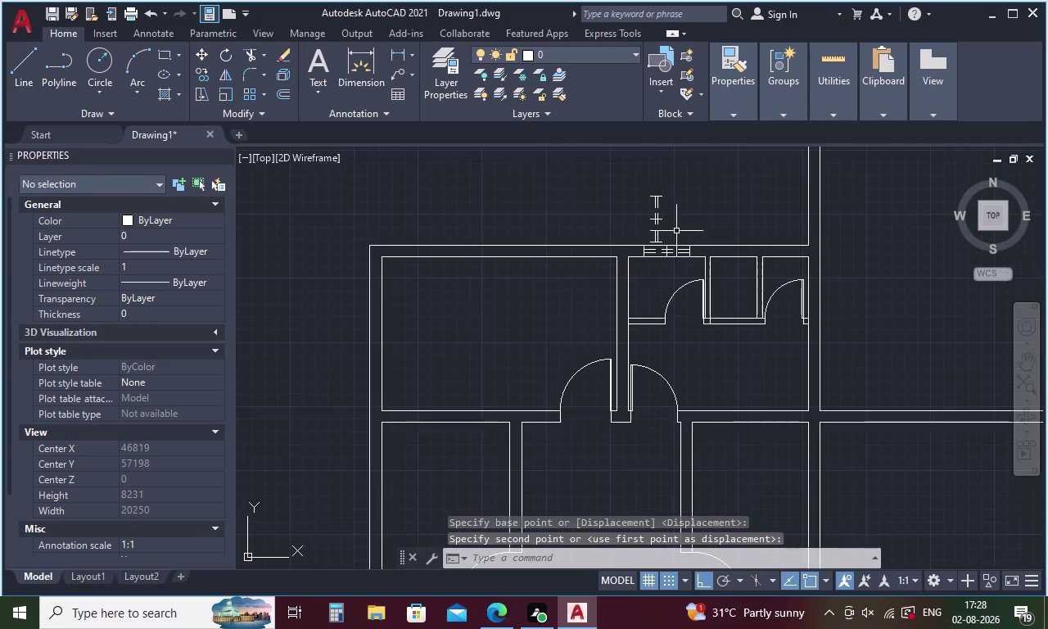
middle_drag(555, 293, 713, 249)
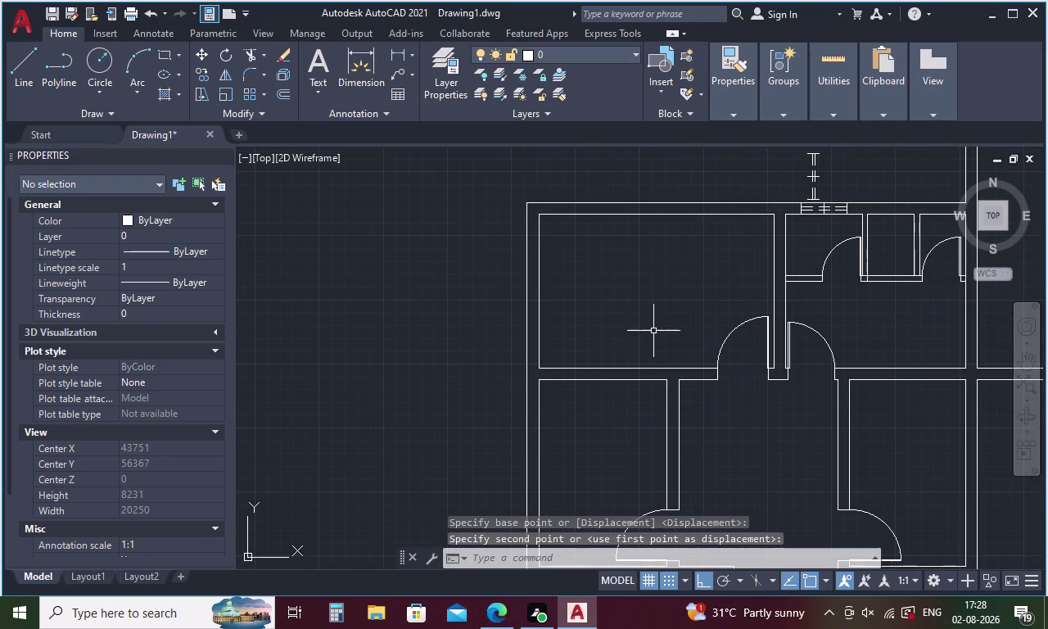
key(Escape)
key(l)
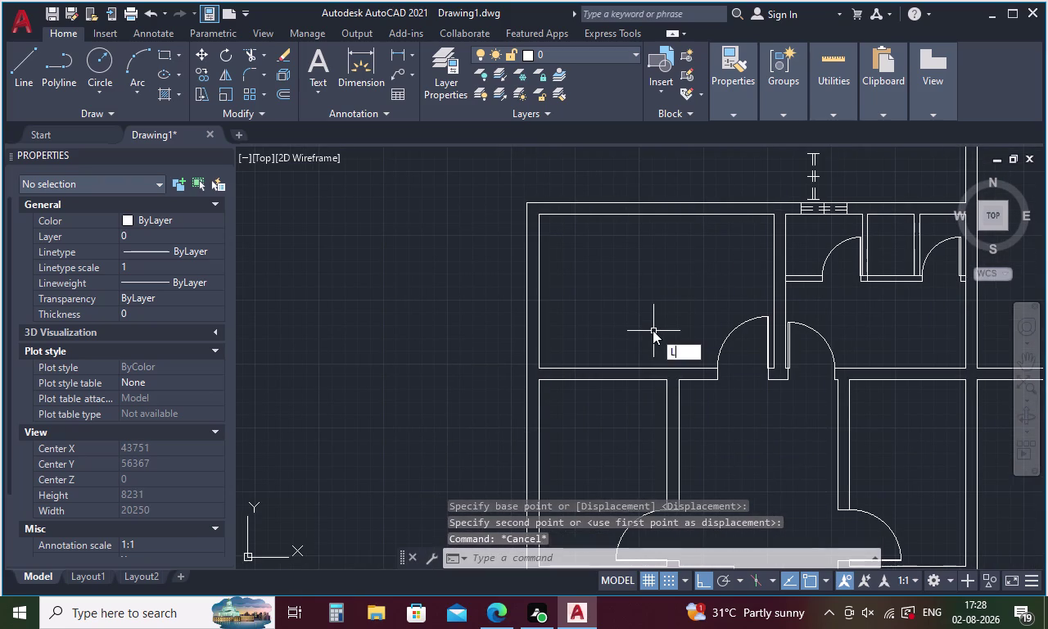
key(Return)
middle_drag(557, 414, 582, 186)
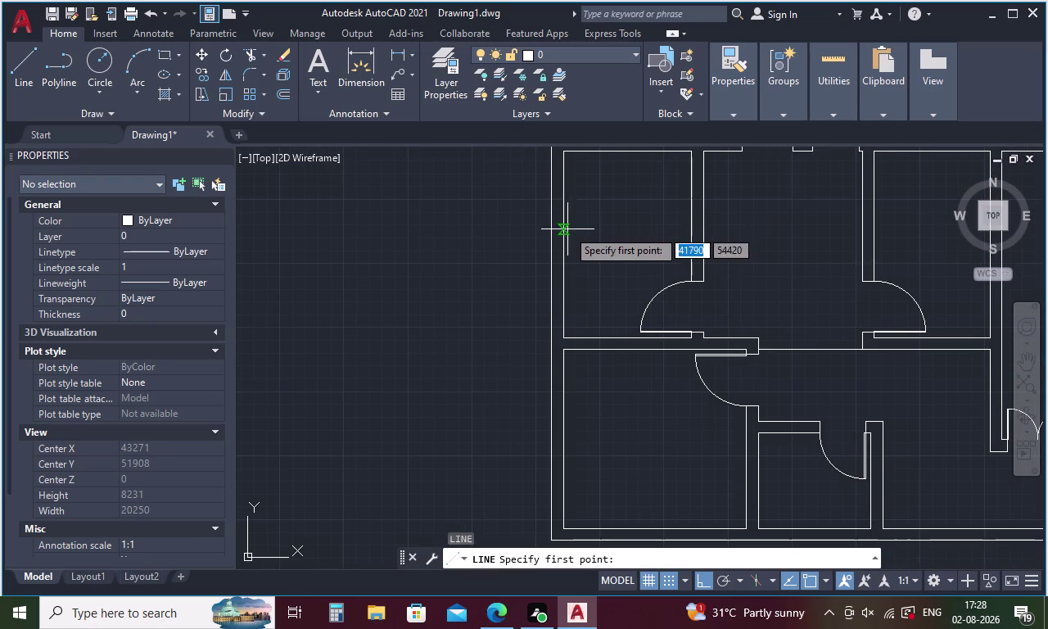
click(564, 245)
click(555, 246)
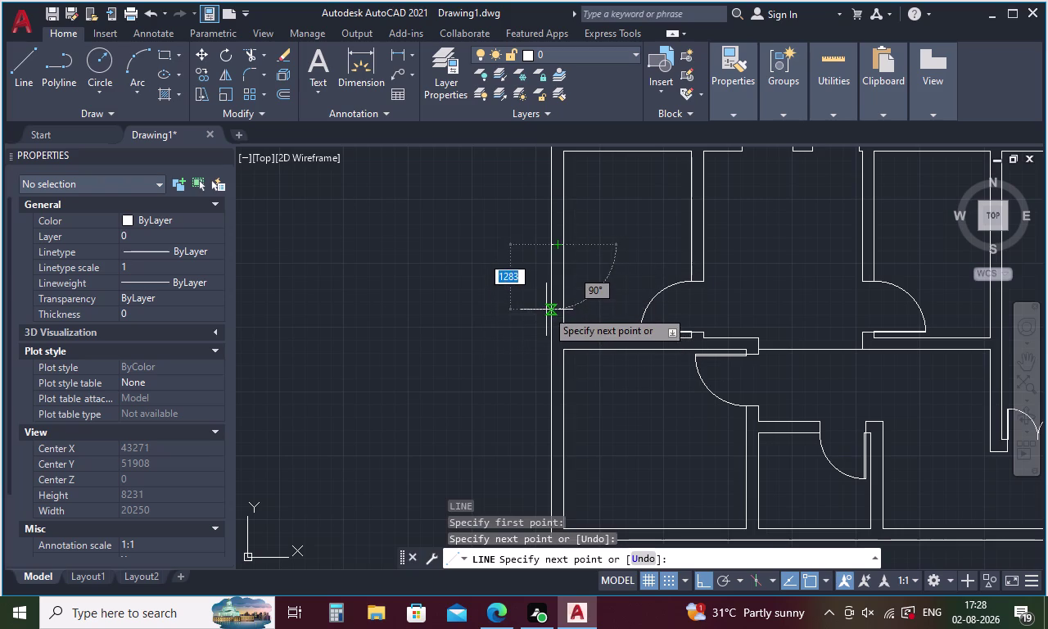
key(Escape)
key(space)
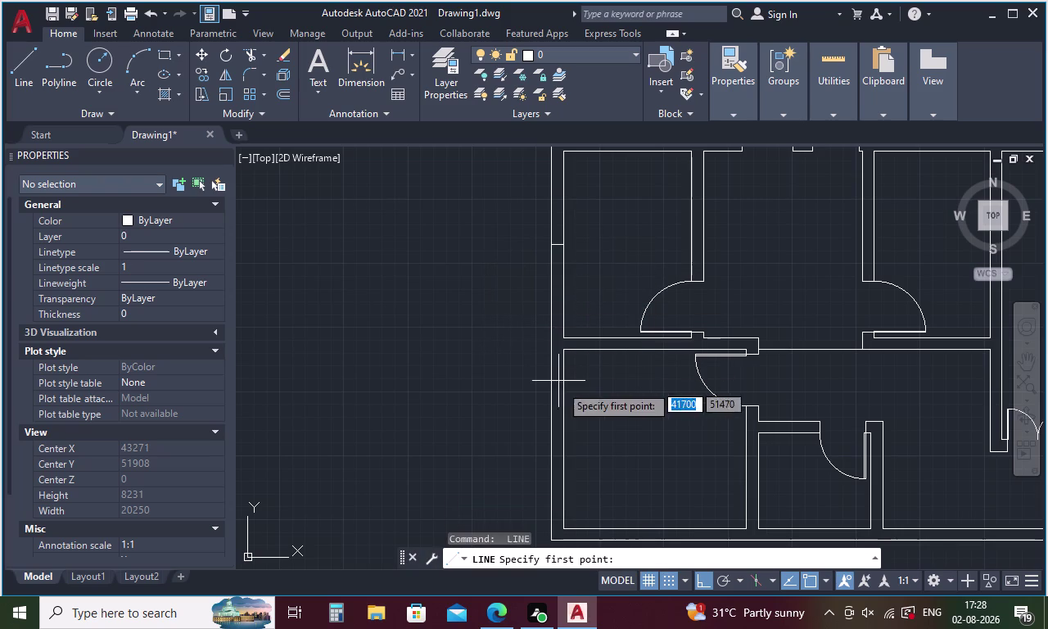
click(561, 444)
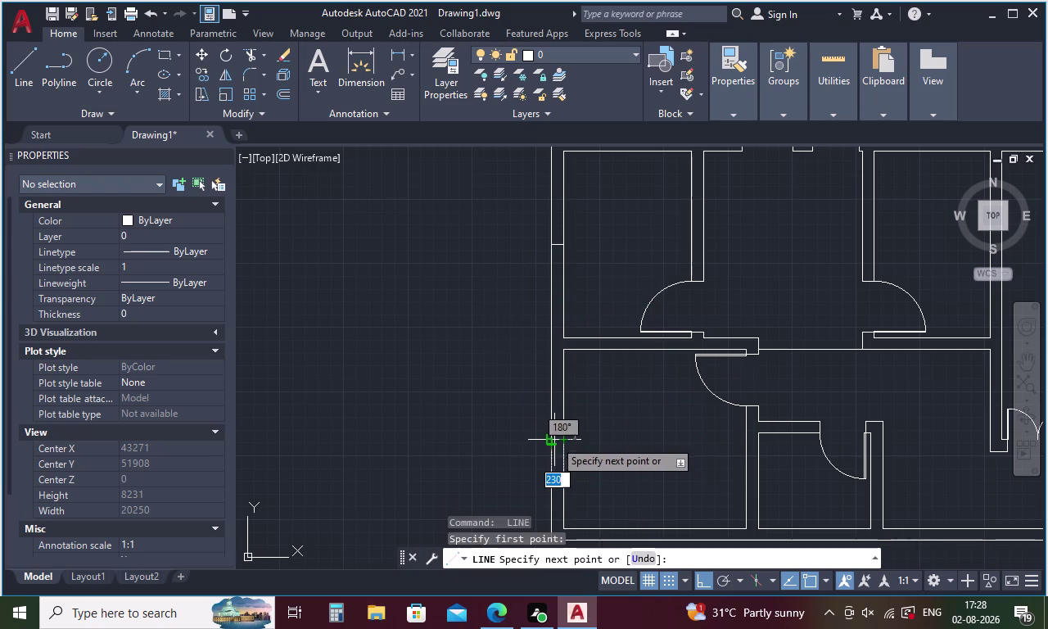
click(554, 439)
key(Escape)
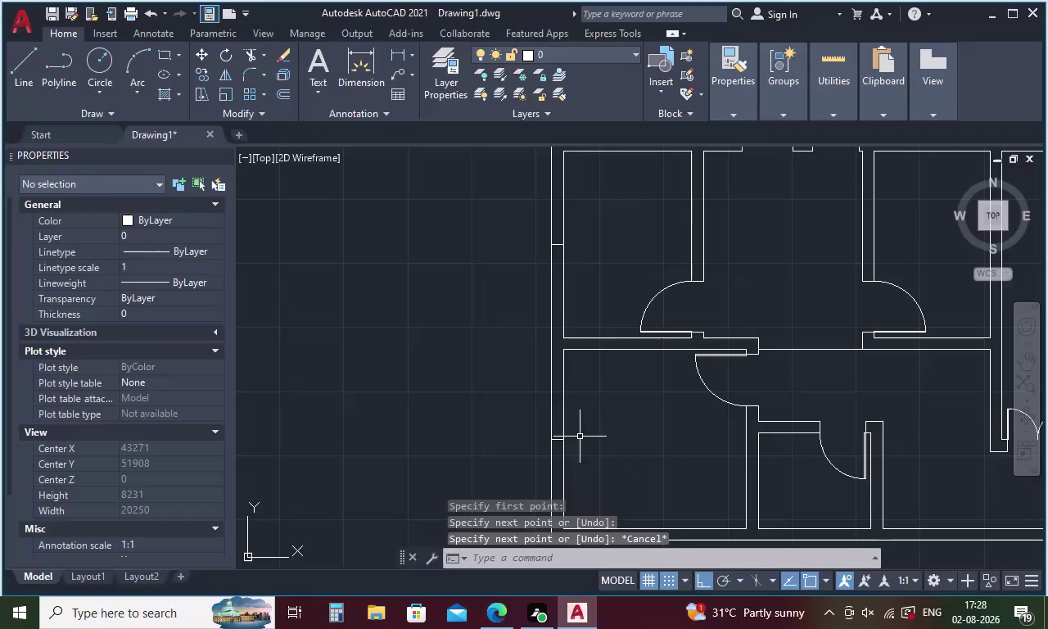
Draw a short vertical line from the bottom wall to its inner edge.
middle_drag(689, 462, 534, 347)
key(space)
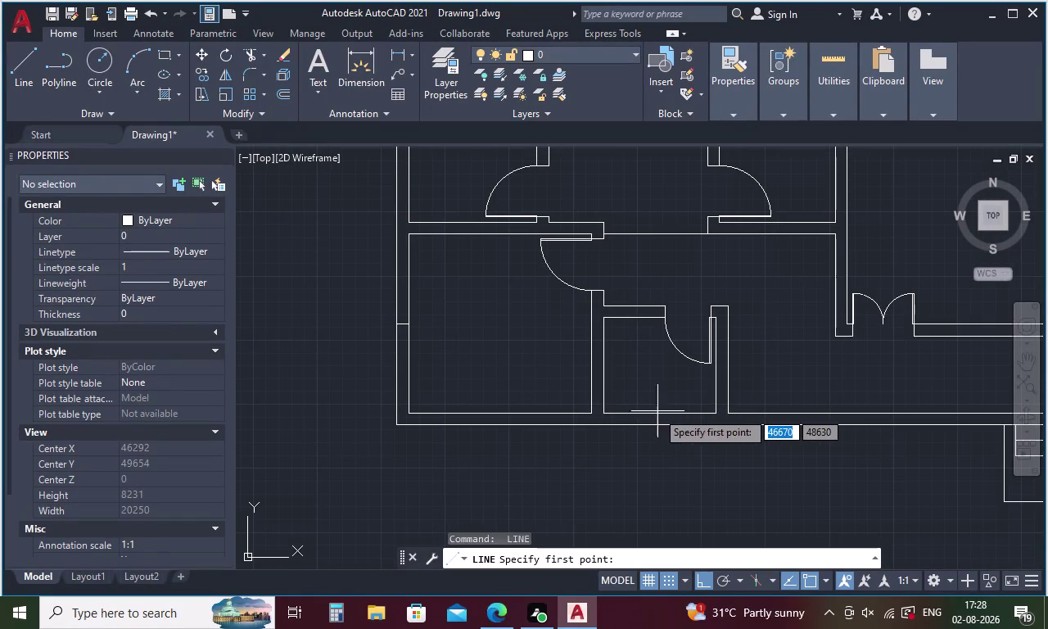
click(655, 410)
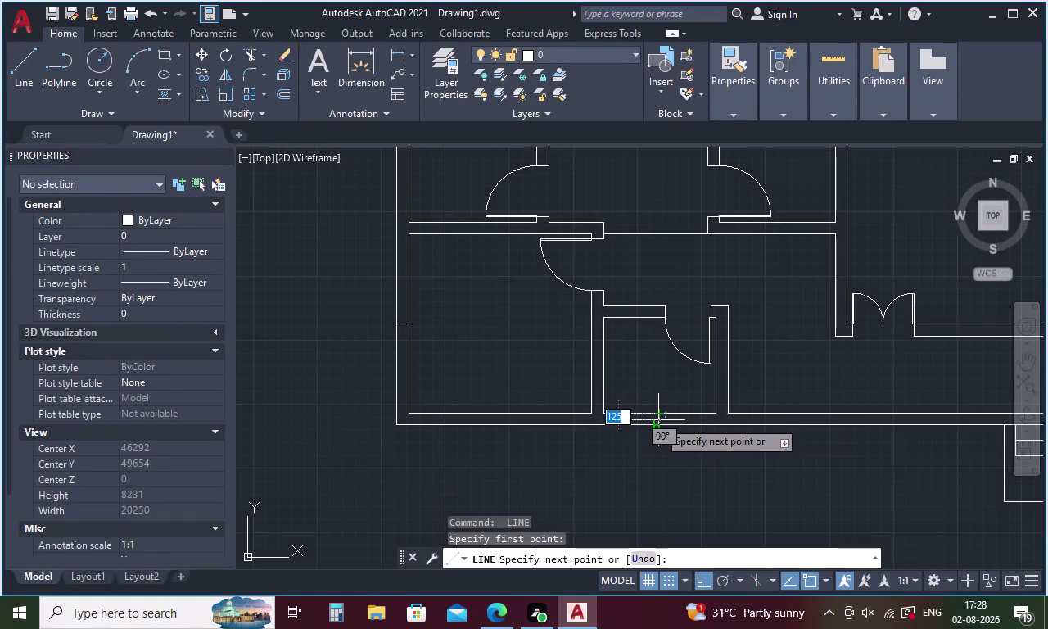
scroll(up, 3)
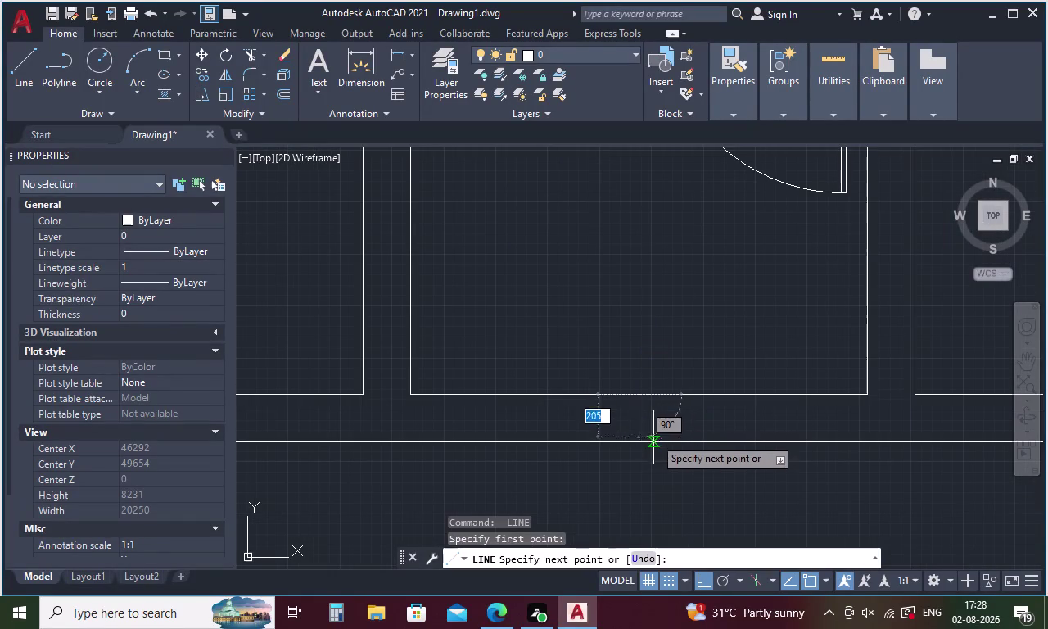
click(641, 442)
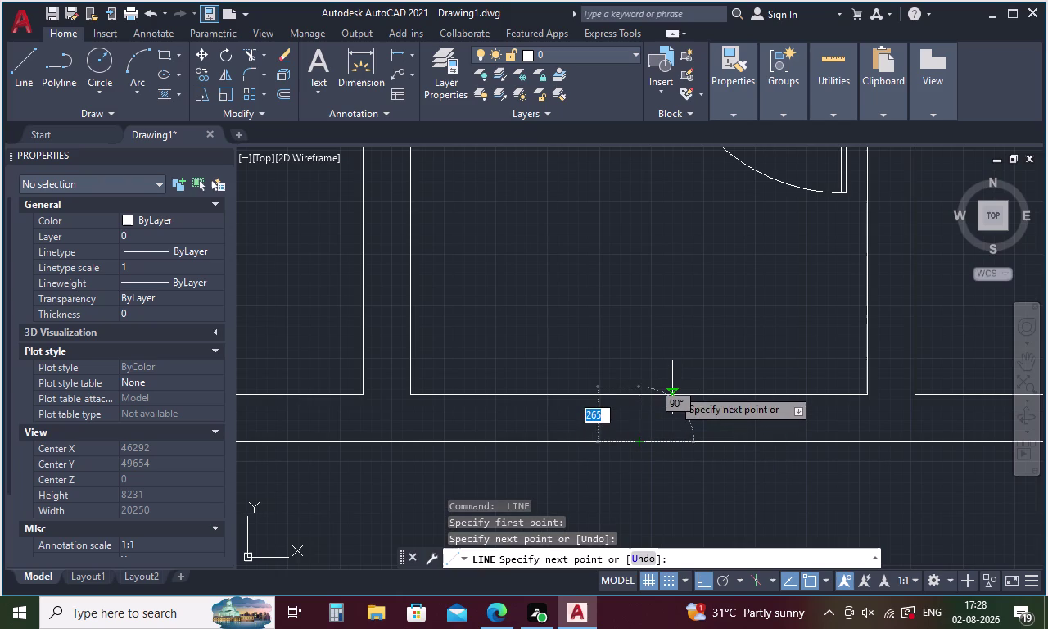
key(Escape)
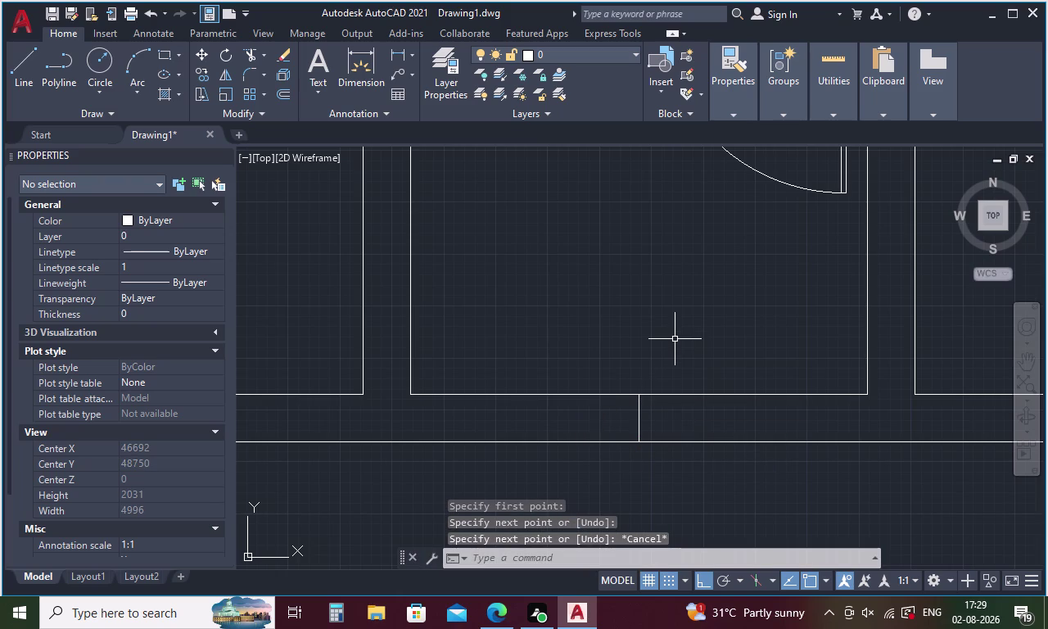
Pan back across the plan to the upright window symbol.
scroll(down, 3)
middle_drag(675, 339, 910, 369)
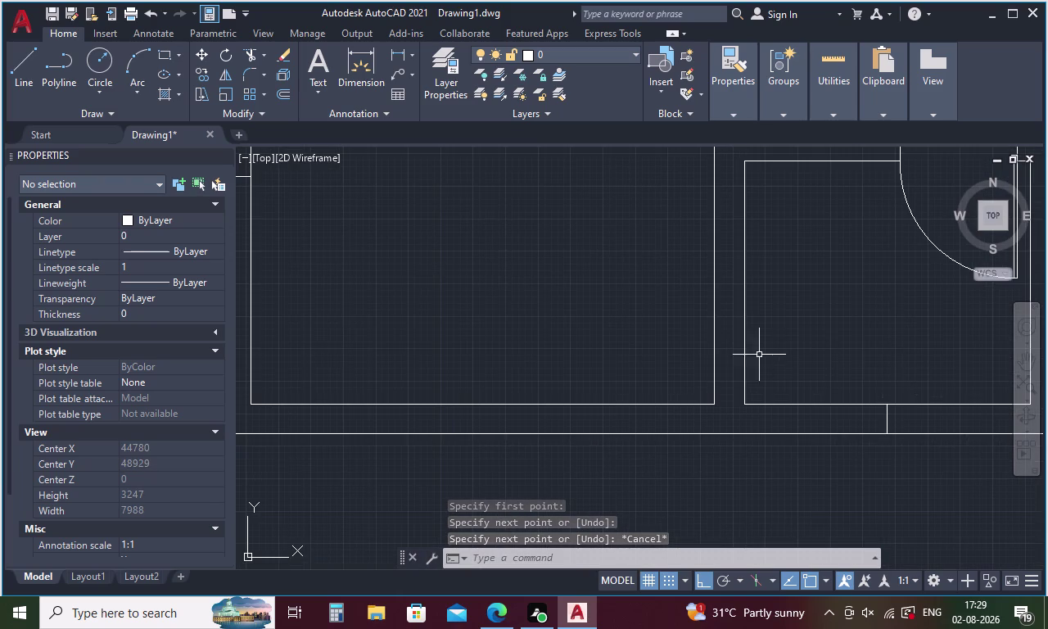
middle_drag(684, 338, 885, 371)
scroll(down, 3)
middle_drag(802, 342, 706, 384)
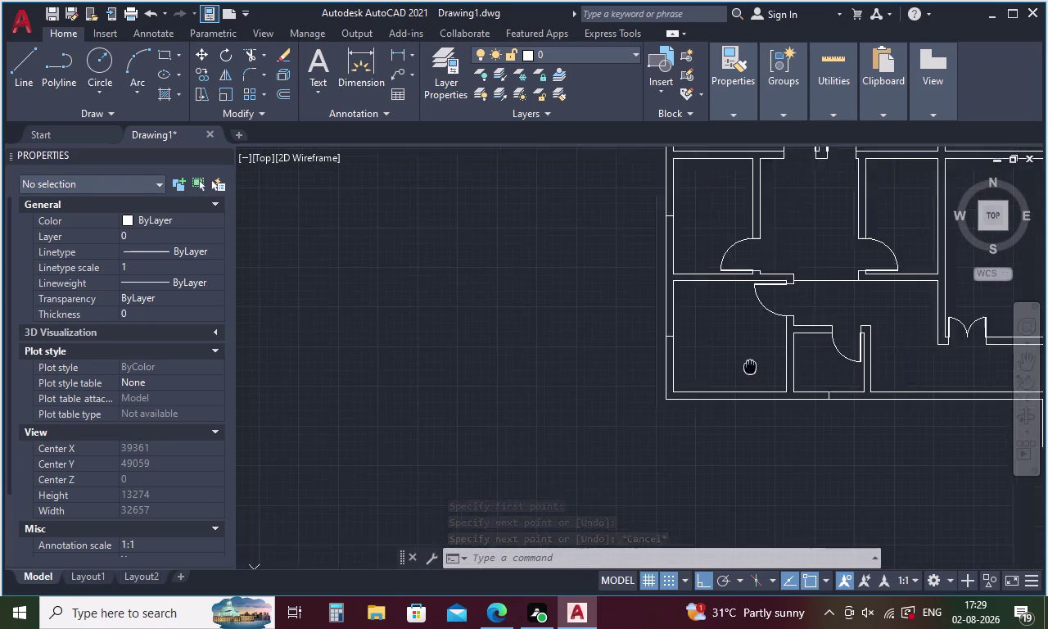
middle_drag(706, 384, 562, 413)
middle_drag(585, 235, 607, 462)
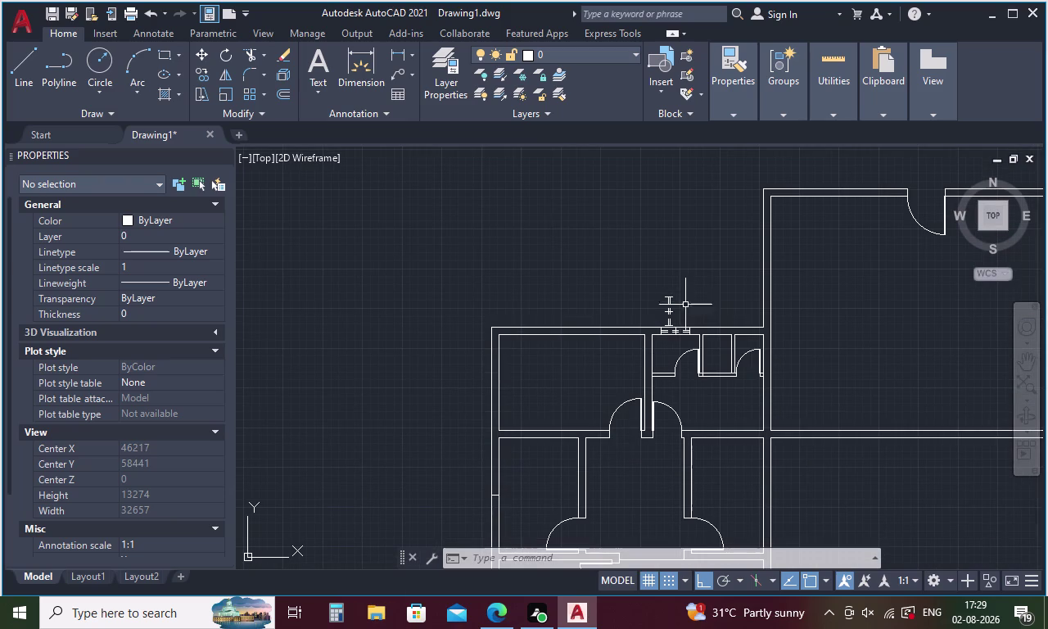
scroll(up, 3)
Select all the lines of the upright window symbol.
drag(676, 278, 668, 348)
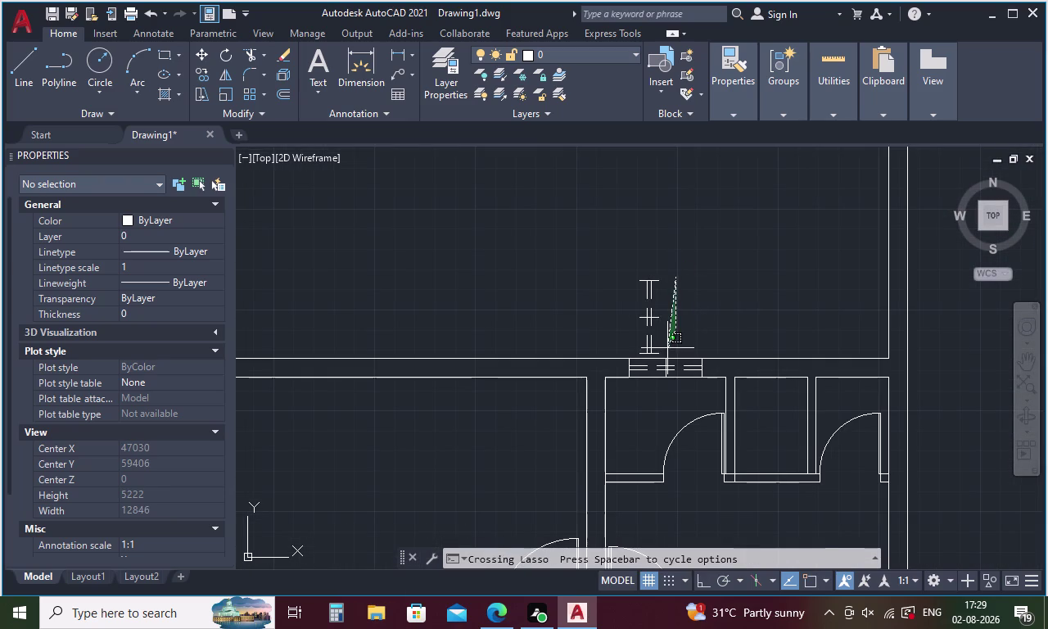
drag(667, 348, 604, 268)
right_click(608, 249)
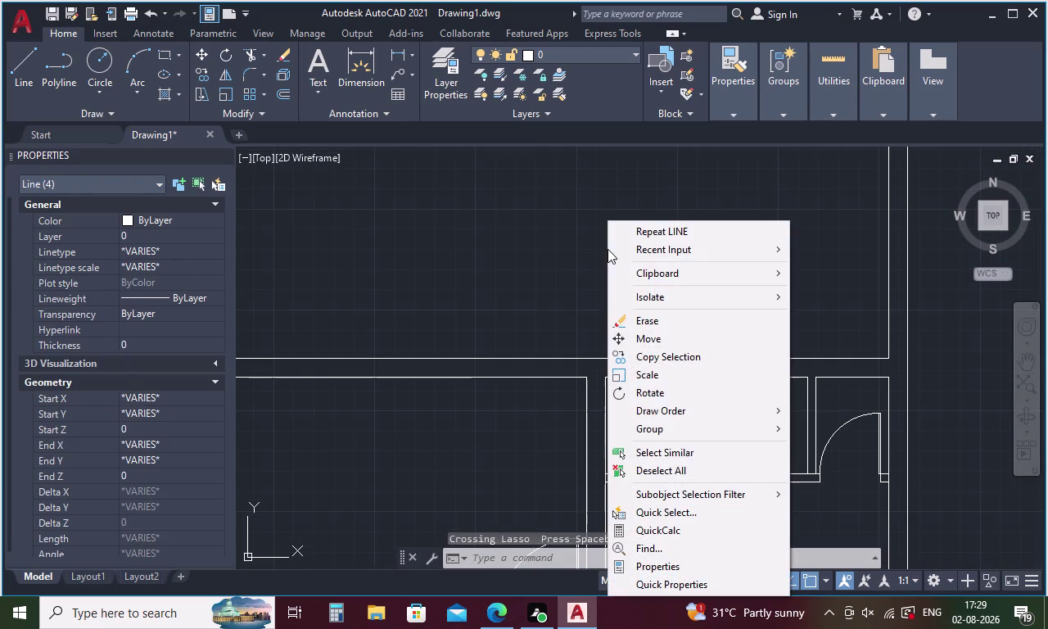
key(Escape)
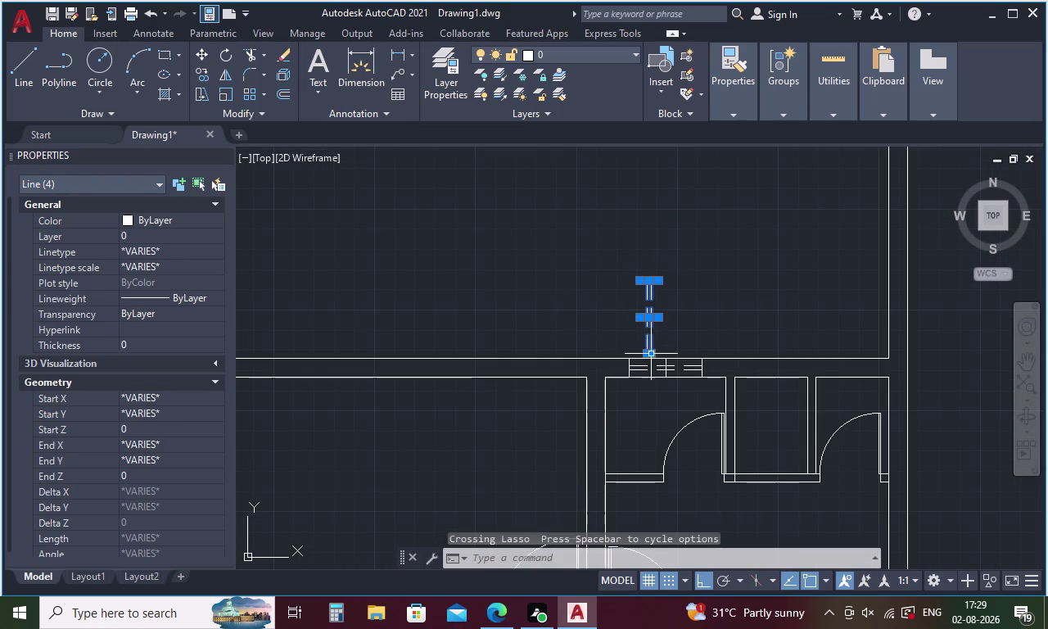
scroll(up, 3)
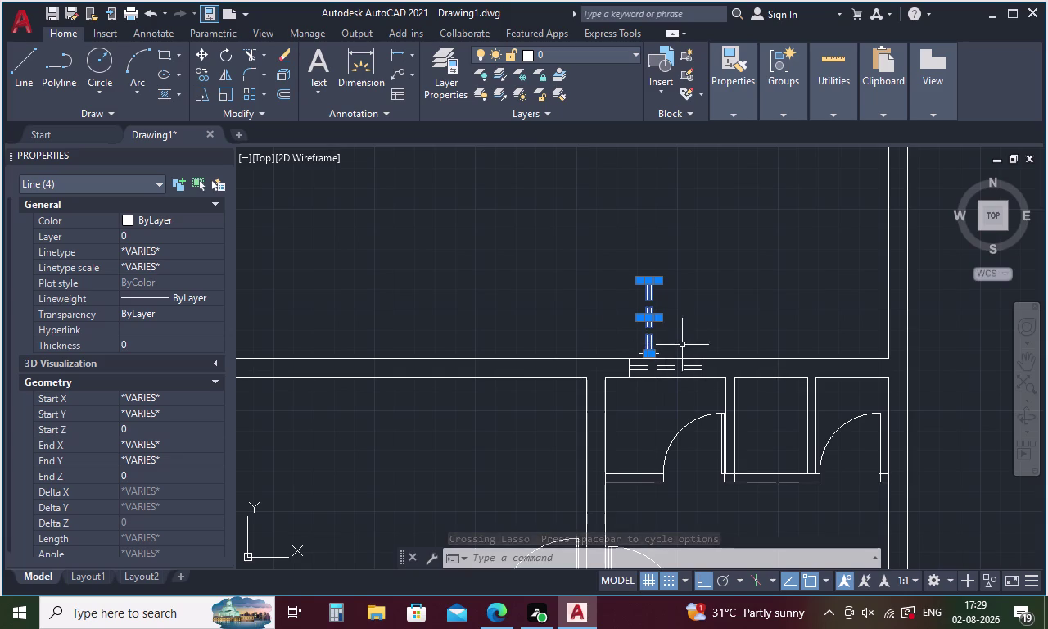
scroll(up, 3)
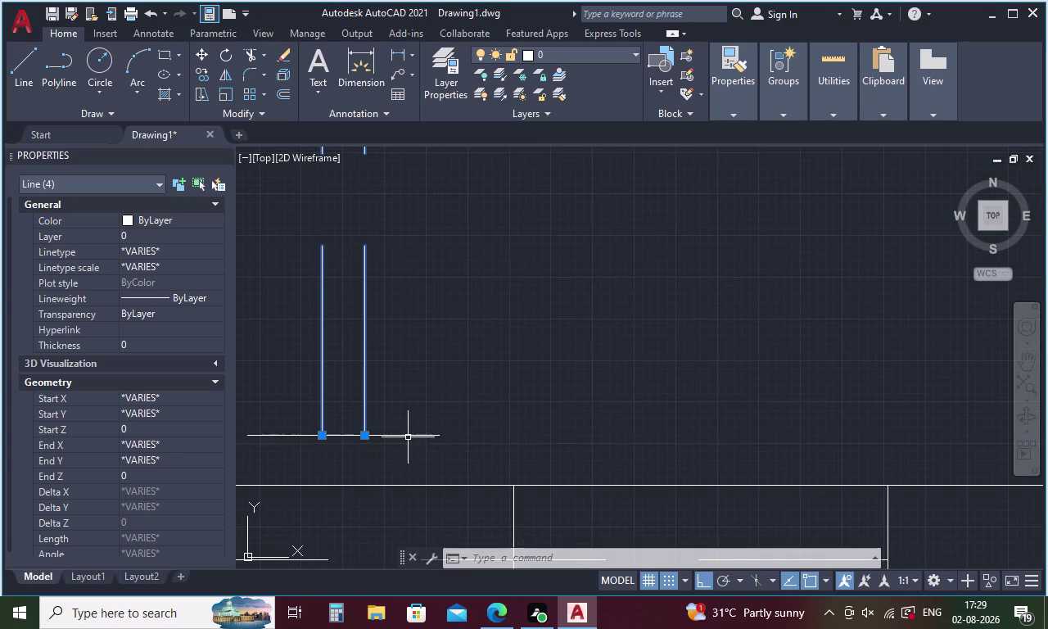
click(409, 436)
Copy the symbol into the upper and lower left-wall openings, then end copying.
right_click(519, 343)
click(581, 356)
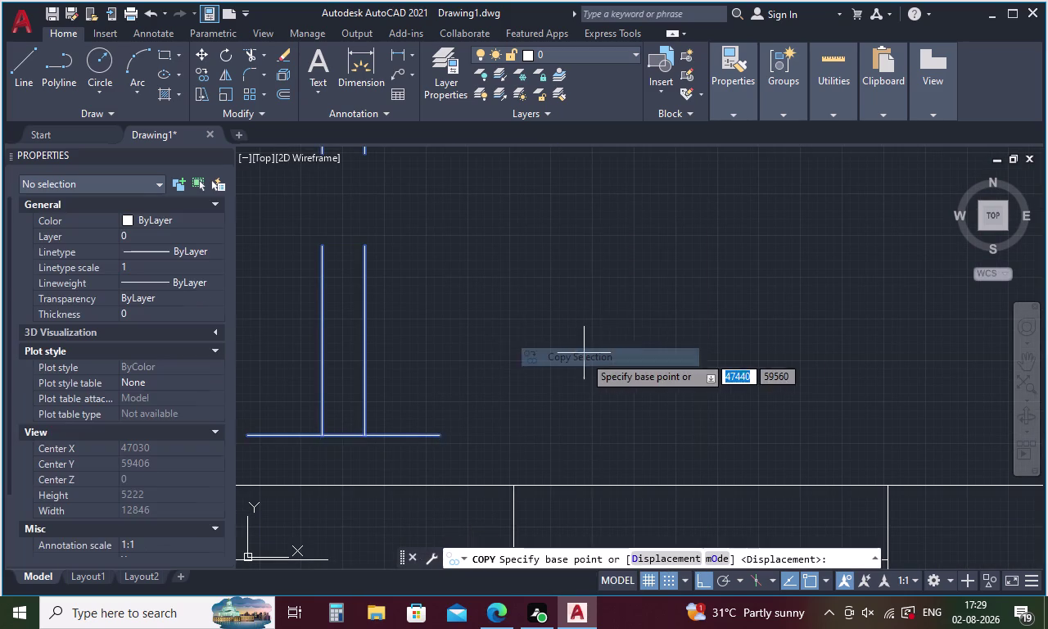
scroll(down, 3)
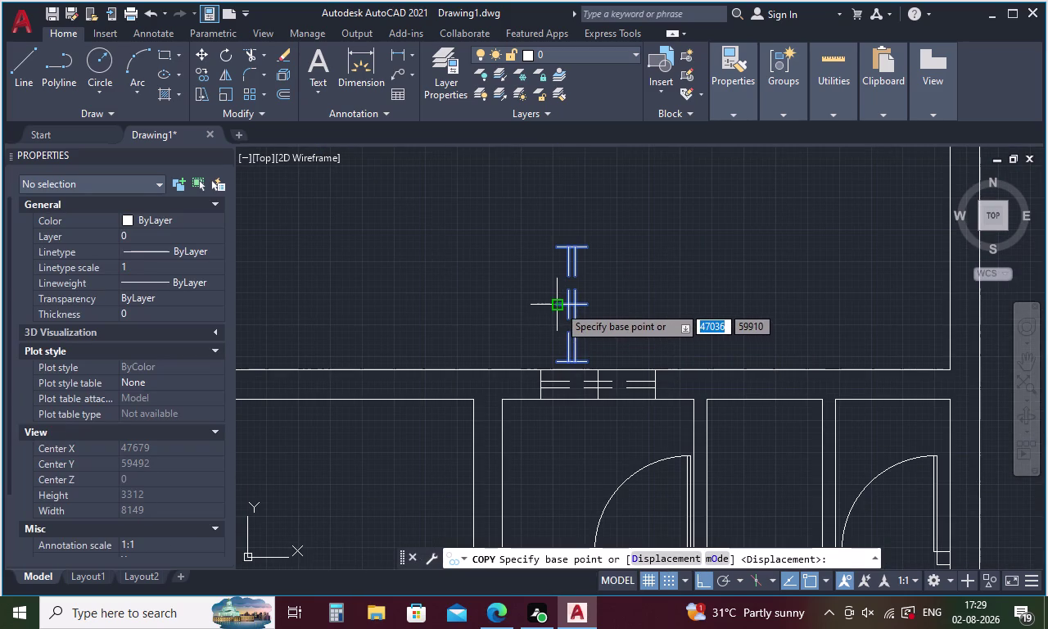
click(558, 305)
scroll(down, 3)
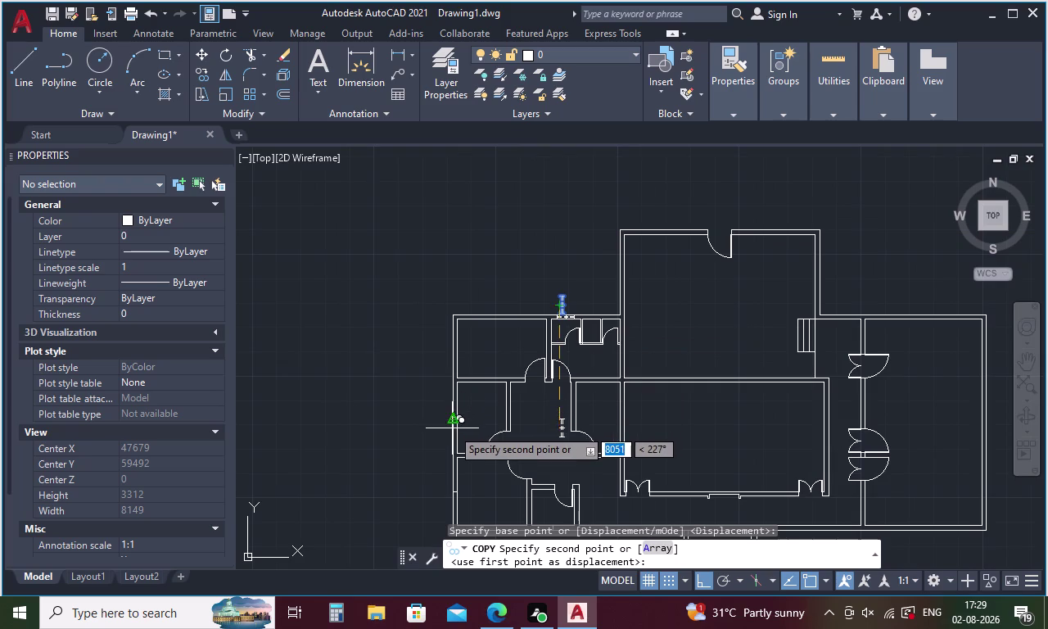
scroll(up, 3)
click(450, 341)
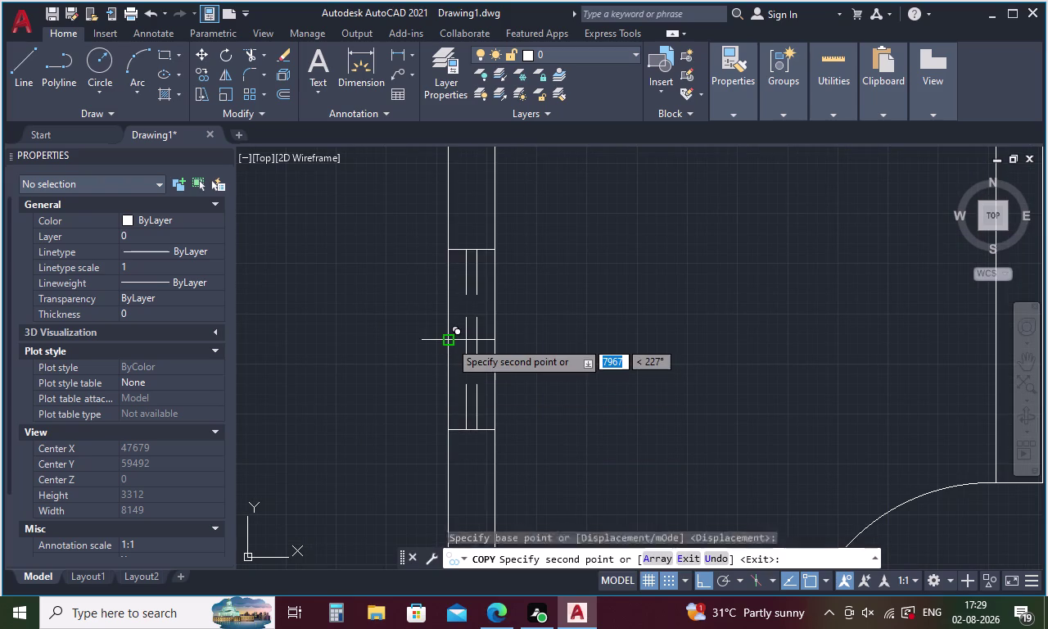
scroll(down, 3)
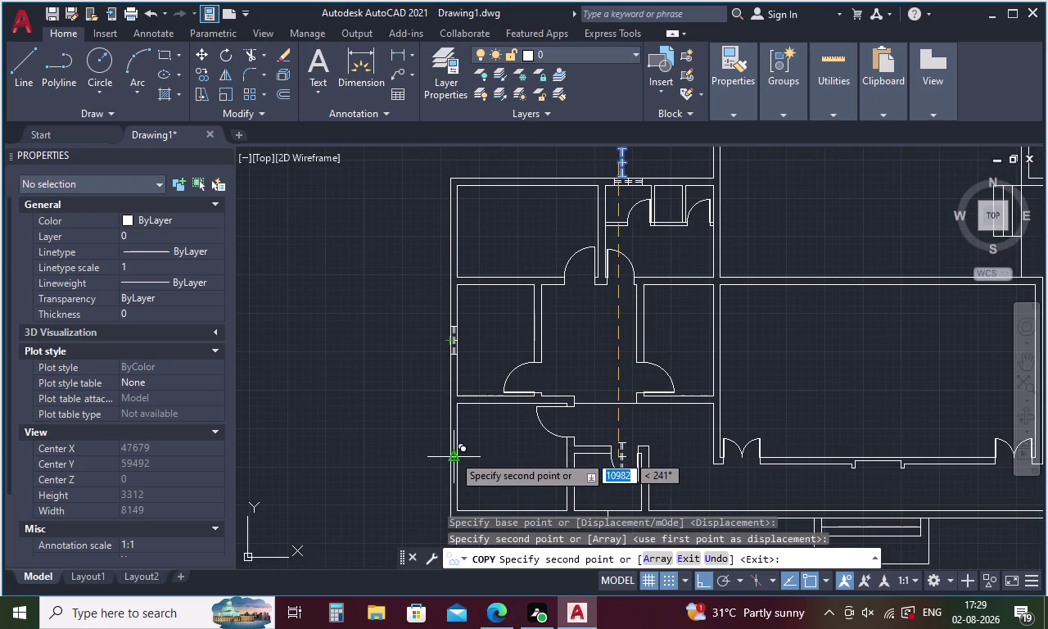
scroll(up, 3)
click(435, 481)
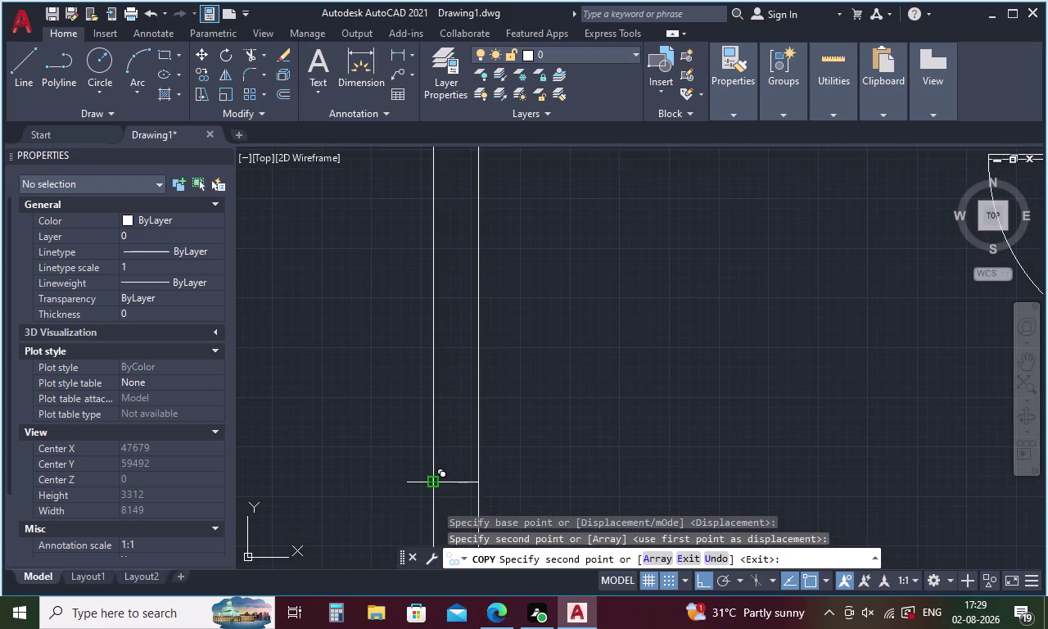
key(Escape)
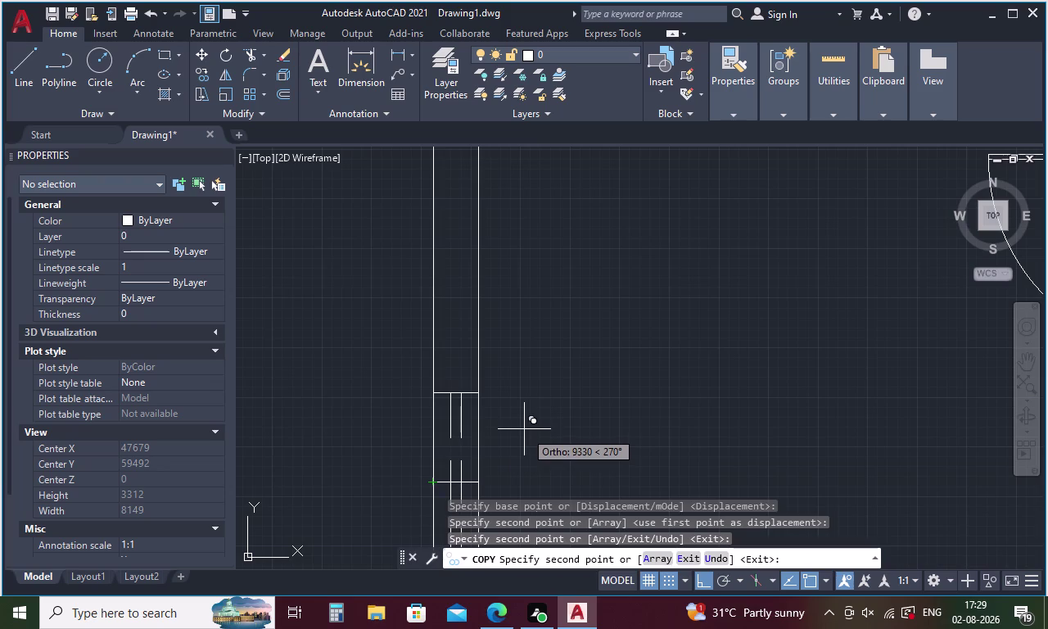
scroll(down, 3)
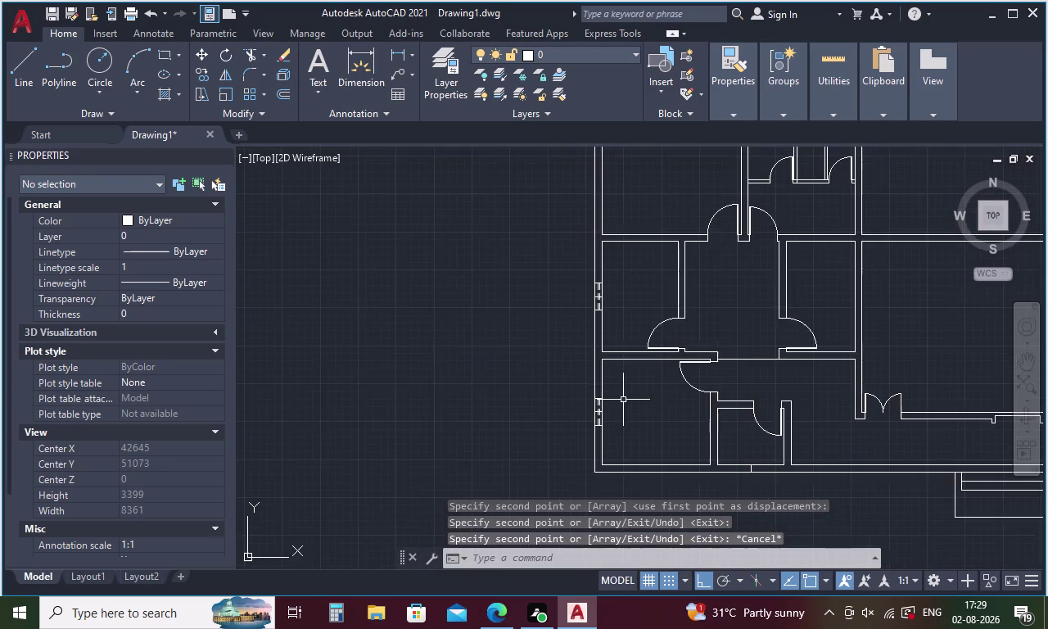
Lasso-select the five lines of the window symbol on the top wall.
scroll(down, 3)
scroll(up, 3)
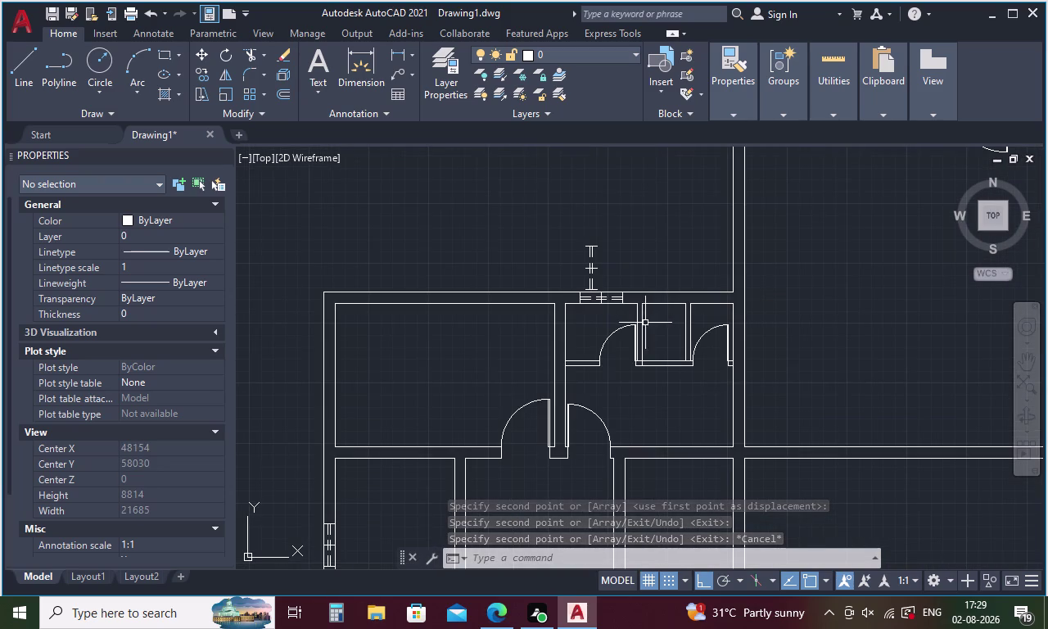
scroll(up, 3)
drag(638, 280, 435, 296)
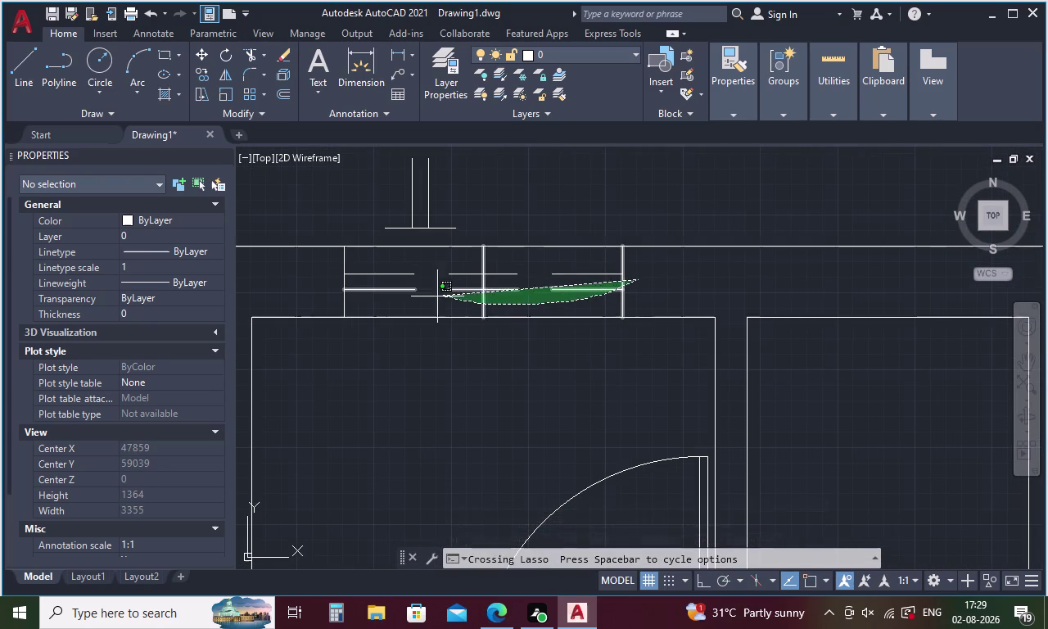
drag(436, 296, 320, 273)
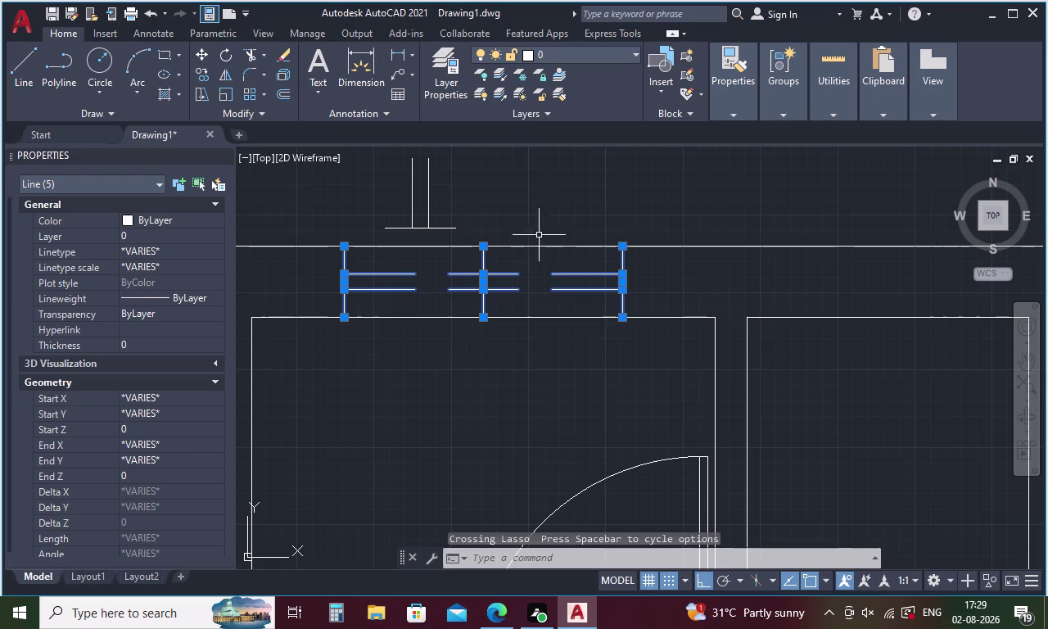
right_click(547, 223)
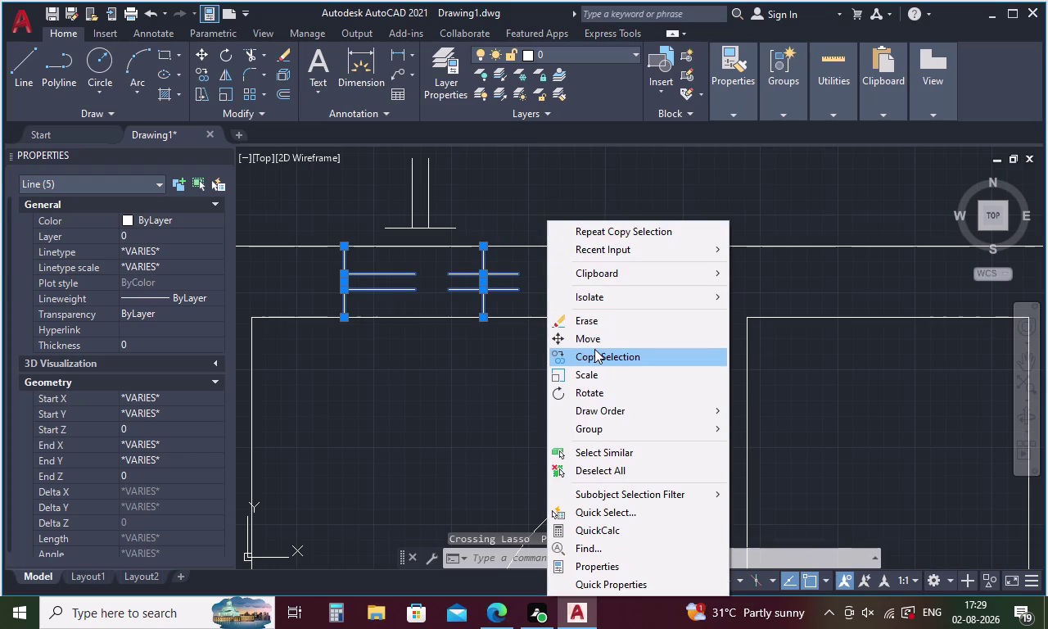
Copy it from its lower-middle base point into the bottom wall opening.
click(595, 349)
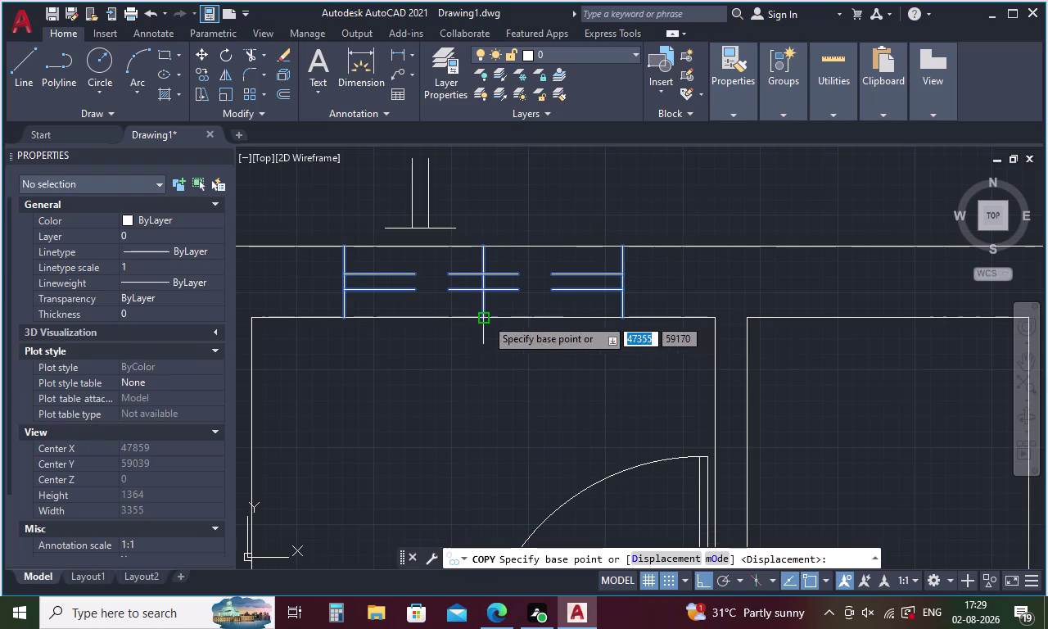
click(486, 320)
scroll(down, 3)
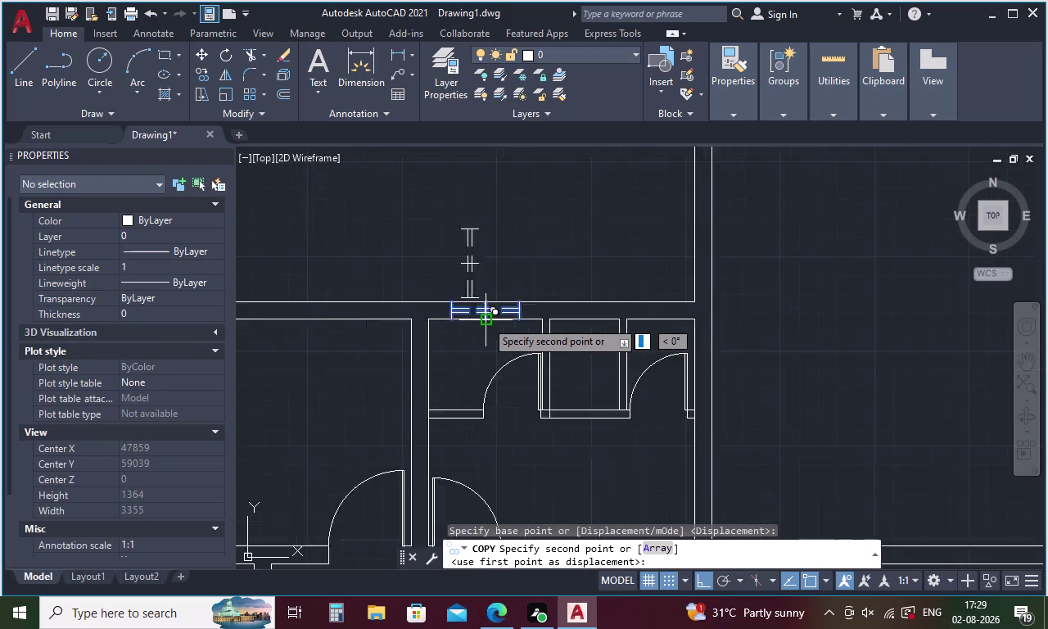
scroll(down, 3)
scroll(up, 3)
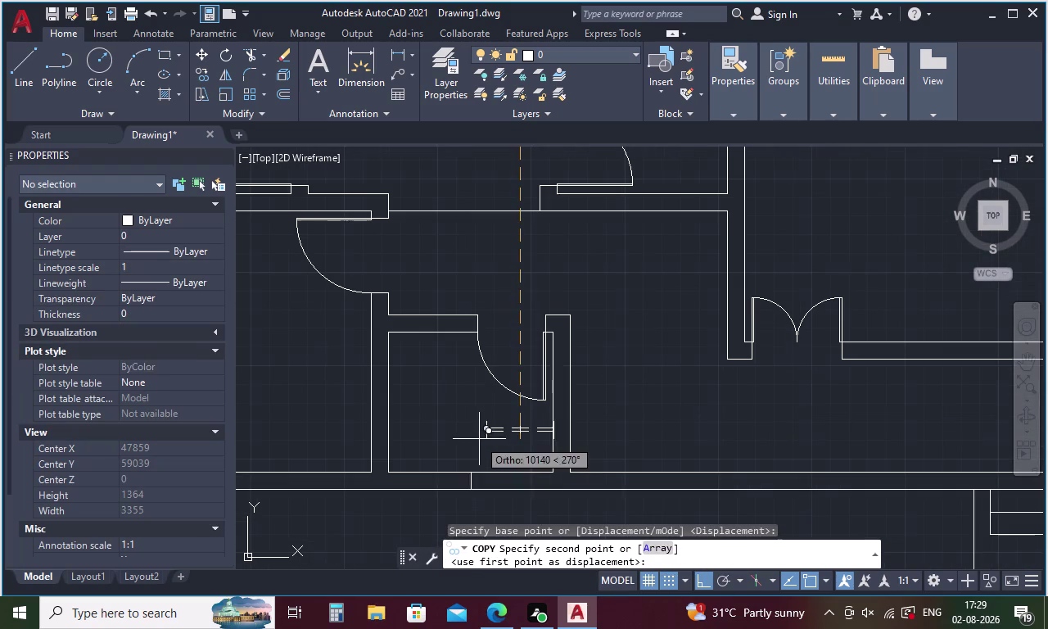
click(472, 489)
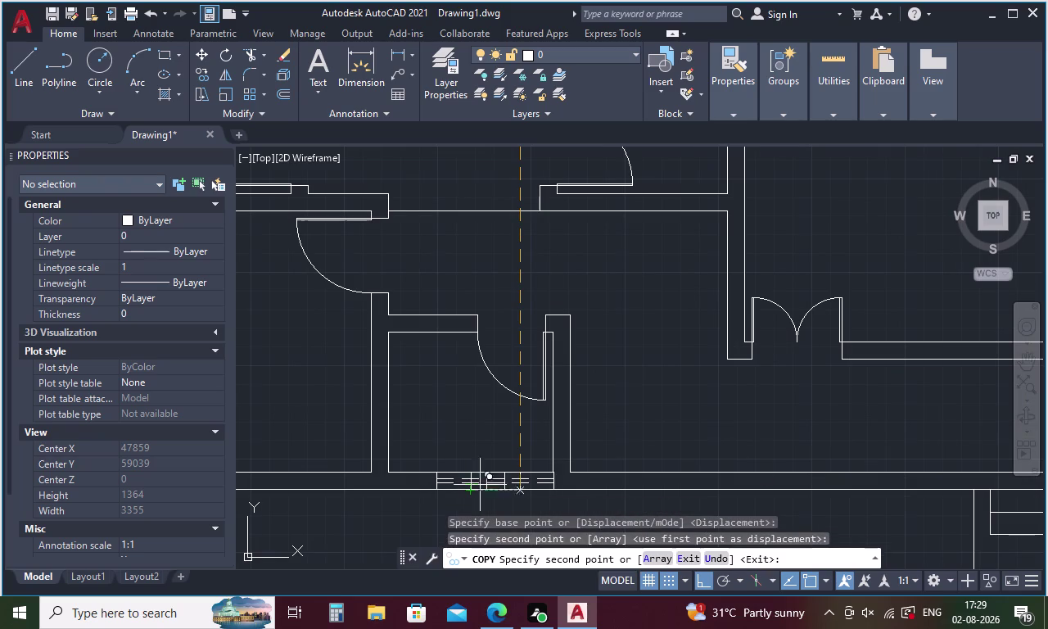
key(Escape)
scroll(down, 3)
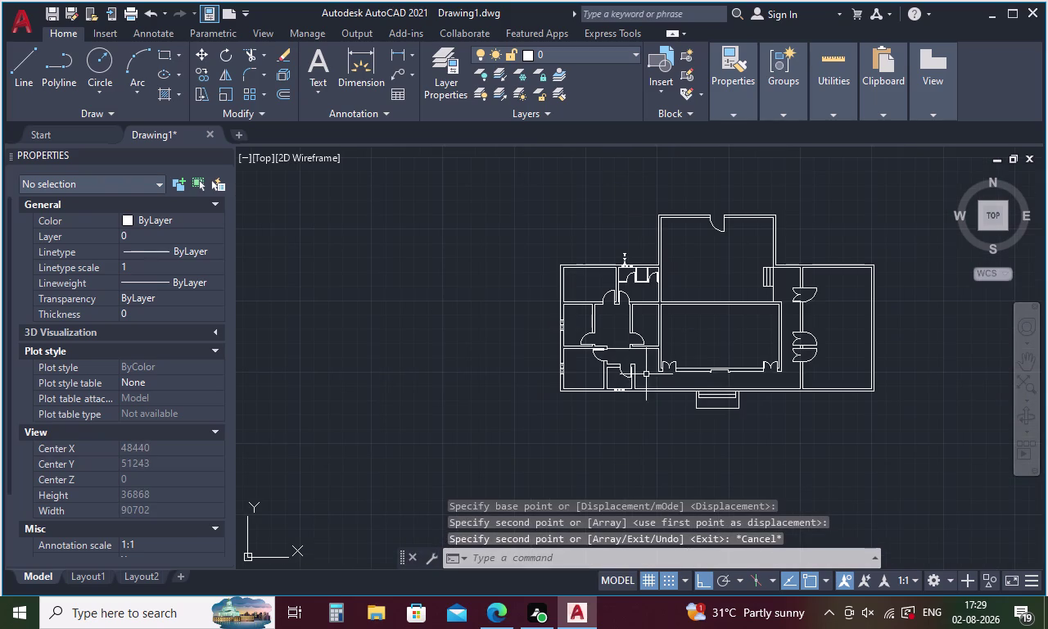
middle_drag(726, 338, 644, 354)
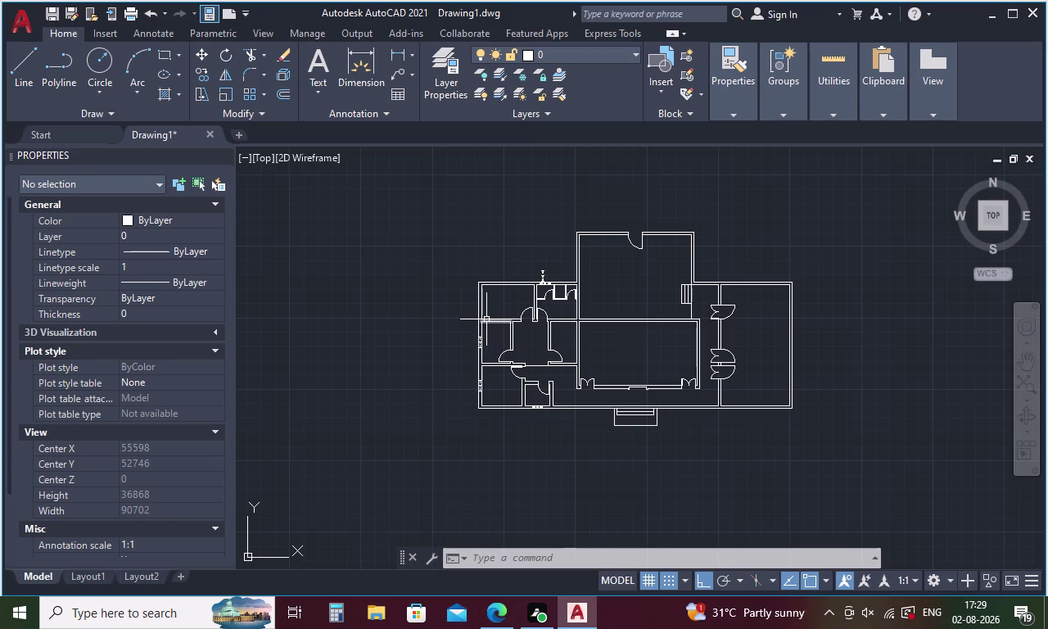
Attempt a short line across the left wall, then pan down to the left-wall windows.
key(l)
key(Return)
scroll(up, 3)
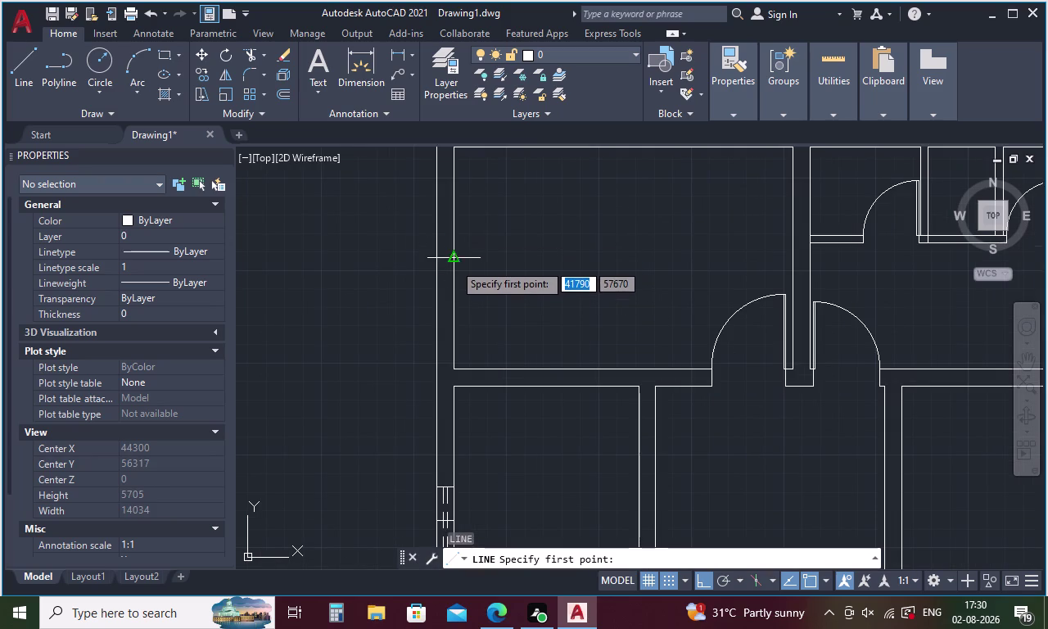
click(455, 258)
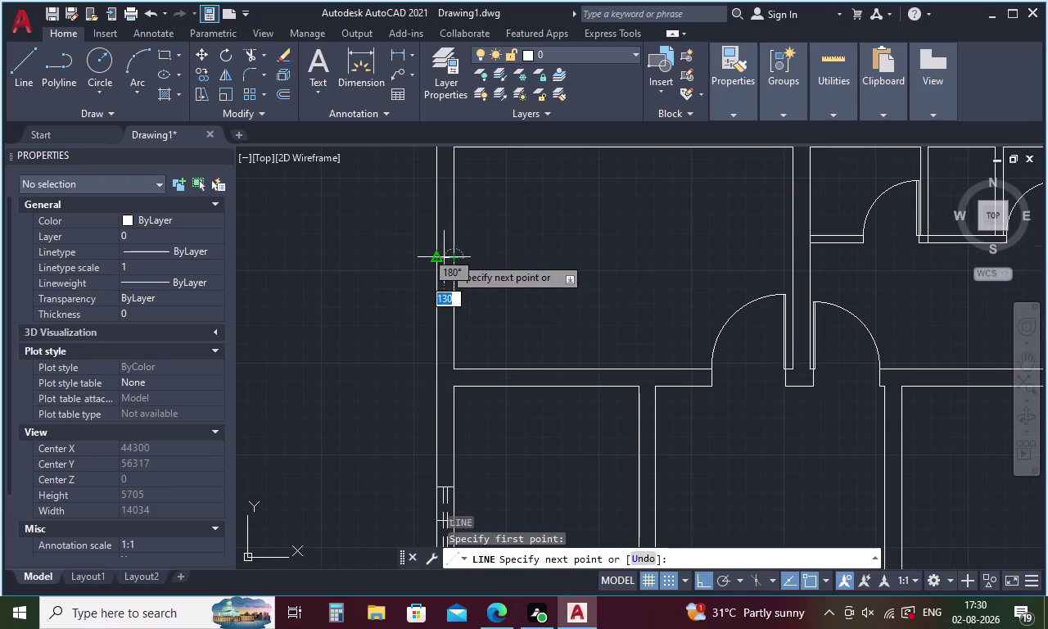
click(444, 256)
key(Escape)
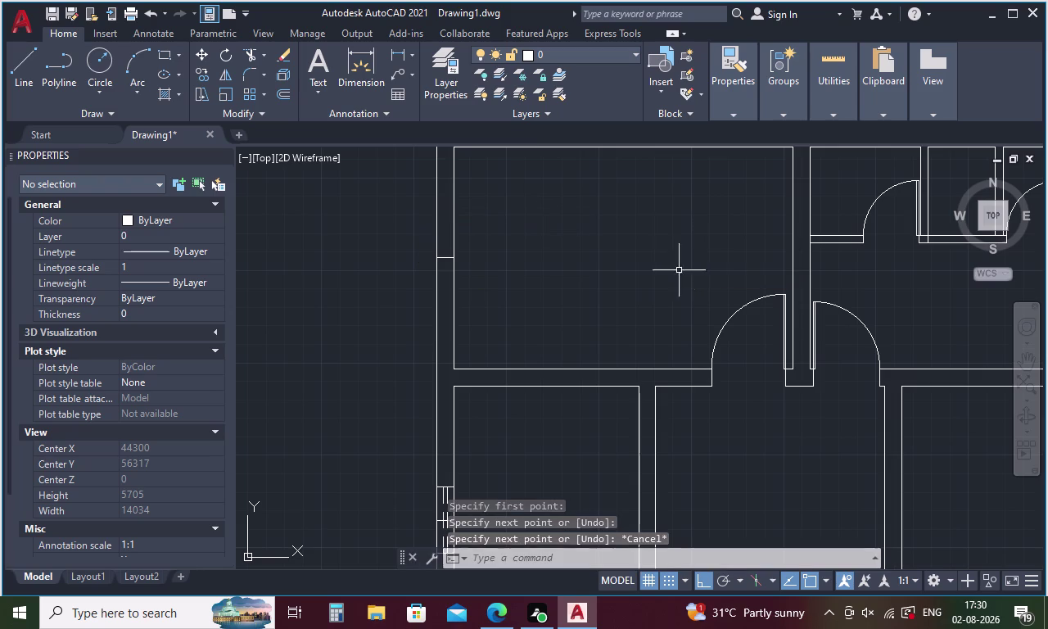
middle_drag(588, 343, 583, 267)
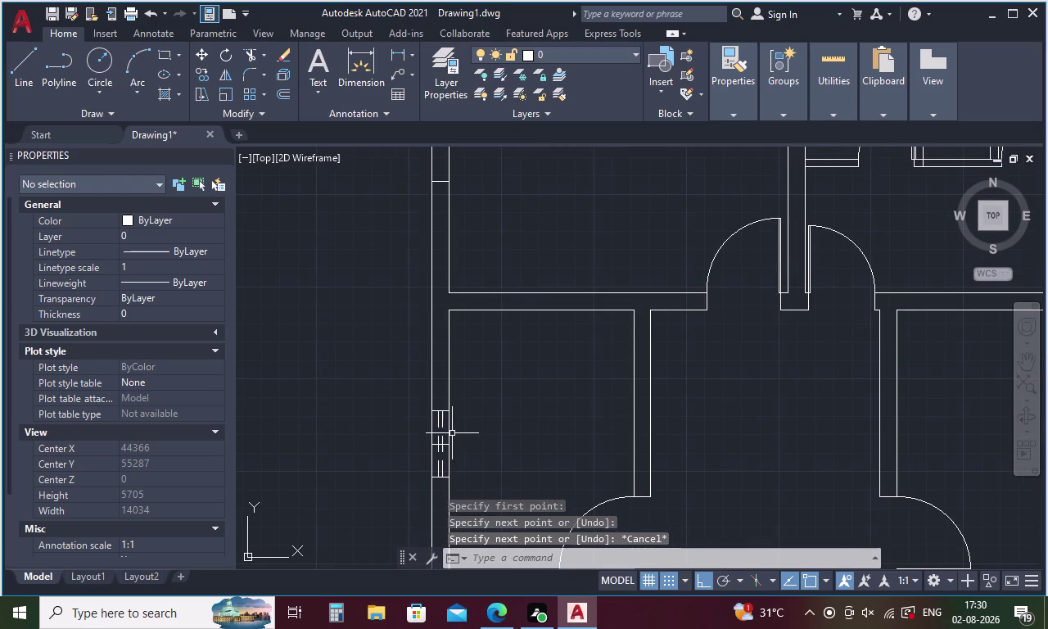
middle_drag(442, 420, 442, 326)
Select all the lines of the left-wall multi-pane window symbol.
drag(440, 308, 443, 365)
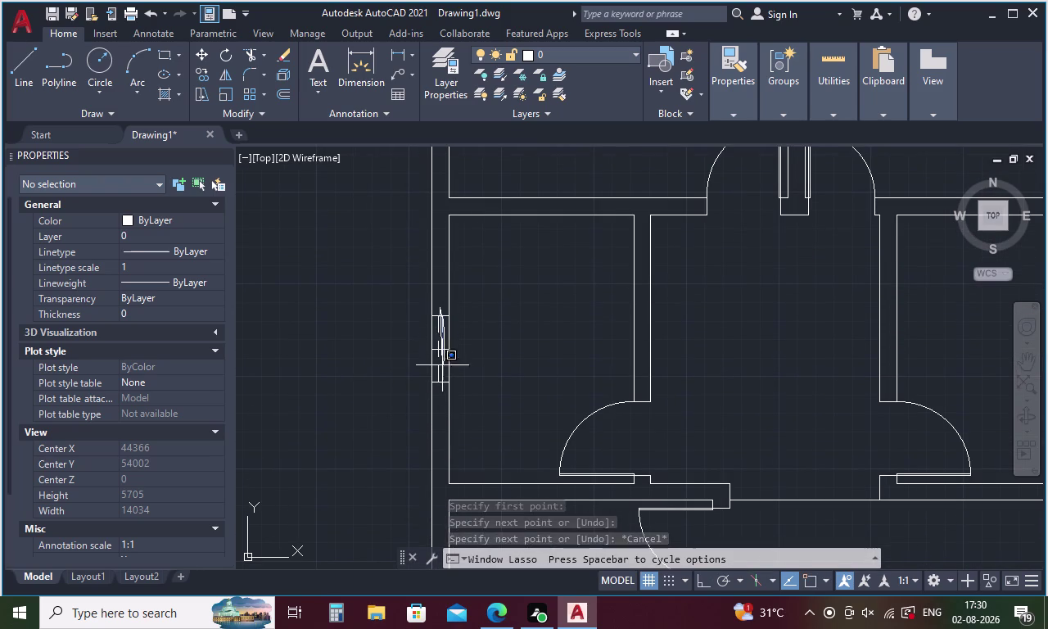
drag(443, 365, 432, 403)
scroll(up, 3)
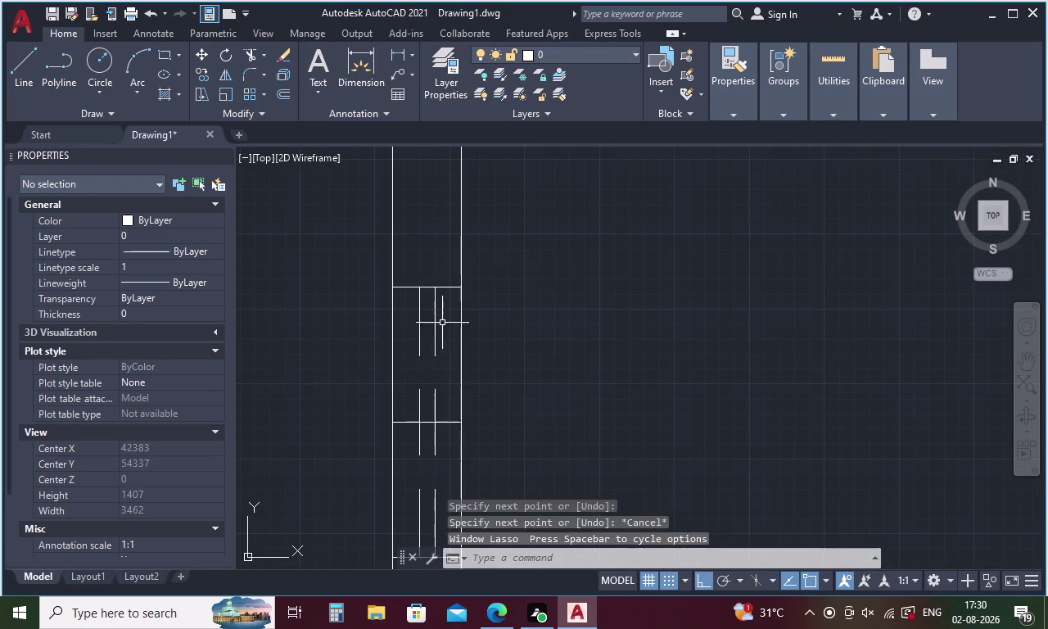
drag(437, 262, 424, 440)
middle_drag(424, 457, 431, 387)
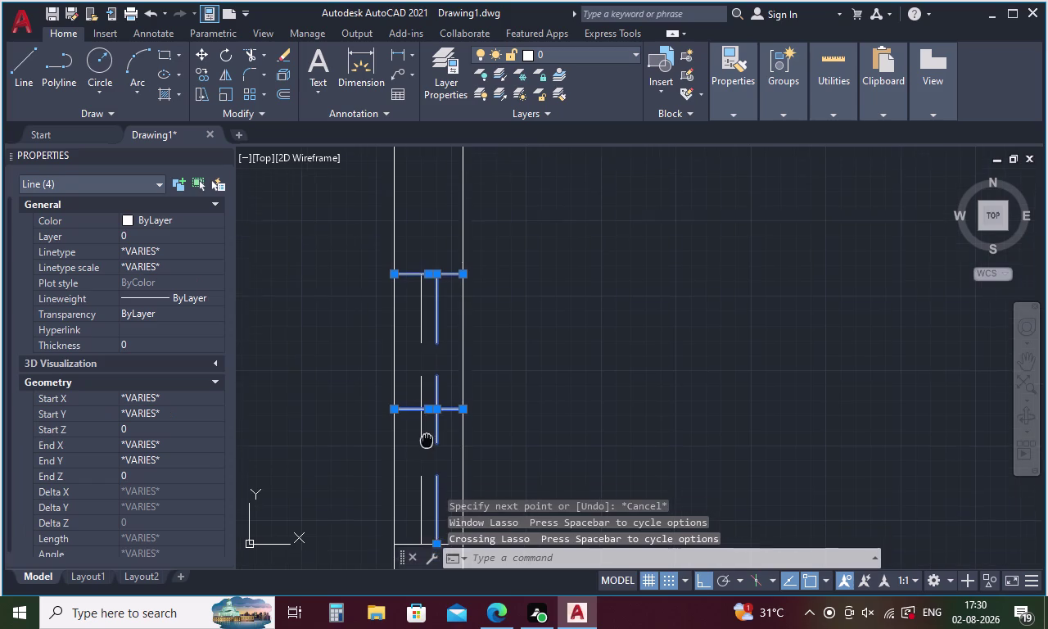
middle_drag(432, 386, 441, 328)
drag(446, 307, 431, 446)
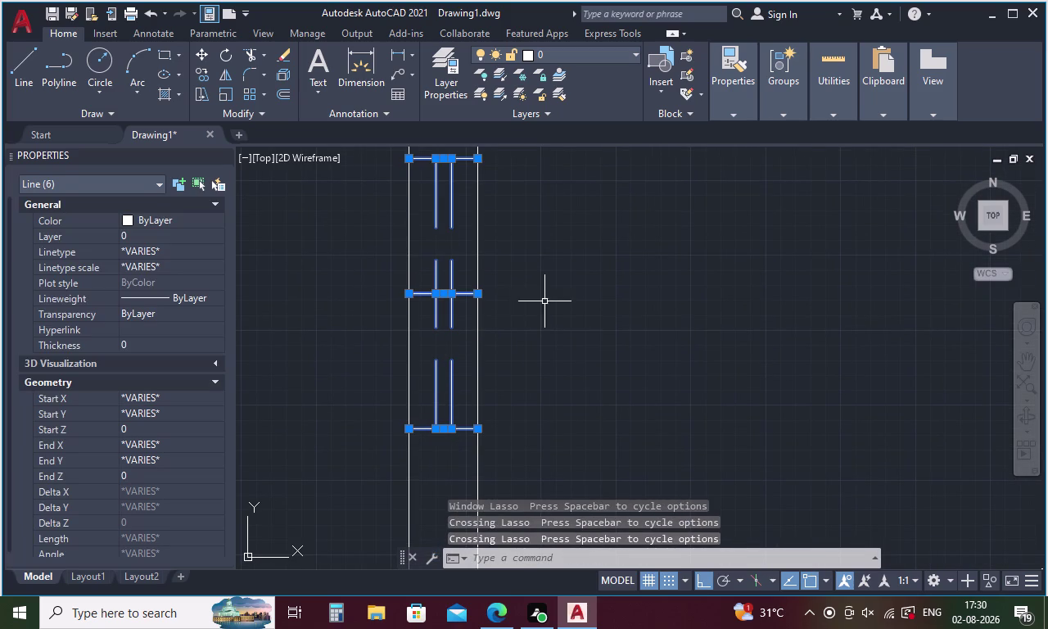
Copy the selected window from its middle base point into another opening.
right_click(544, 301)
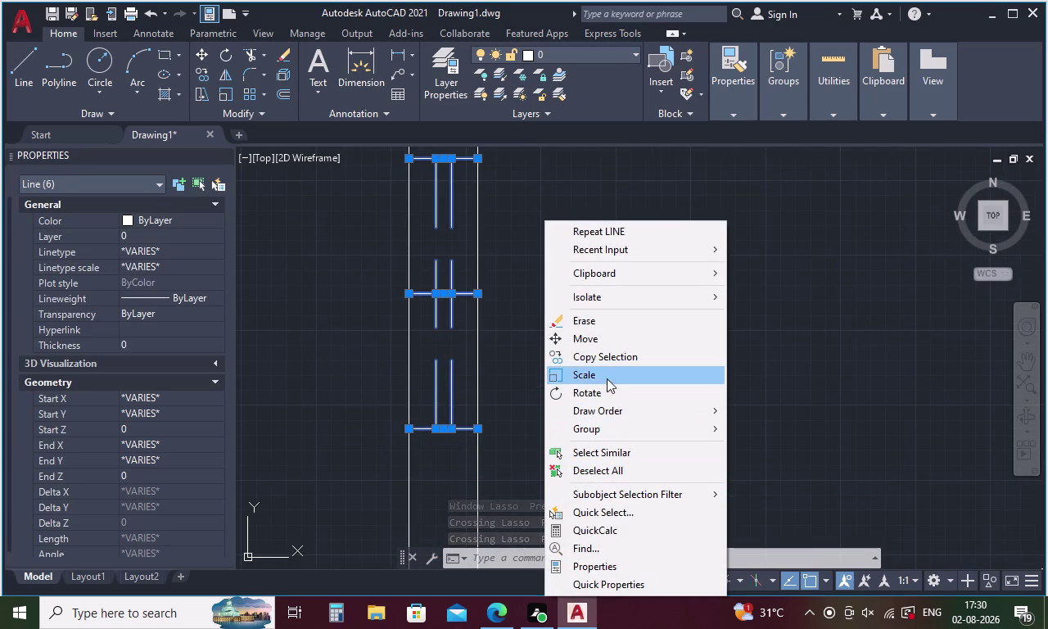
click(609, 358)
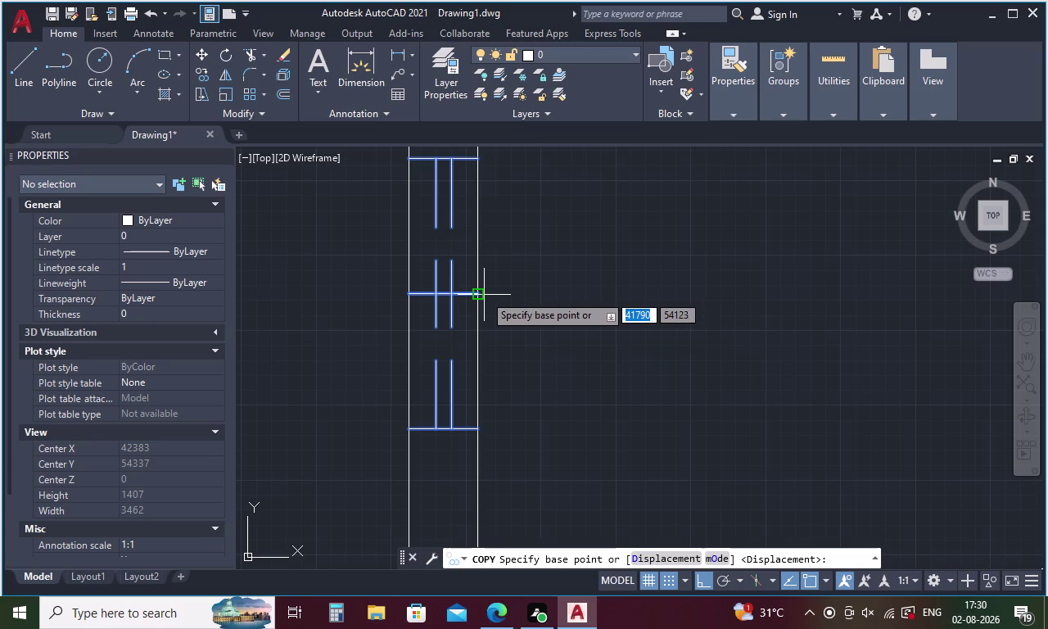
click(474, 291)
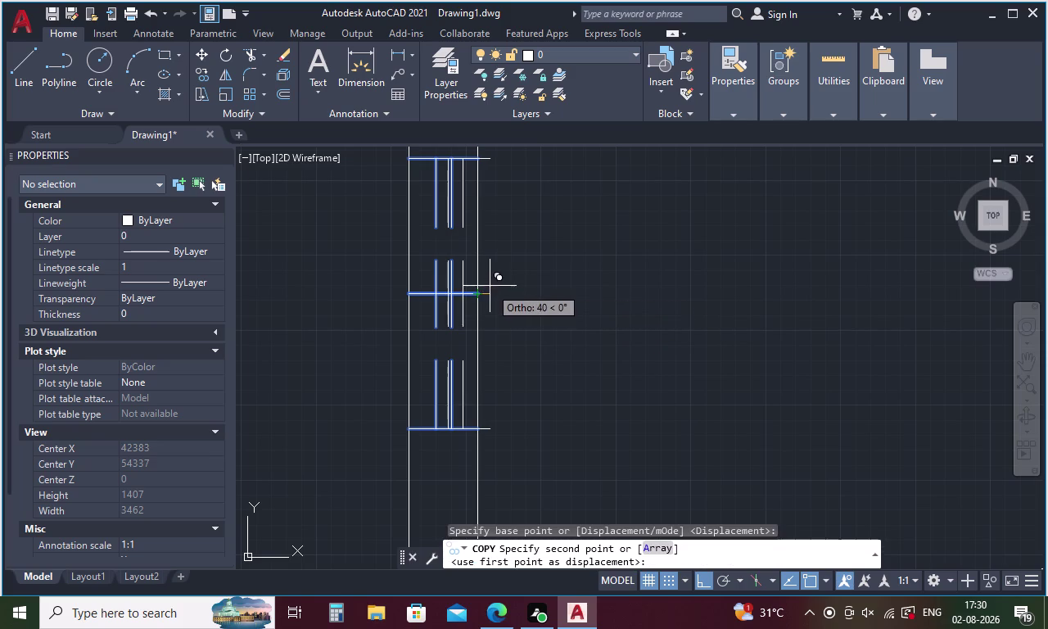
scroll(down, 3)
middle_drag(505, 248, 506, 423)
click(488, 304)
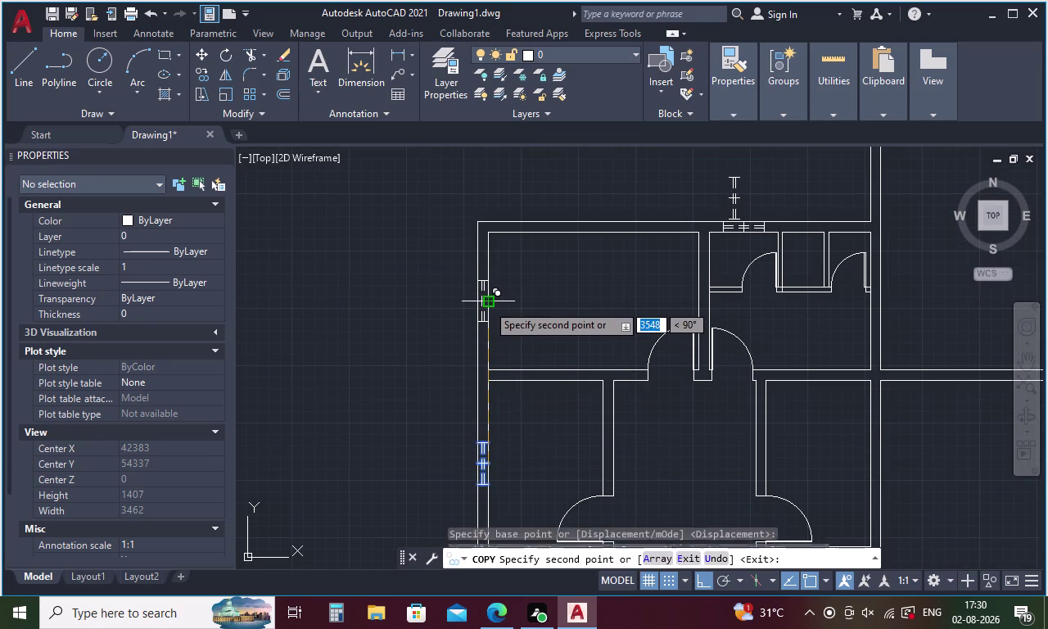
Place another window copy in the right outer wall and end COPY.
middle_drag(514, 454, 512, 435)
middle_drag(532, 395, 411, 337)
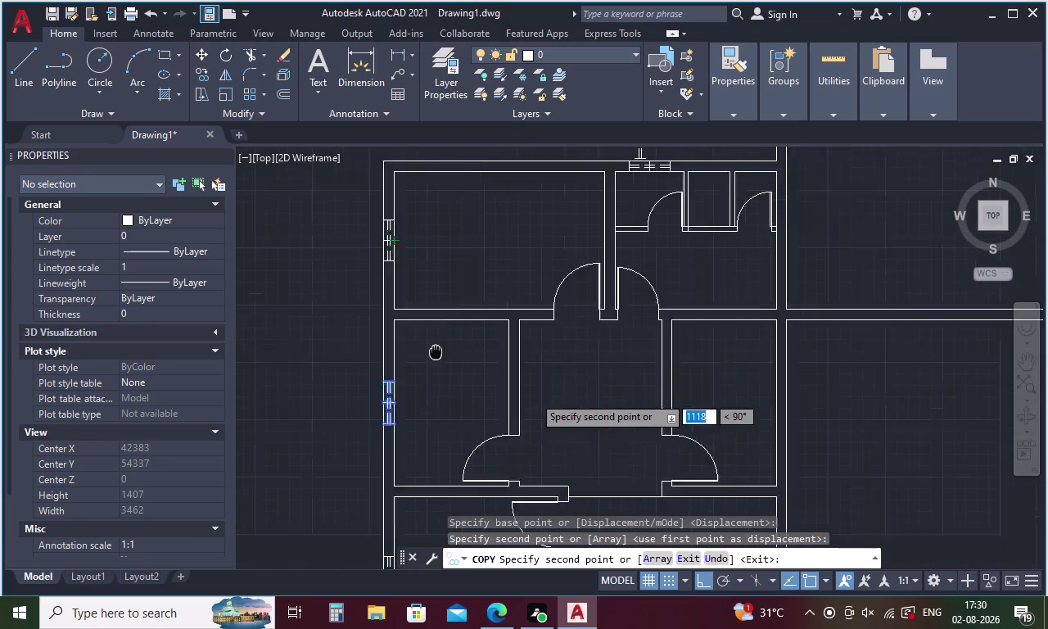
middle_drag(411, 336, 271, 262)
middle_drag(695, 301, 378, 310)
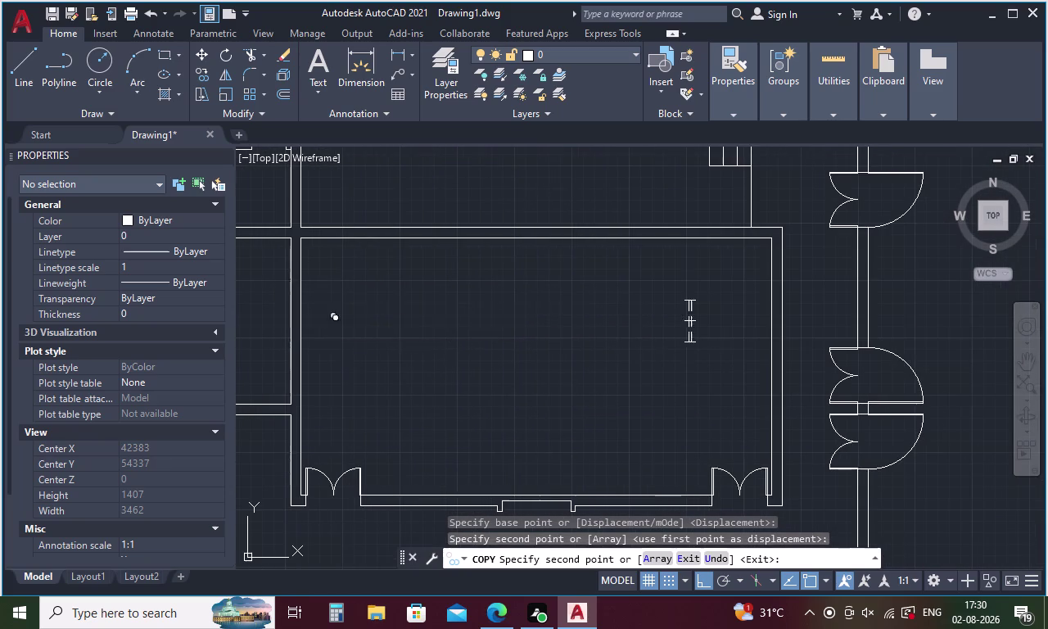
middle_drag(672, 326, 442, 348)
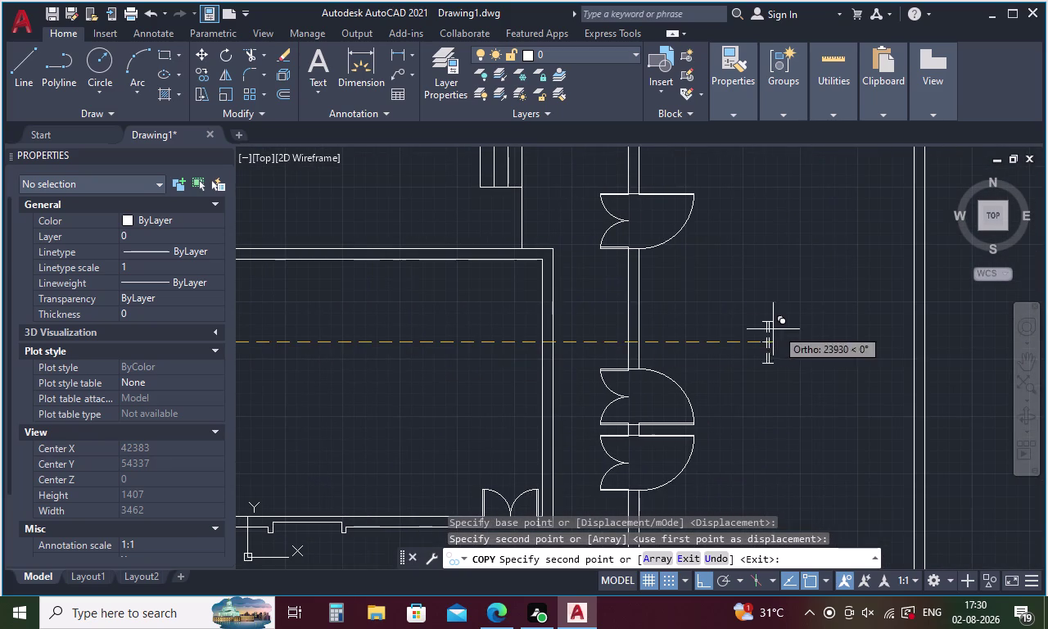
scroll(up, 3)
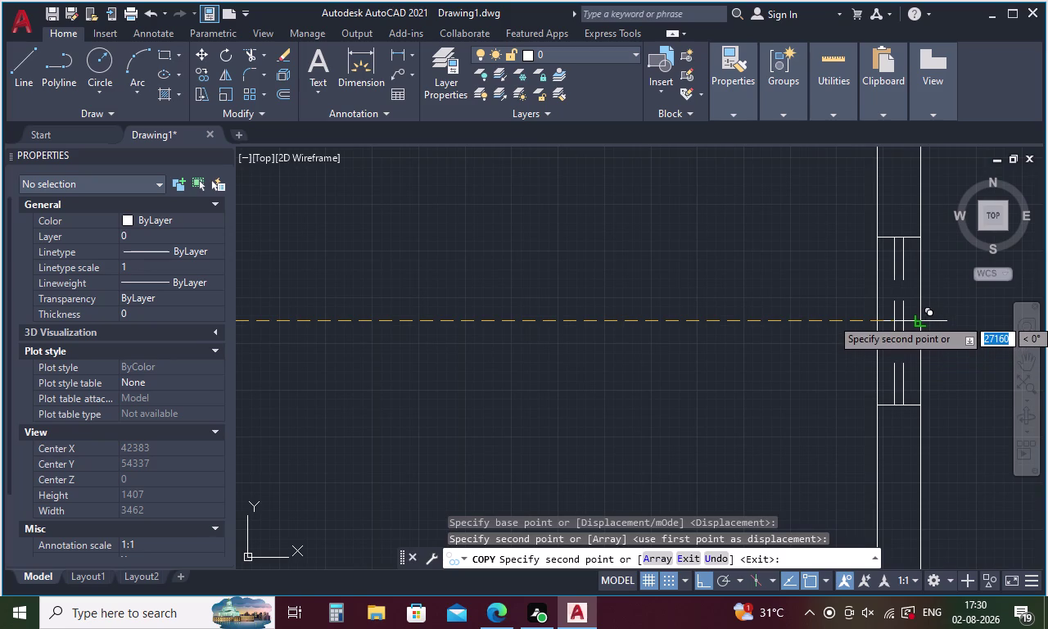
click(921, 318)
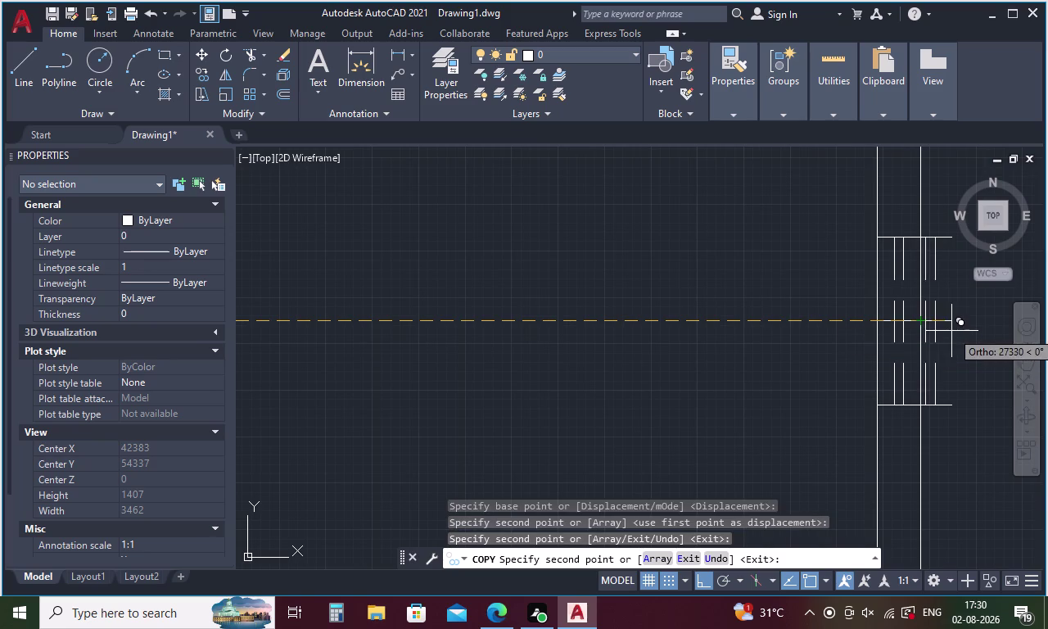
key(Escape)
Select the six lines of the left outer wall window symbol.
scroll(down, 3)
middle_drag(834, 367, 1038, 340)
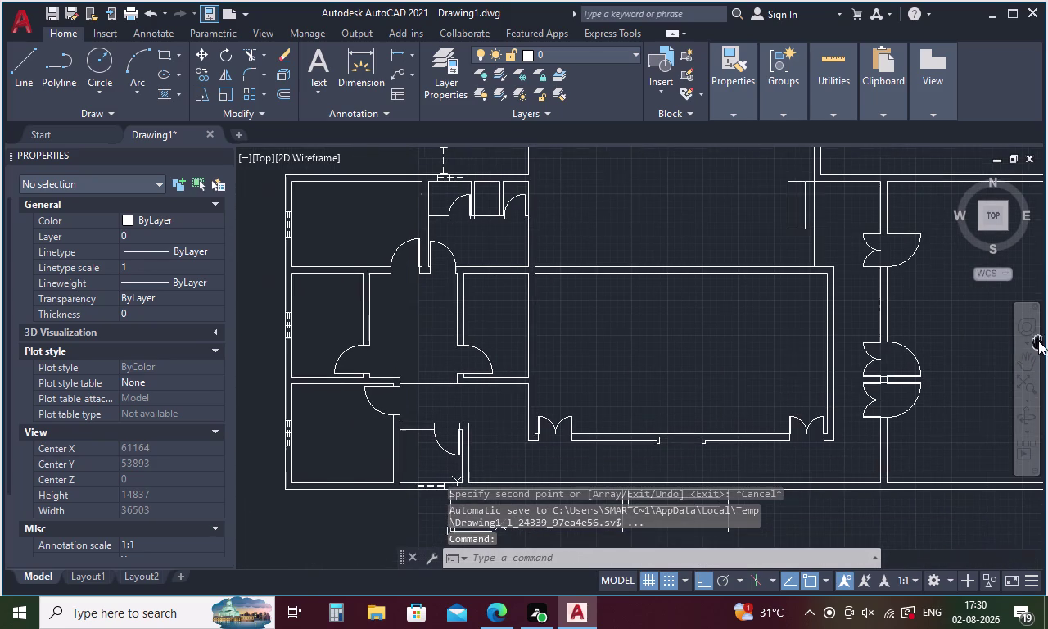
middle_drag(360, 458, 409, 353)
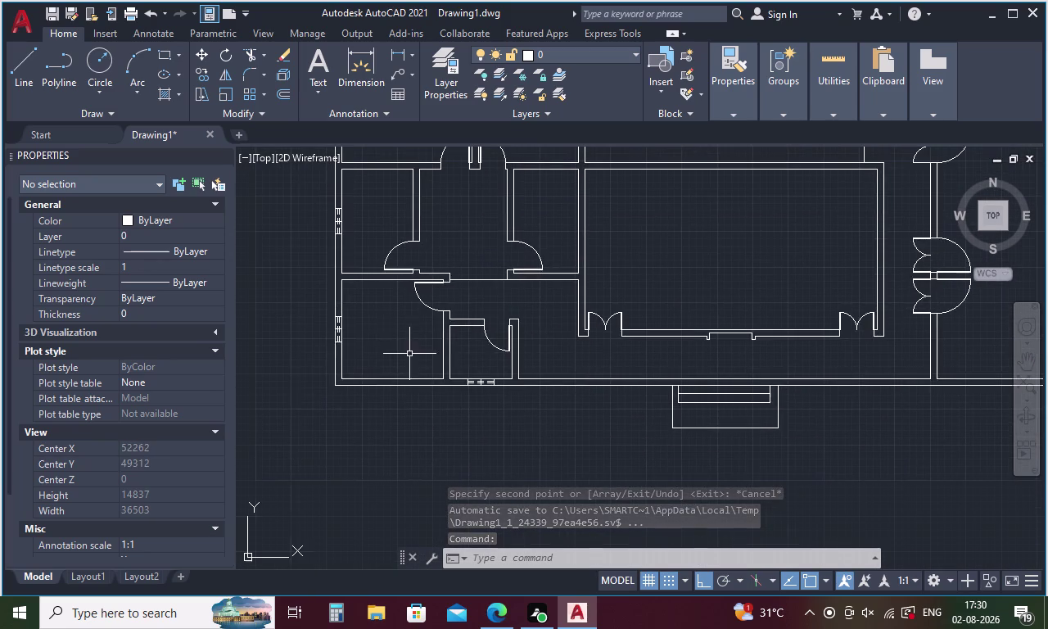
scroll(up, 3)
middle_drag(345, 298, 353, 359)
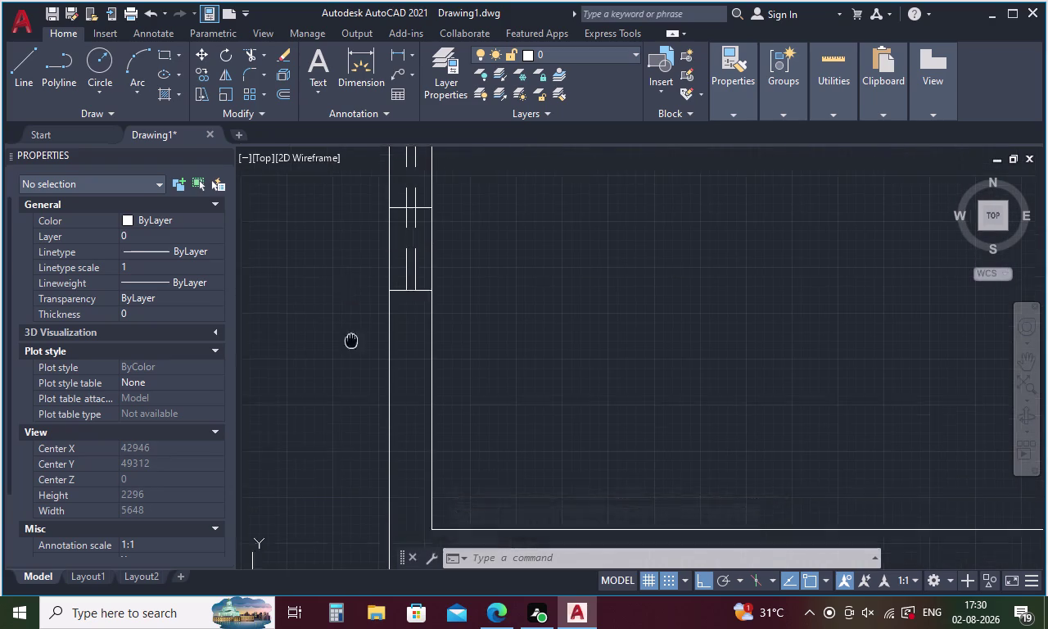
middle_drag(354, 359, 370, 475)
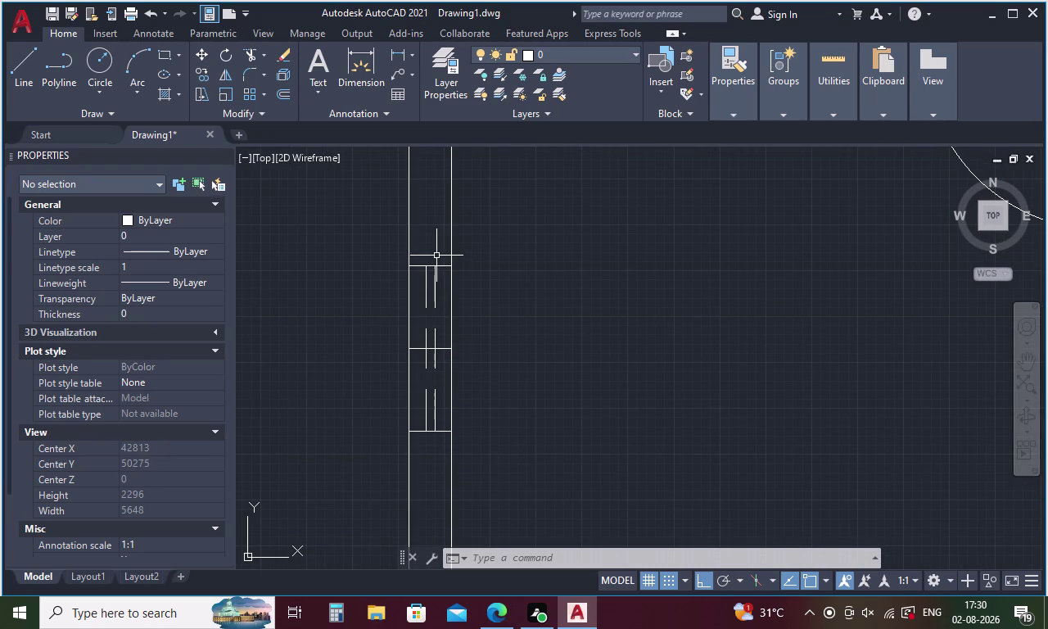
drag(438, 254, 434, 462)
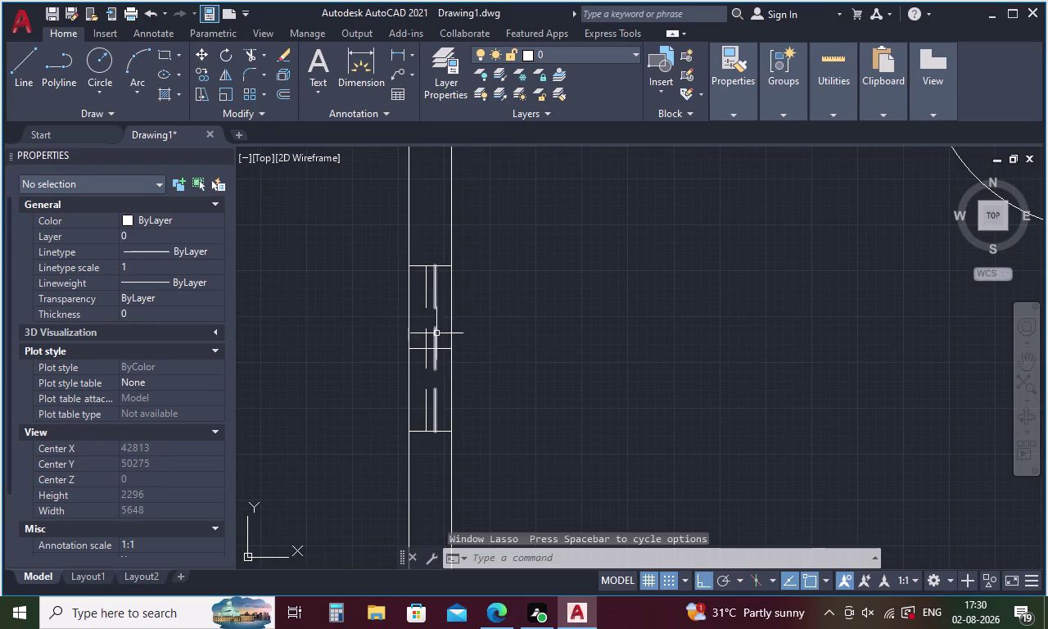
drag(441, 261, 420, 463)
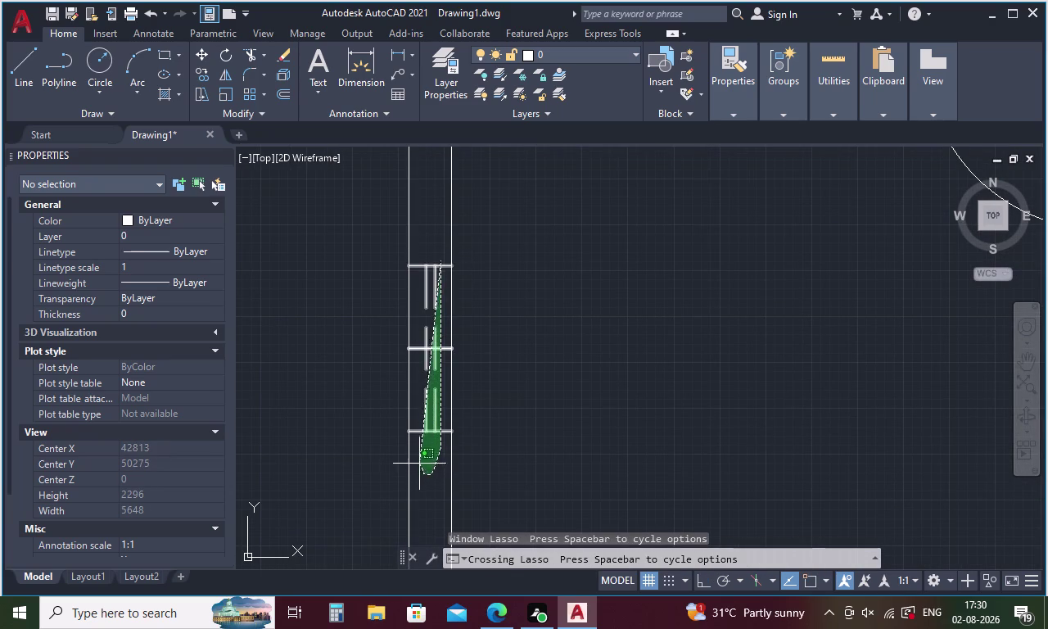
drag(420, 464, 419, 461)
Copy the selected window from its middle edge into the lower right-wall opening.
right_click(476, 350)
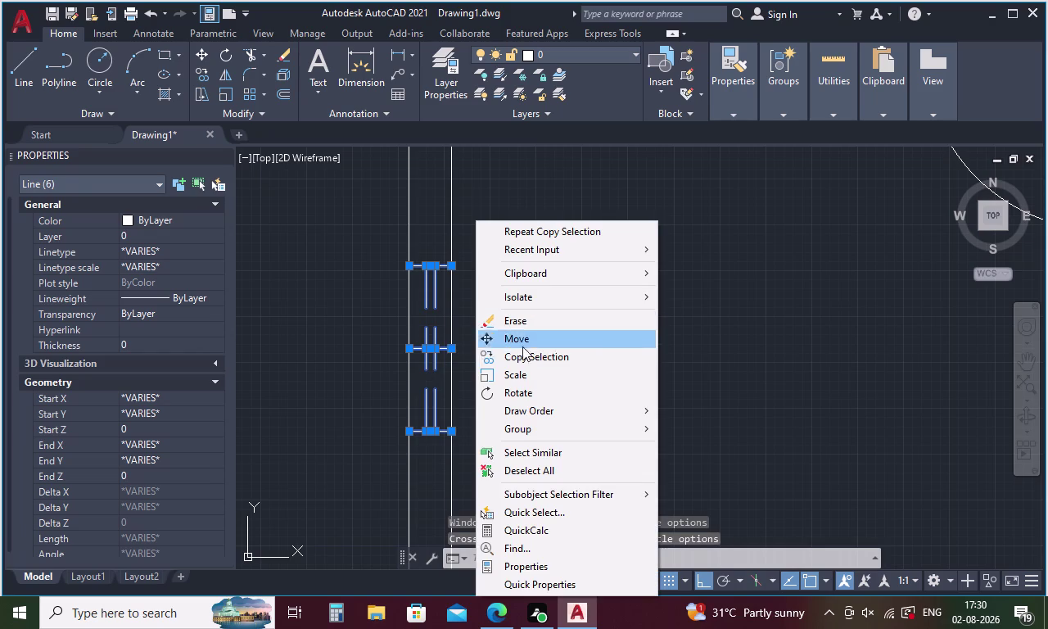
click(526, 365)
click(450, 348)
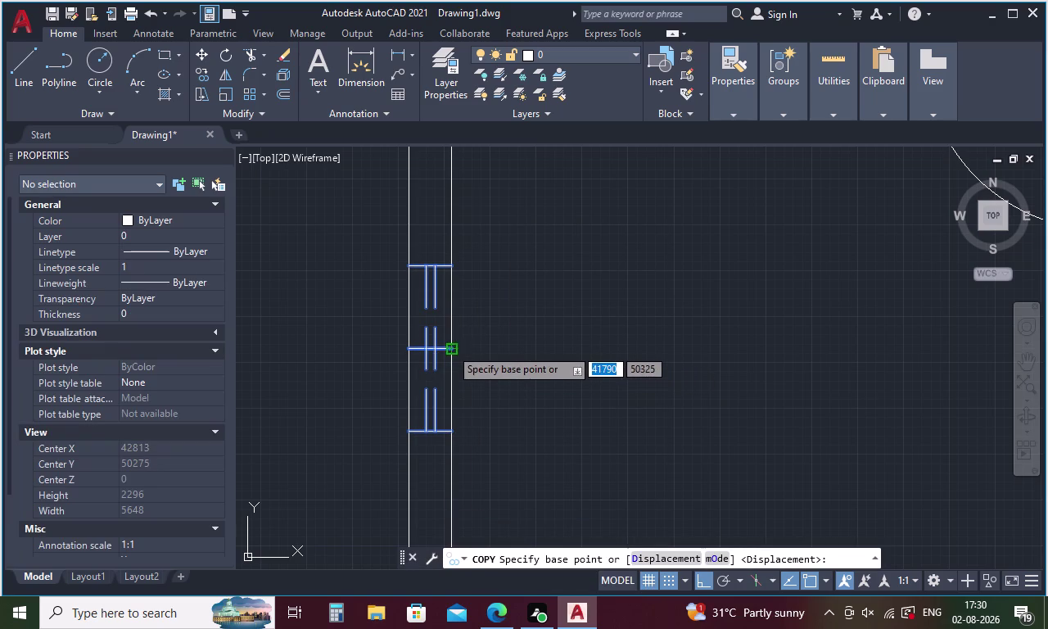
scroll(down, 3)
middle_drag(508, 345, 464, 355)
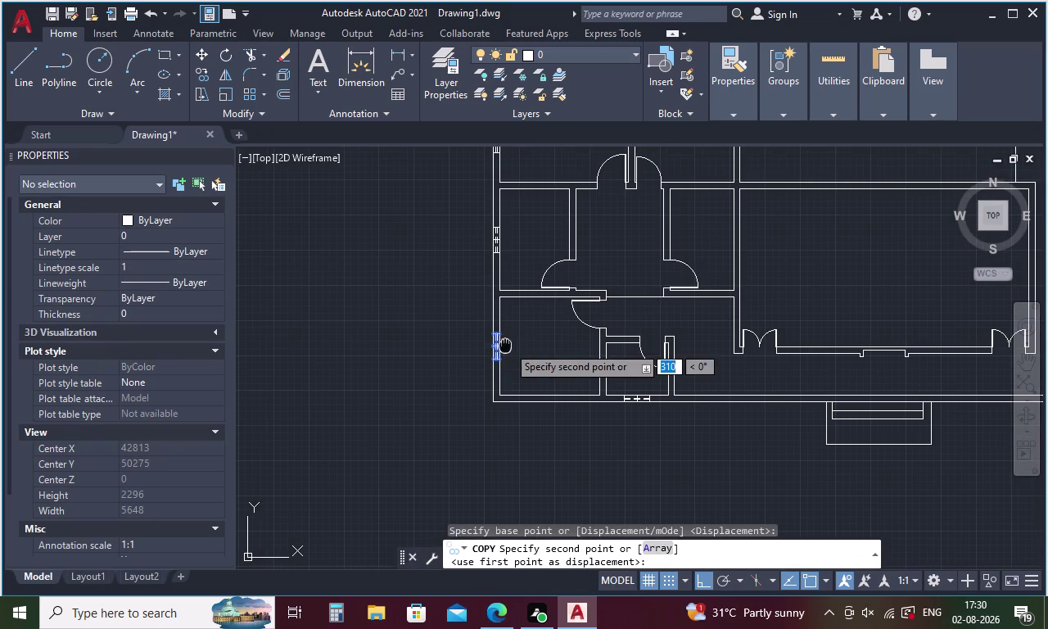
middle_drag(464, 354, 214, 370)
middle_drag(864, 402, 781, 414)
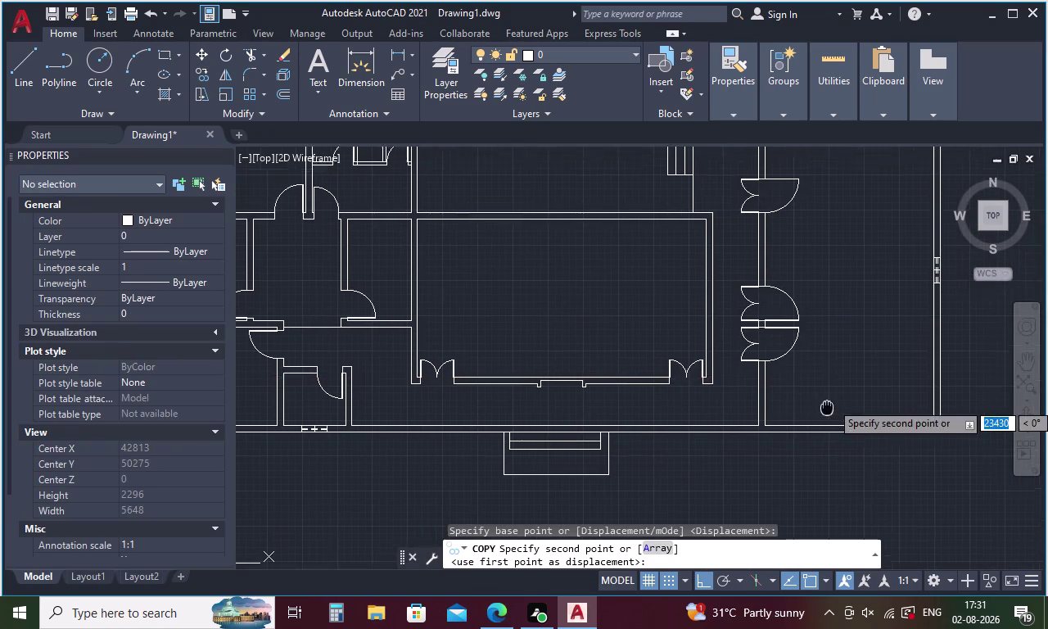
middle_drag(781, 414, 579, 413)
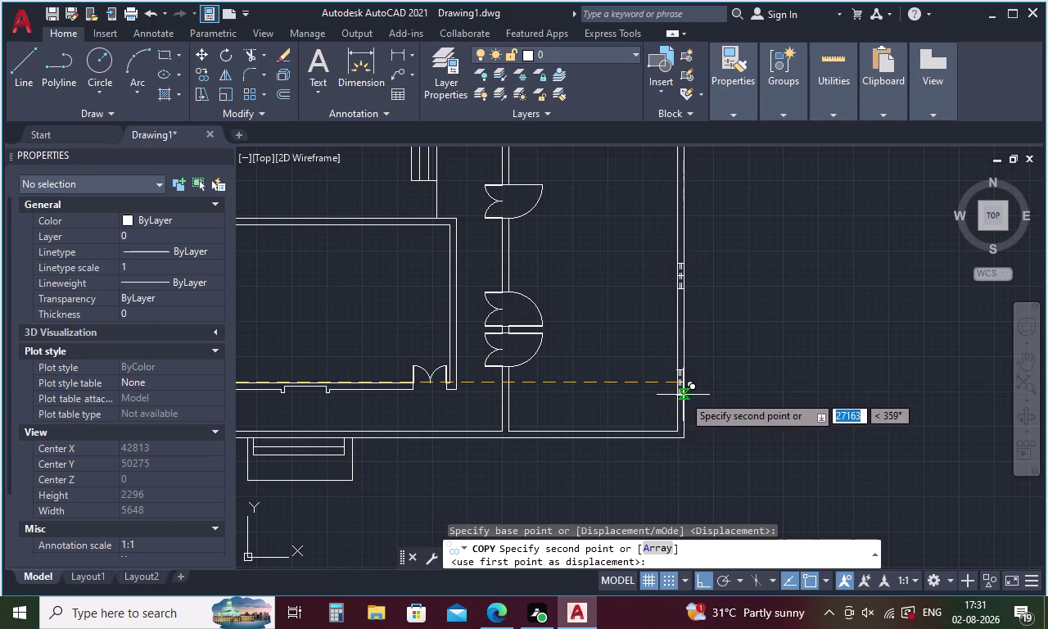
scroll(up, 3)
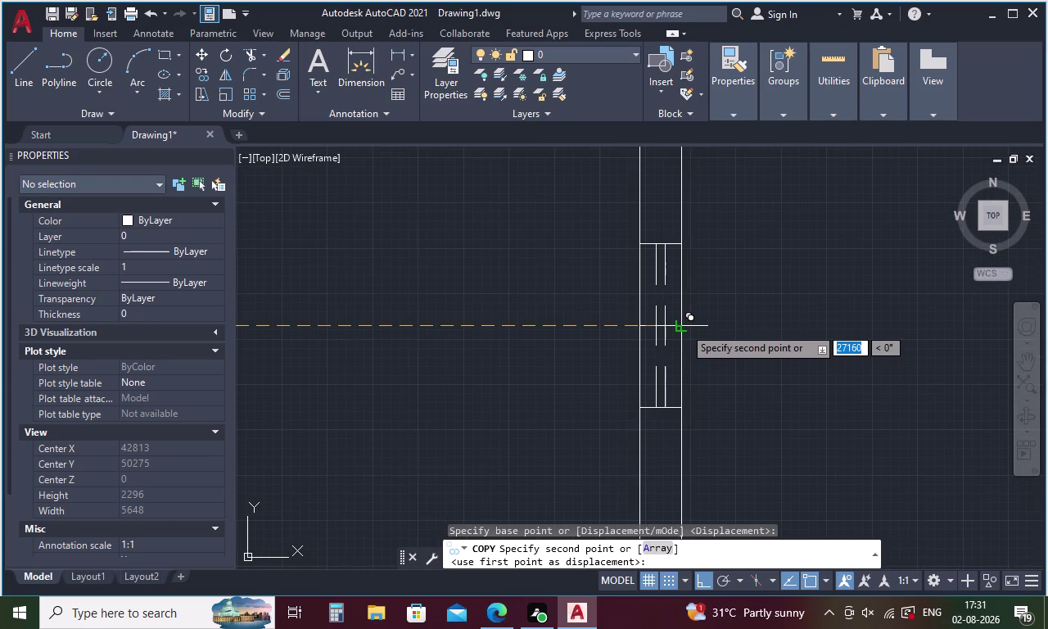
click(684, 327)
scroll(down, 3)
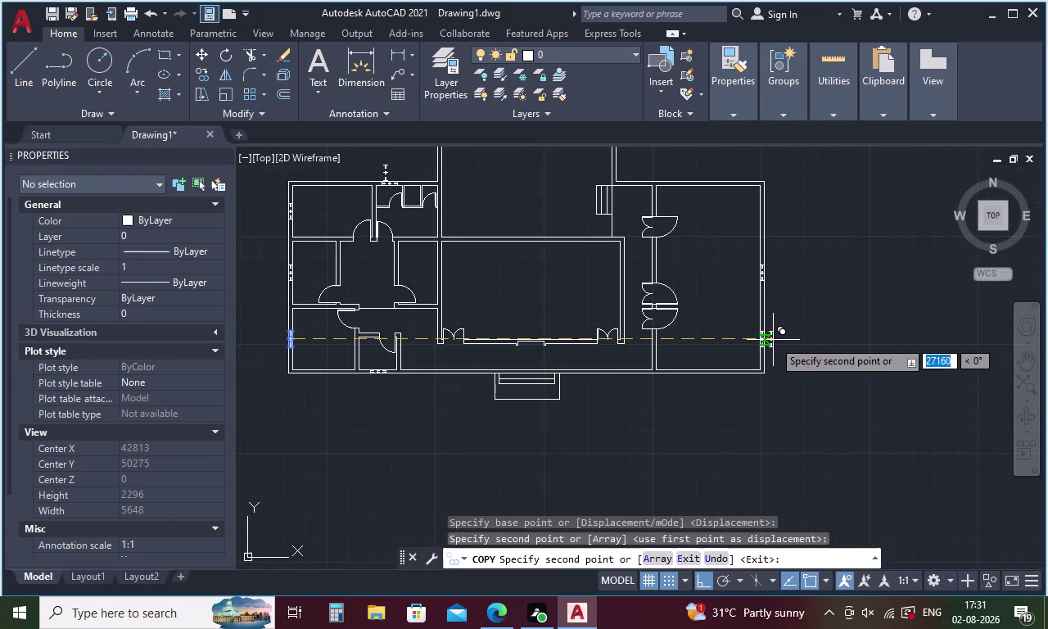
key(Escape)
Select the seven lines of another outer-wall window symbol, crossbars and panes included.
middle_drag(626, 374, 632, 375)
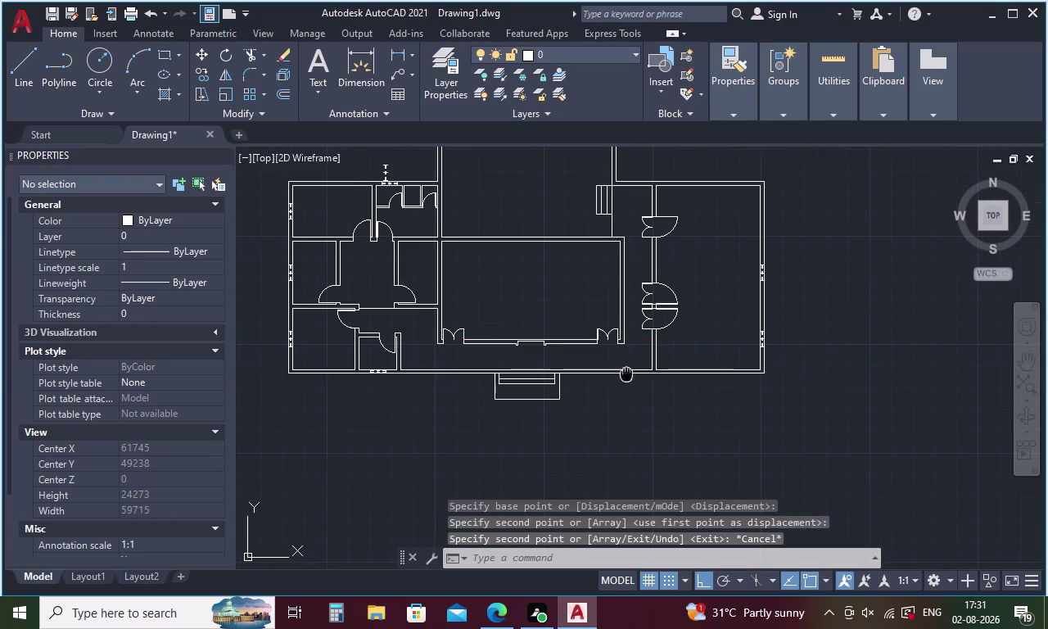
middle_drag(632, 376, 859, 414)
scroll(up, 3)
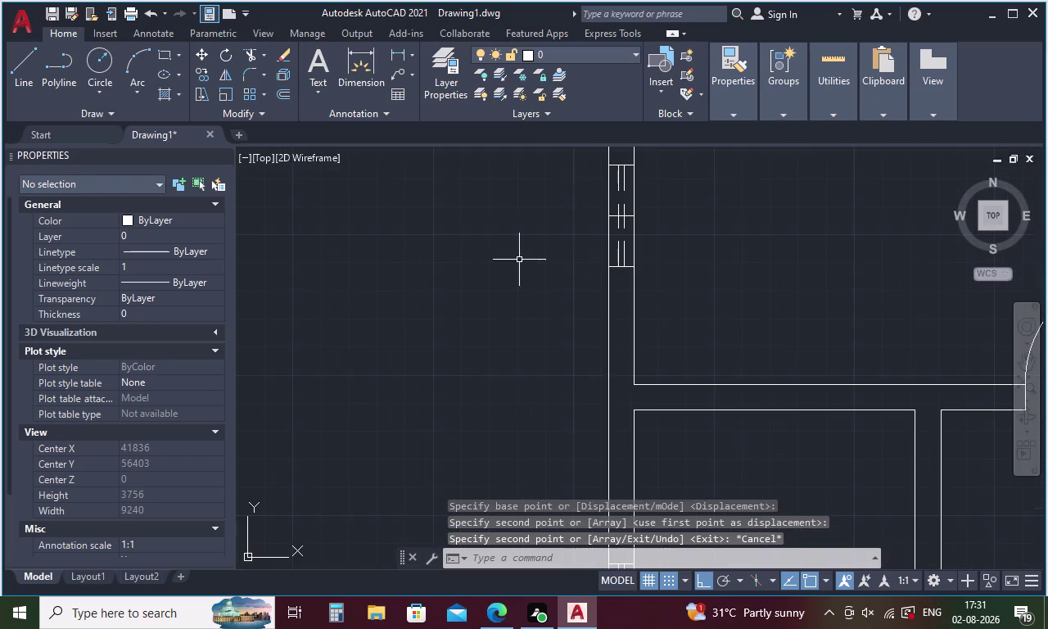
middle_drag(561, 267, 540, 449)
drag(604, 326, 605, 445)
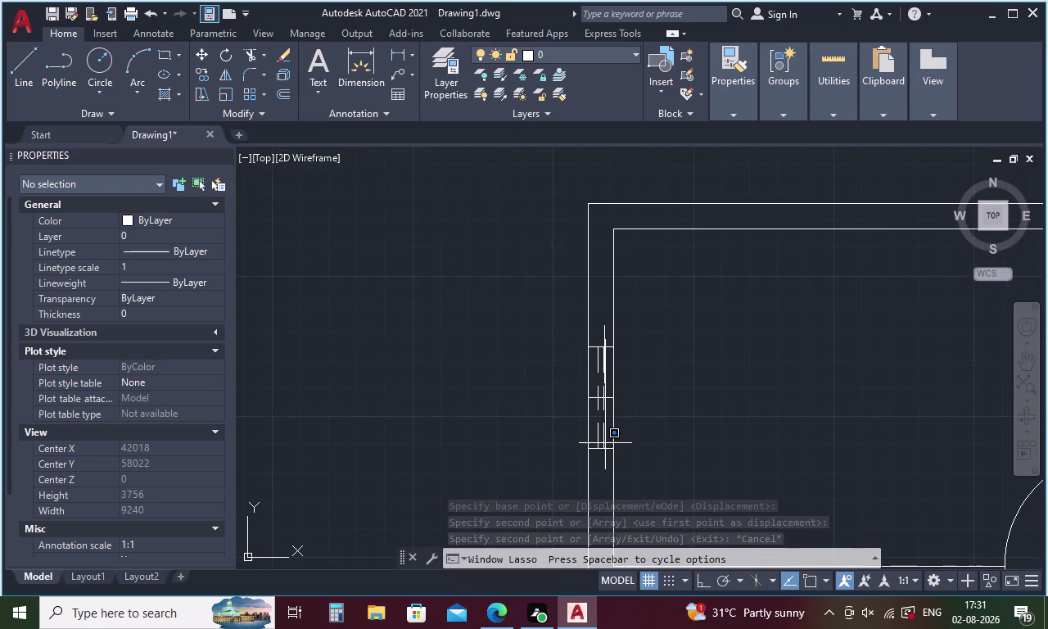
drag(605, 444, 601, 464)
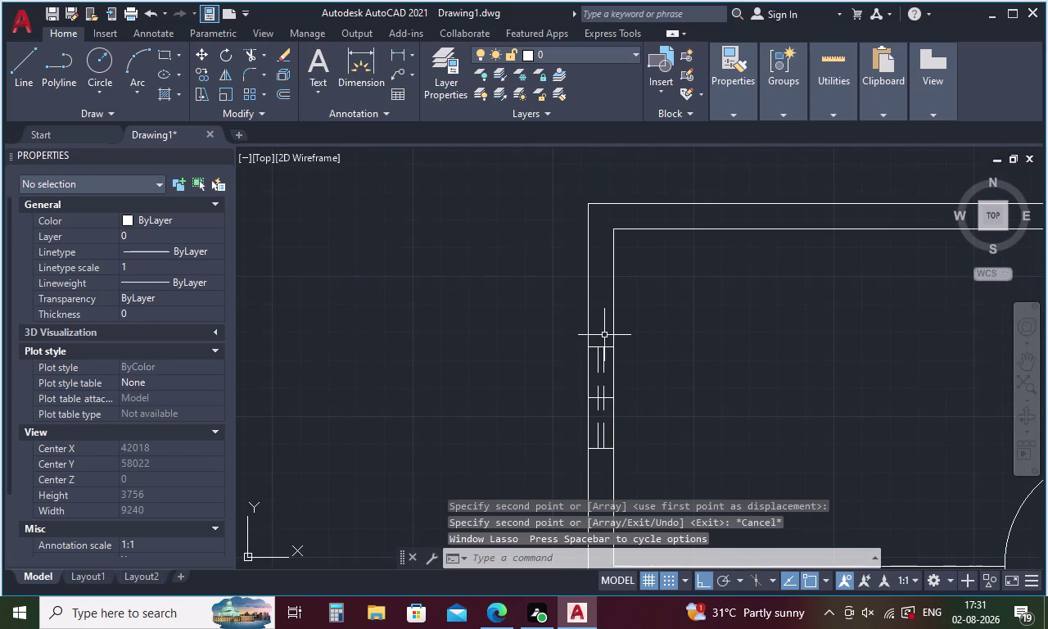
drag(606, 338, 596, 468)
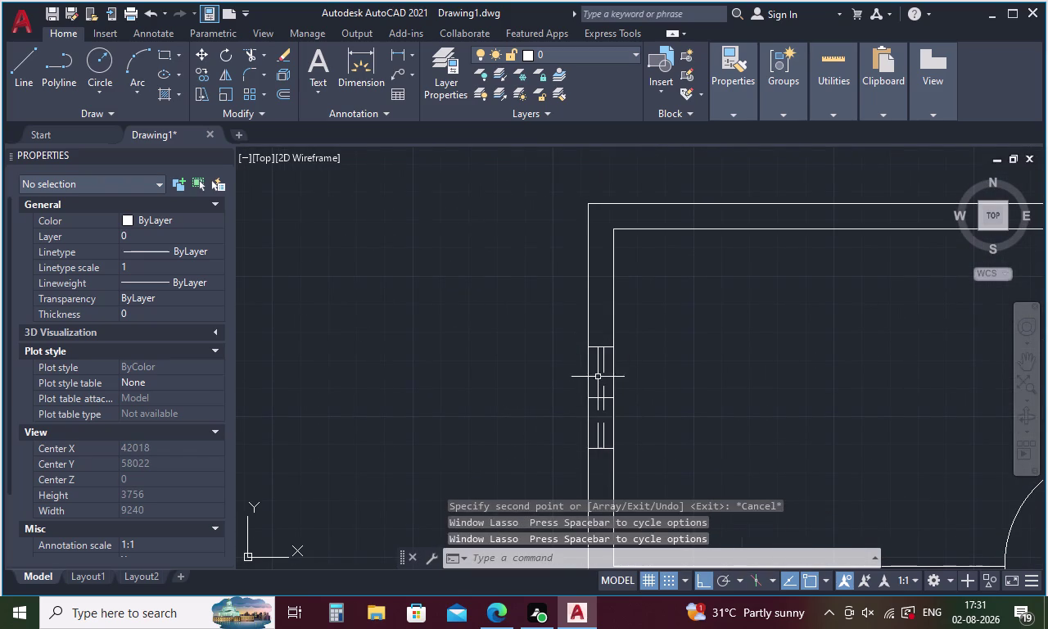
drag(604, 342, 604, 460)
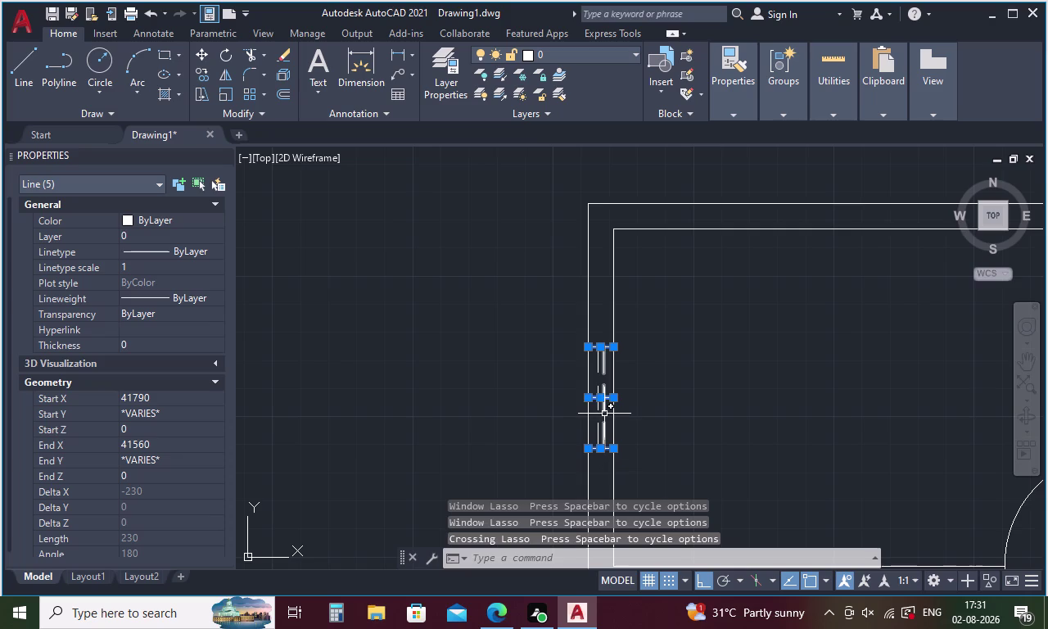
scroll(up, 3)
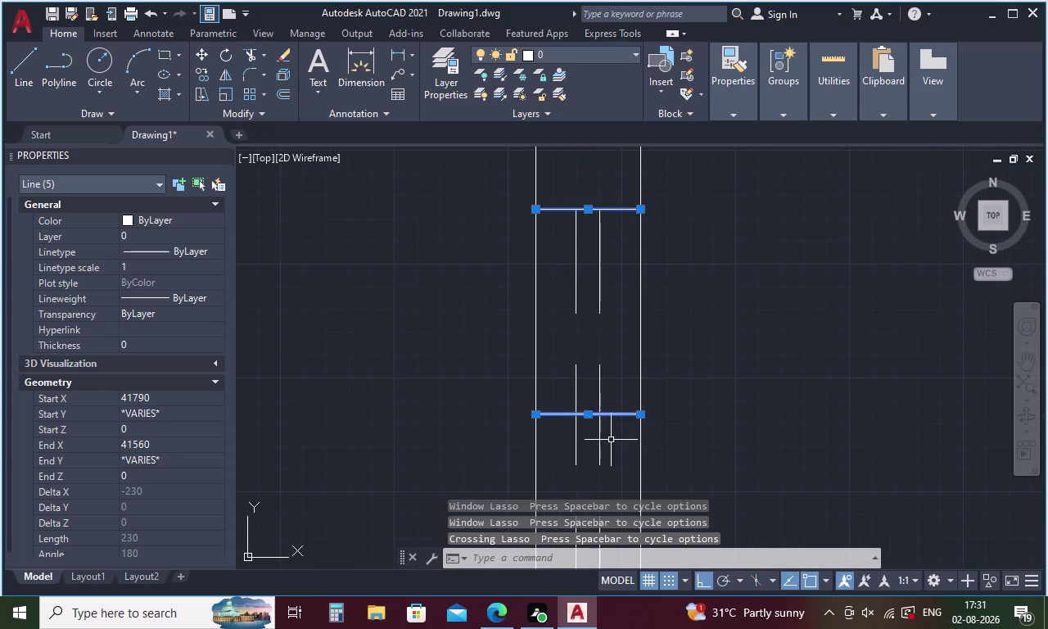
drag(611, 440, 564, 443)
right_click(753, 371)
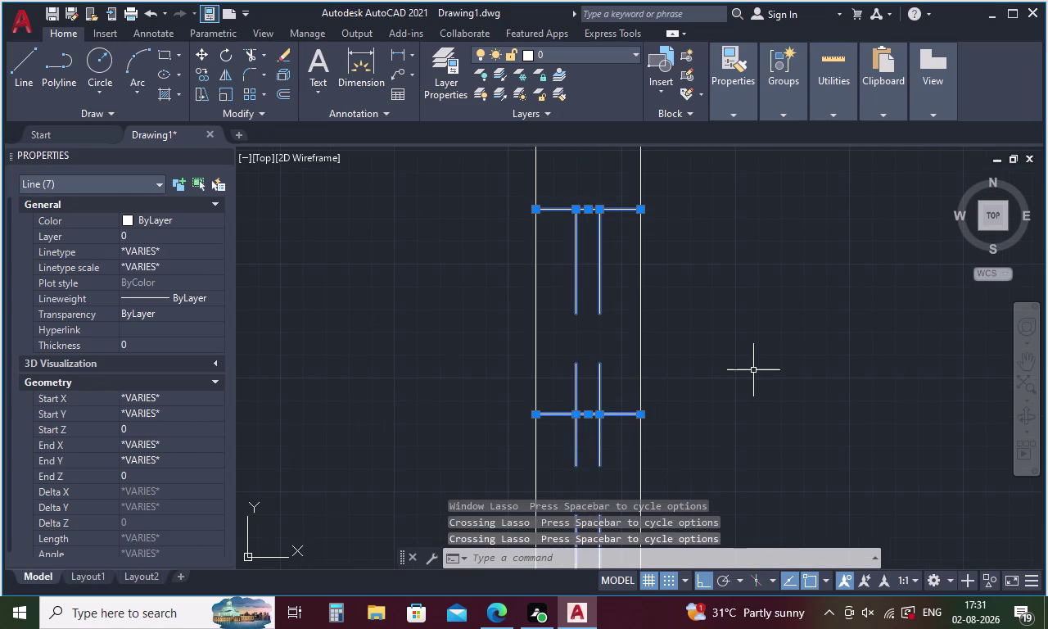
Copy the window from its lower-edge base point into the upper right-wall opening.
click(805, 353)
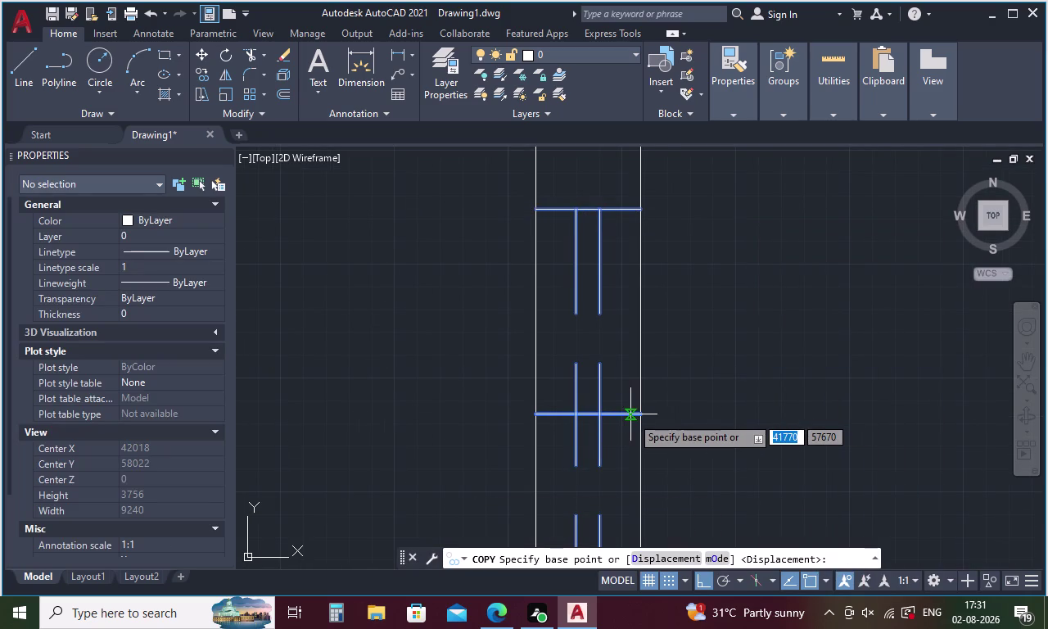
click(638, 414)
scroll(down, 3)
middle_drag(678, 383, 481, 371)
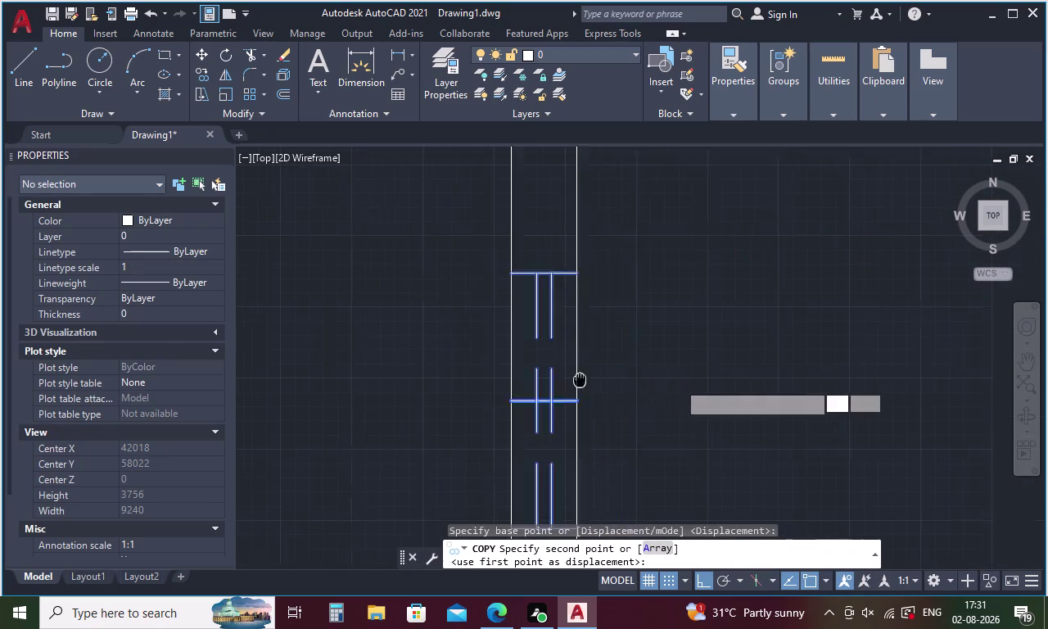
middle_drag(481, 371, 158, 331)
middle_drag(646, 327, 301, 367)
scroll(down, 3)
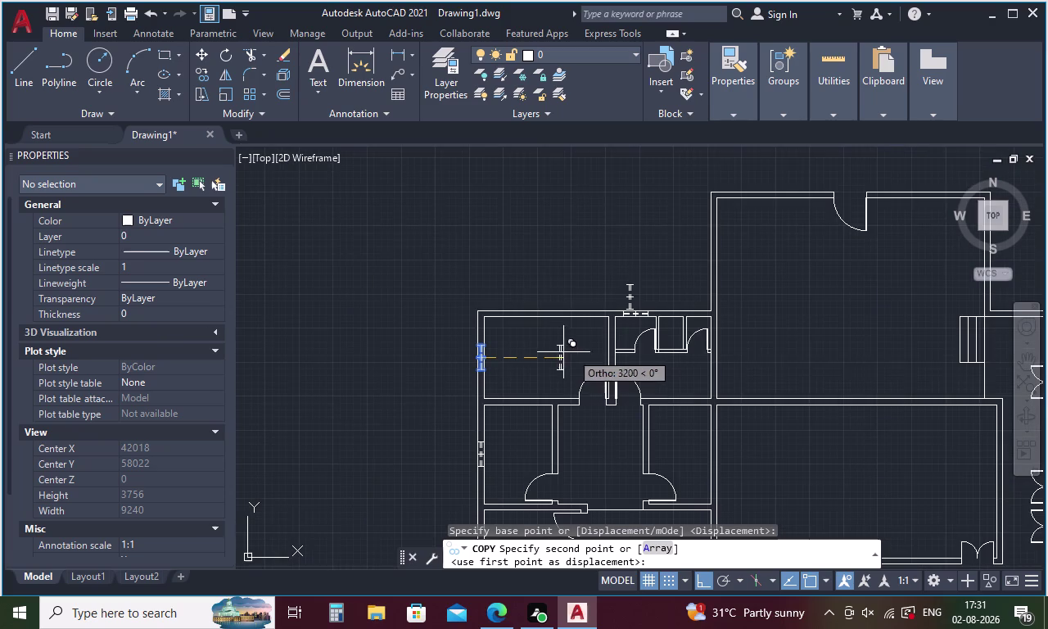
middle_drag(854, 355, 462, 372)
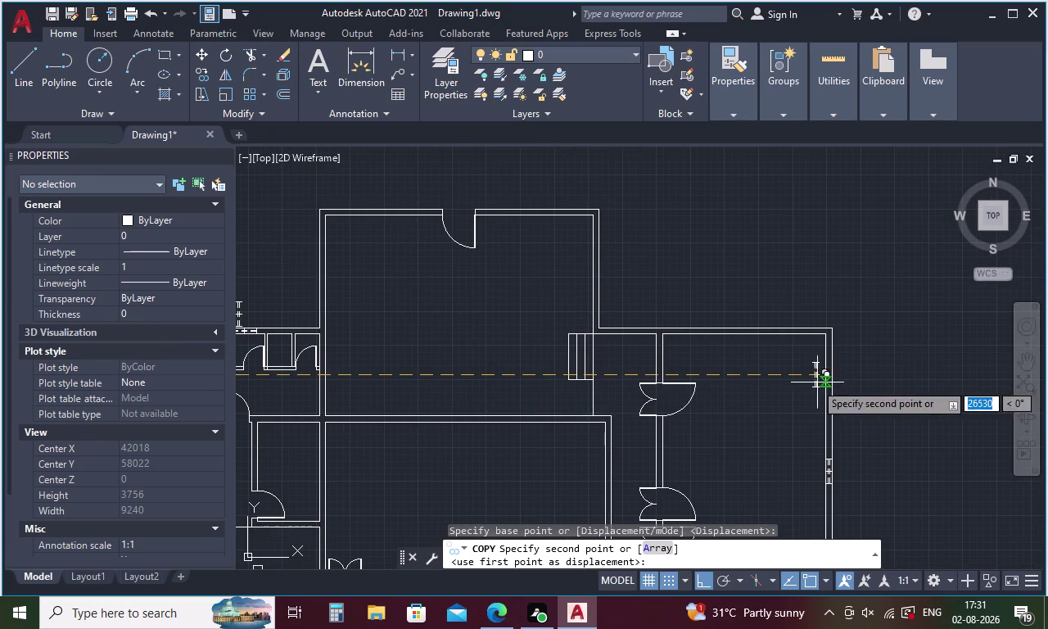
scroll(up, 3)
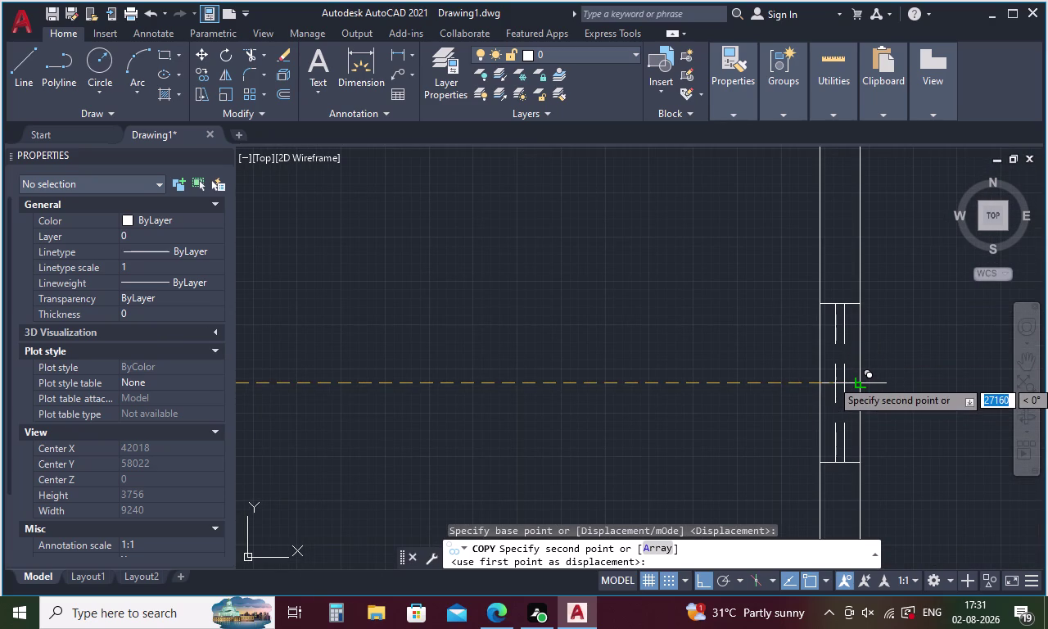
click(864, 379)
Close the accidentally opened Help window and end COPY.
key(F1)
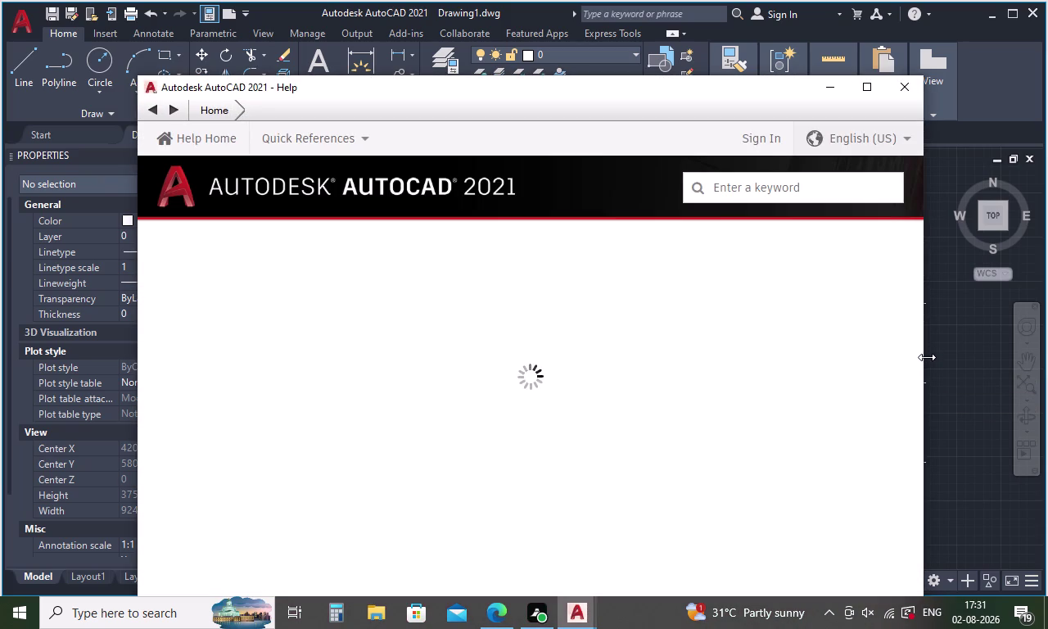
click(910, 82)
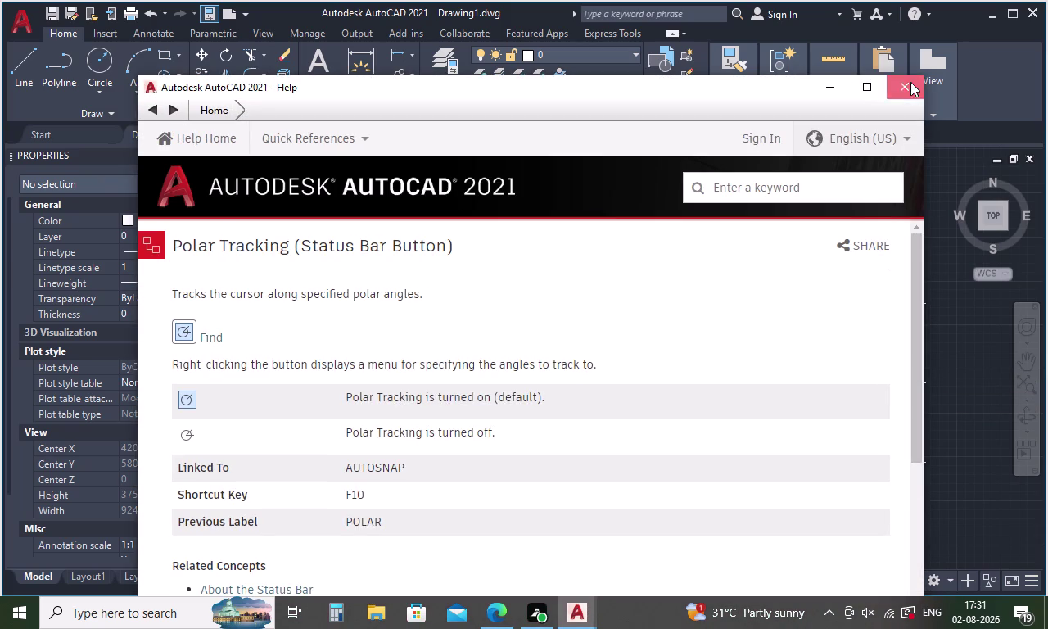
key(Escape)
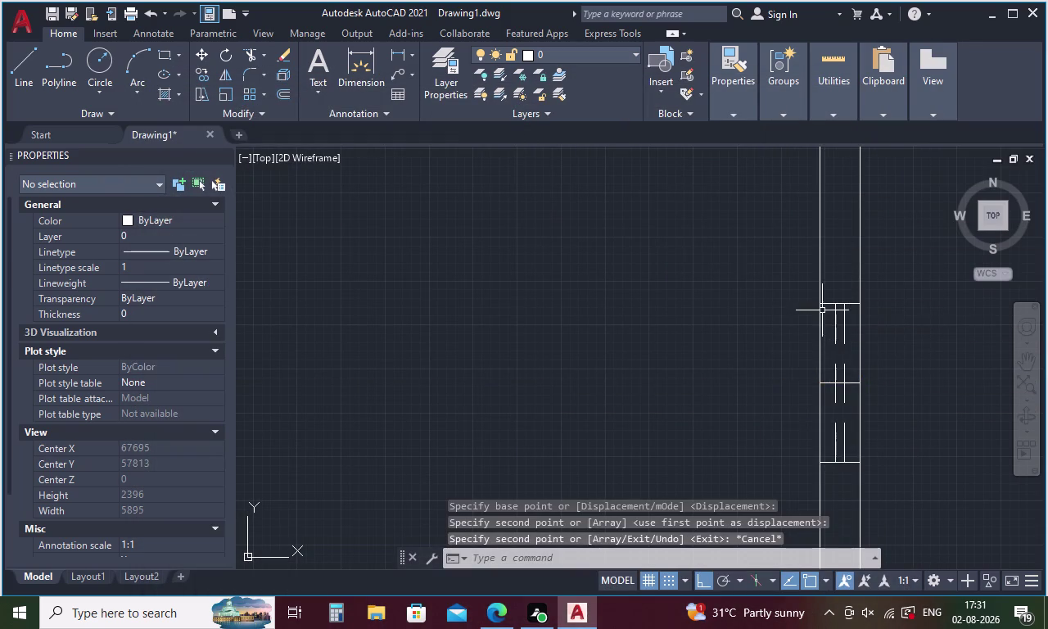
Pick the stray centre lines crossing the first three window symbols.
scroll(down, 3)
middle_drag(838, 357, 842, 254)
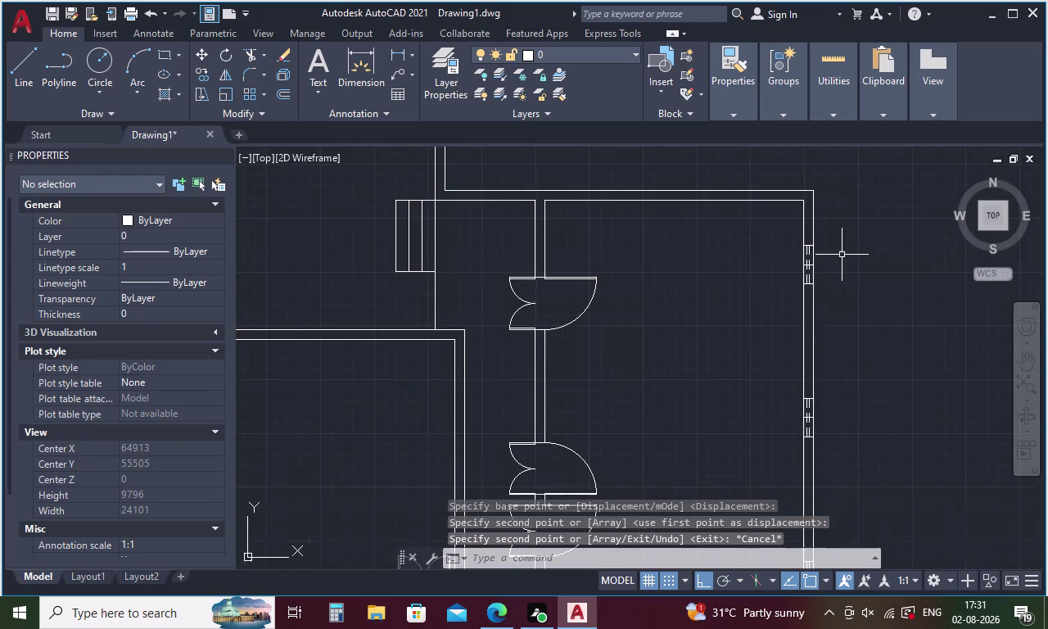
scroll(down, 3)
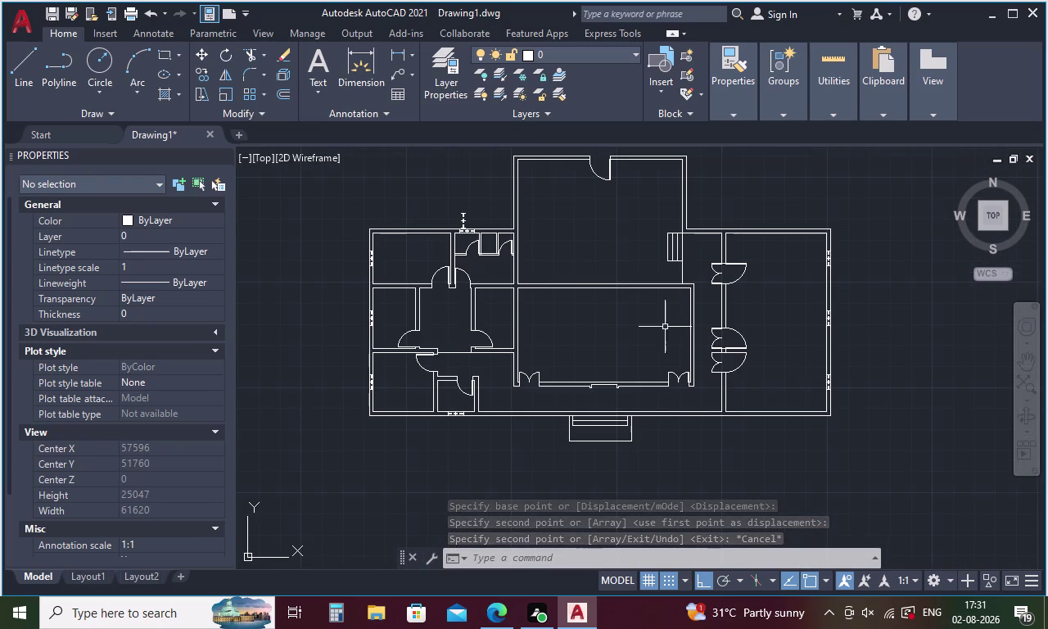
scroll(up, 3)
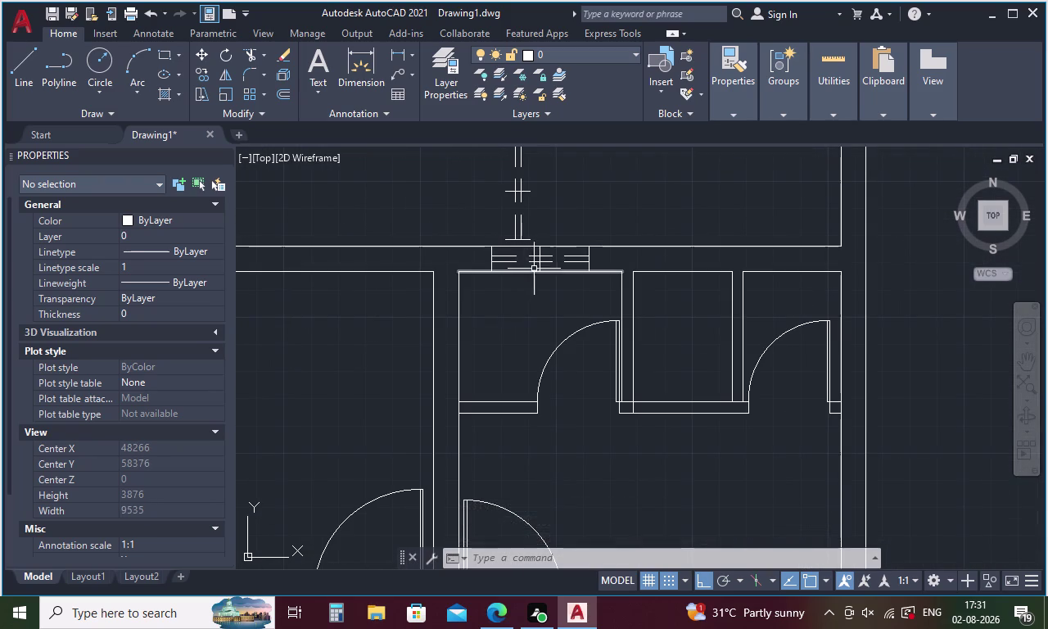
scroll(up, 3)
click(534, 239)
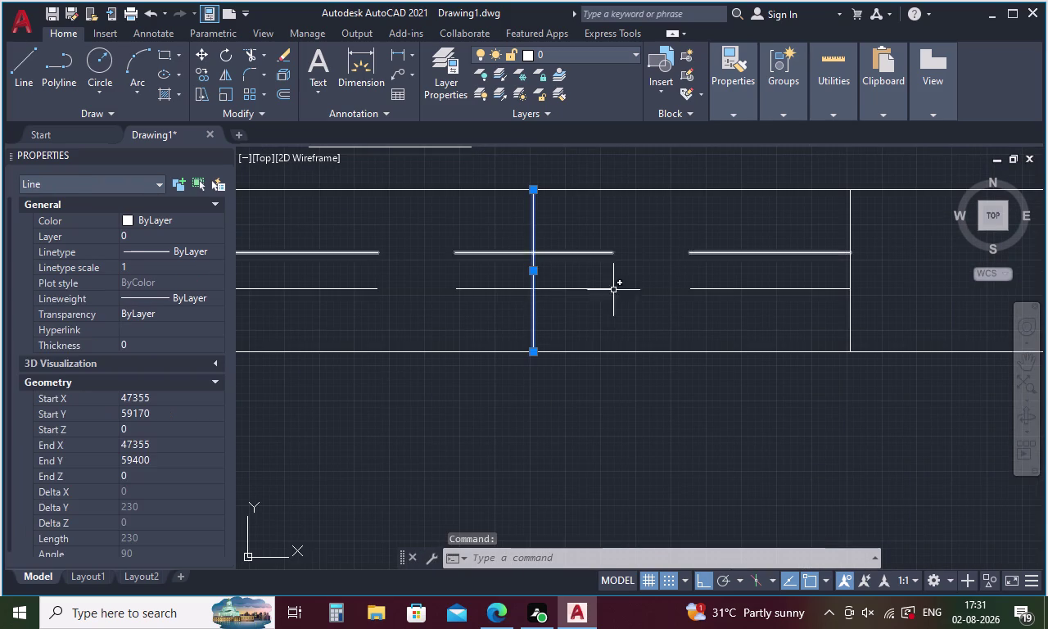
scroll(down, 3)
scroll(down, 3)
scroll(up, 3)
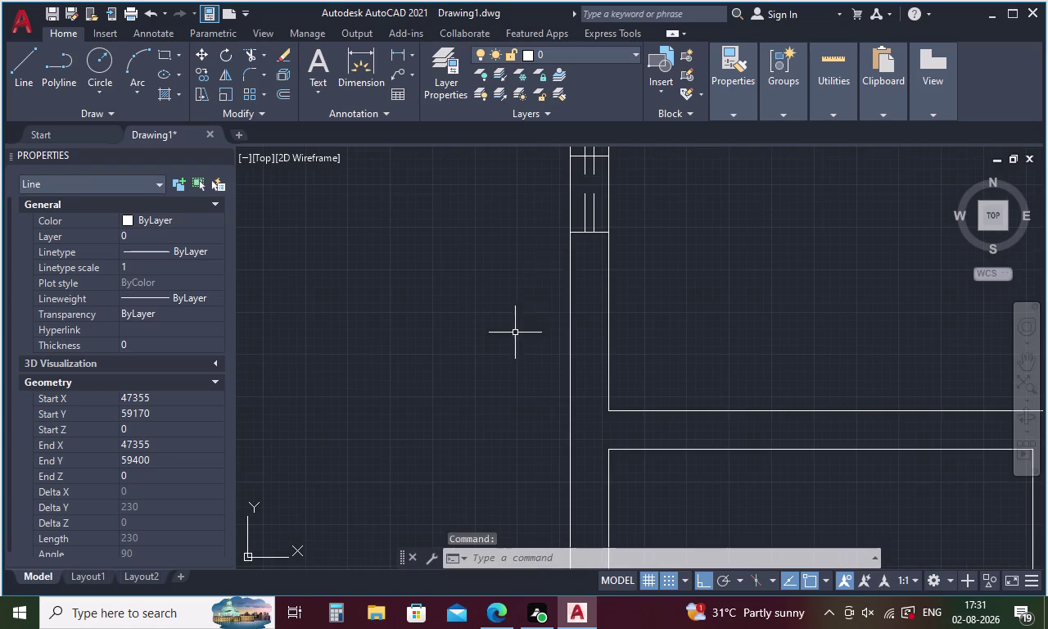
middle_drag(580, 216, 584, 337)
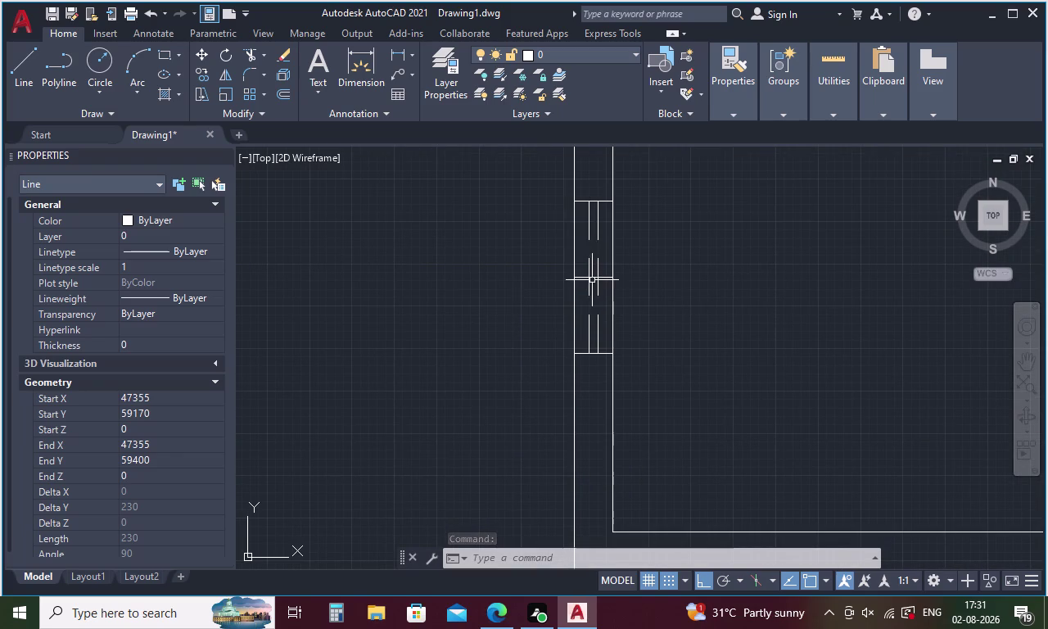
click(594, 277)
middle_drag(701, 372, 692, 325)
scroll(down, 3)
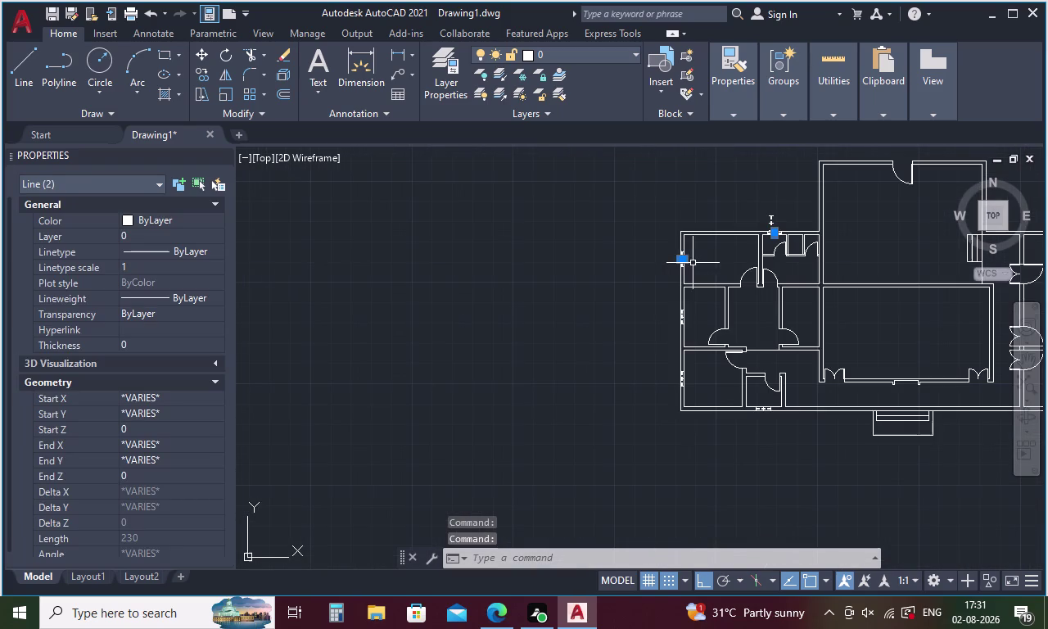
scroll(up, 3)
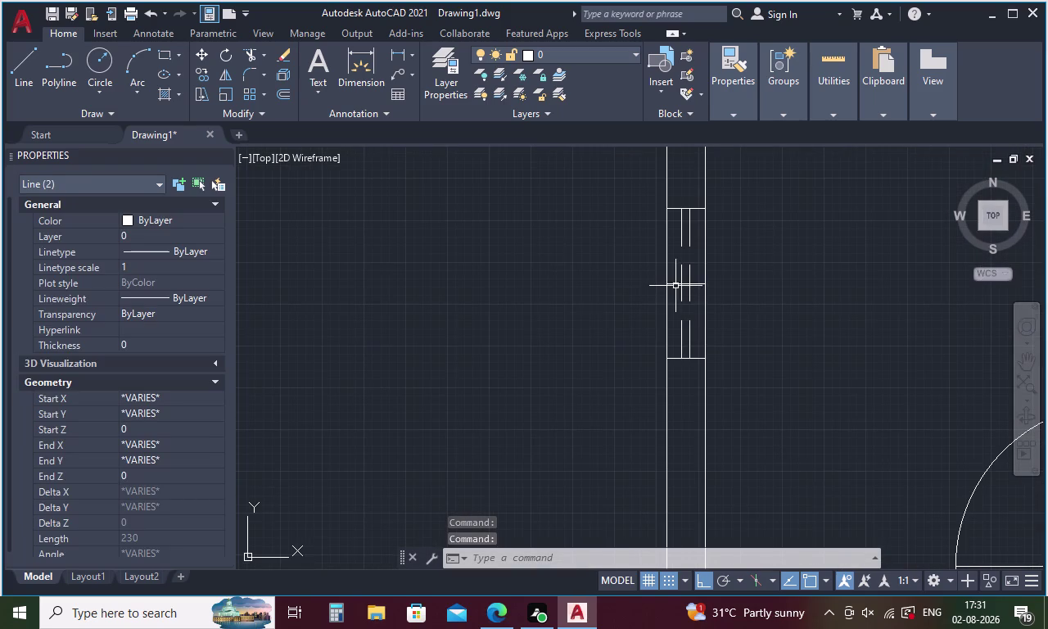
click(673, 284)
Pick the centre lines in two more windows and delete all five.
scroll(down, 3)
middle_drag(789, 369, 790, 371)
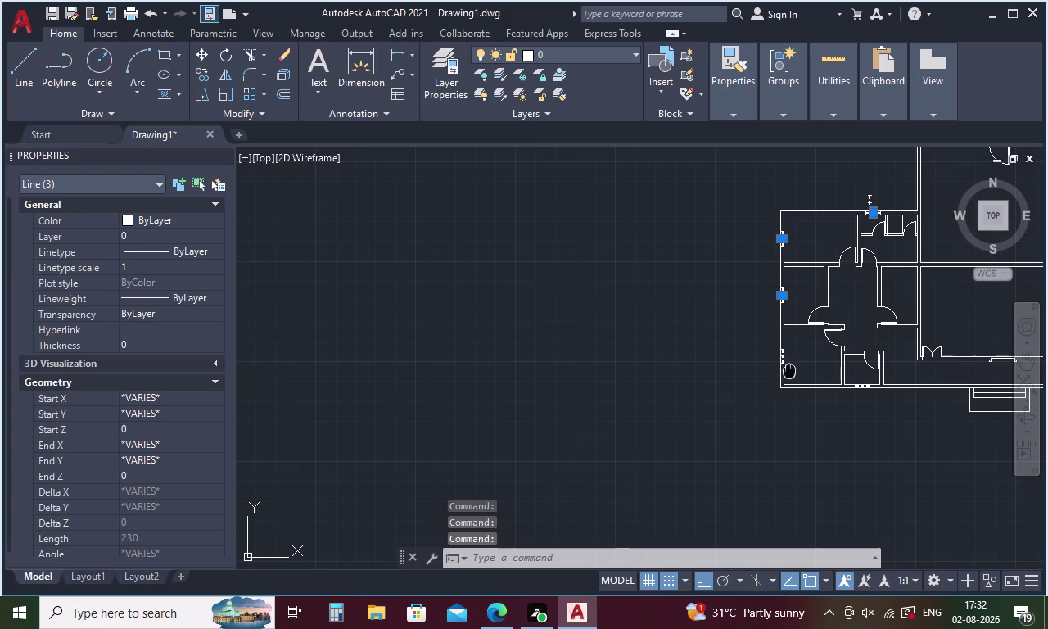
middle_drag(790, 371, 689, 392)
scroll(up, 3)
scroll(up, 3)
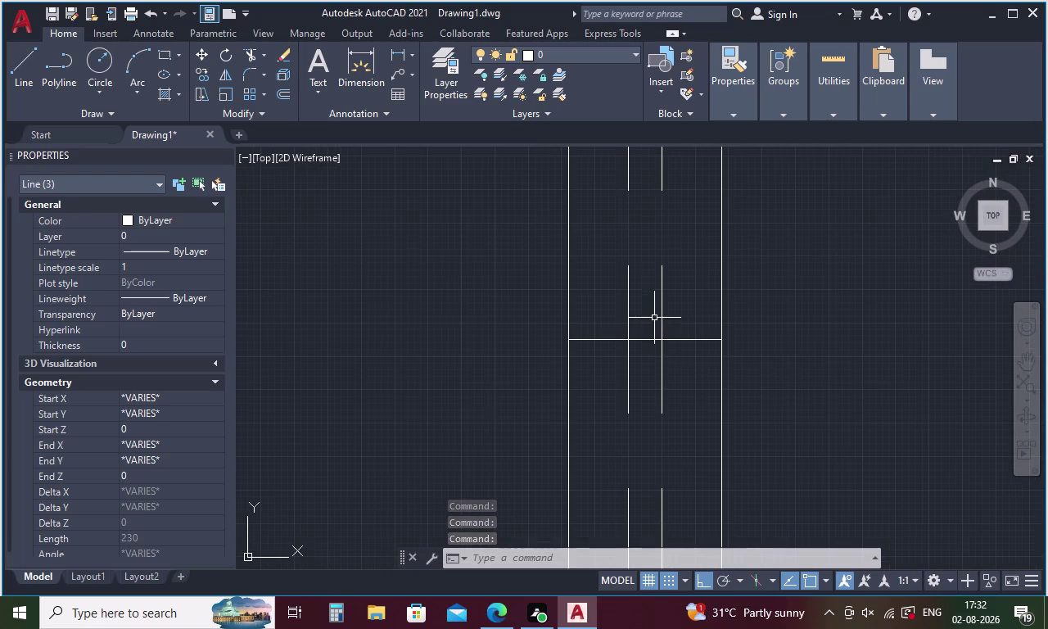
click(648, 341)
scroll(down, 3)
middle_drag(832, 321, 802, 329)
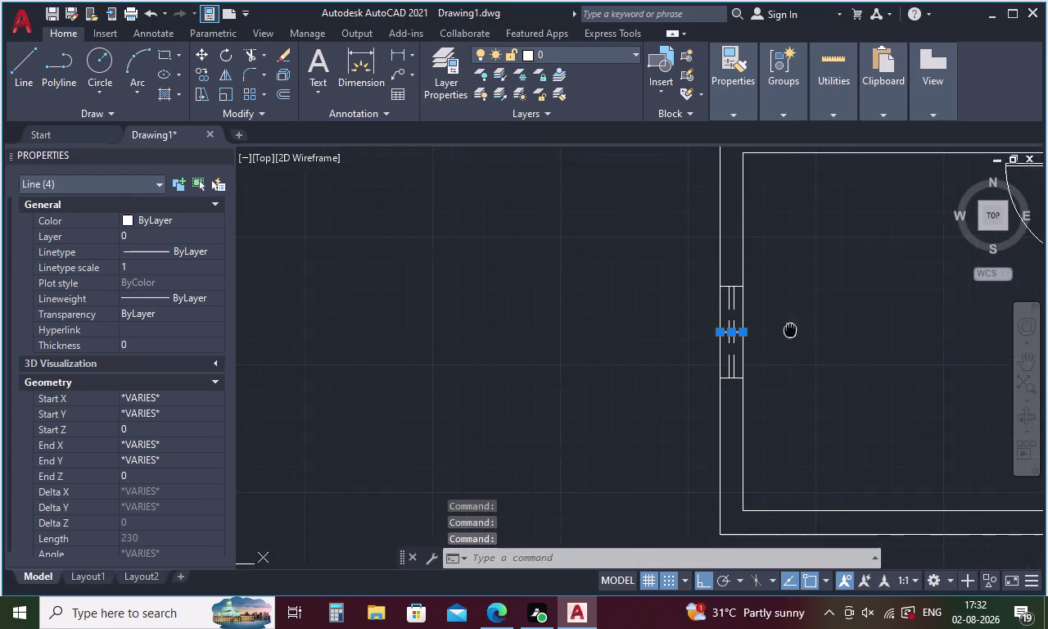
middle_drag(802, 328, 468, 330)
scroll(down, 3)
scroll(up, 3)
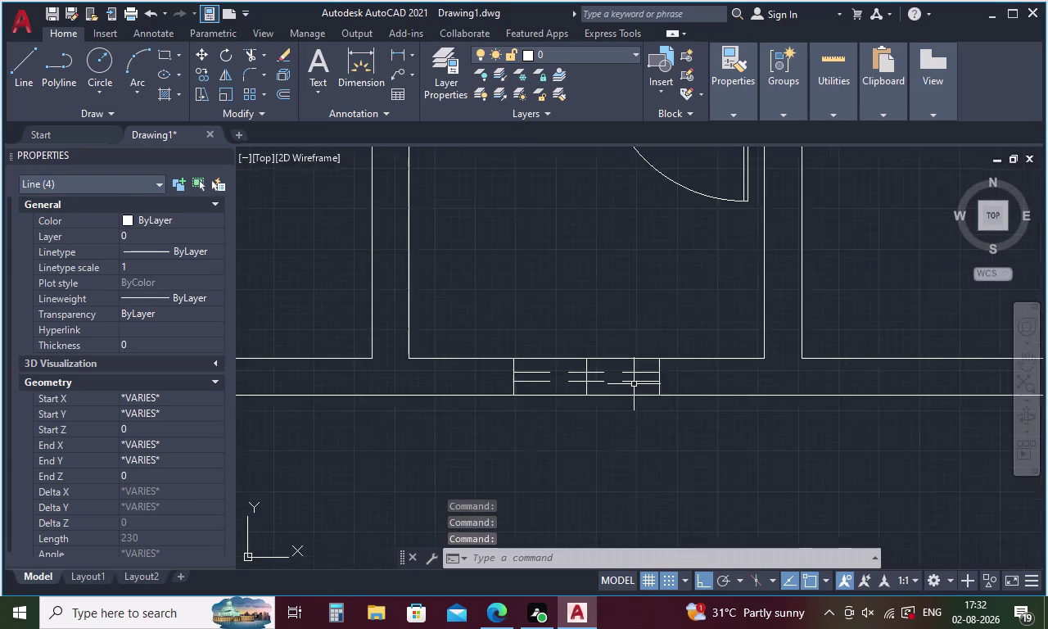
scroll(up, 3)
click(558, 353)
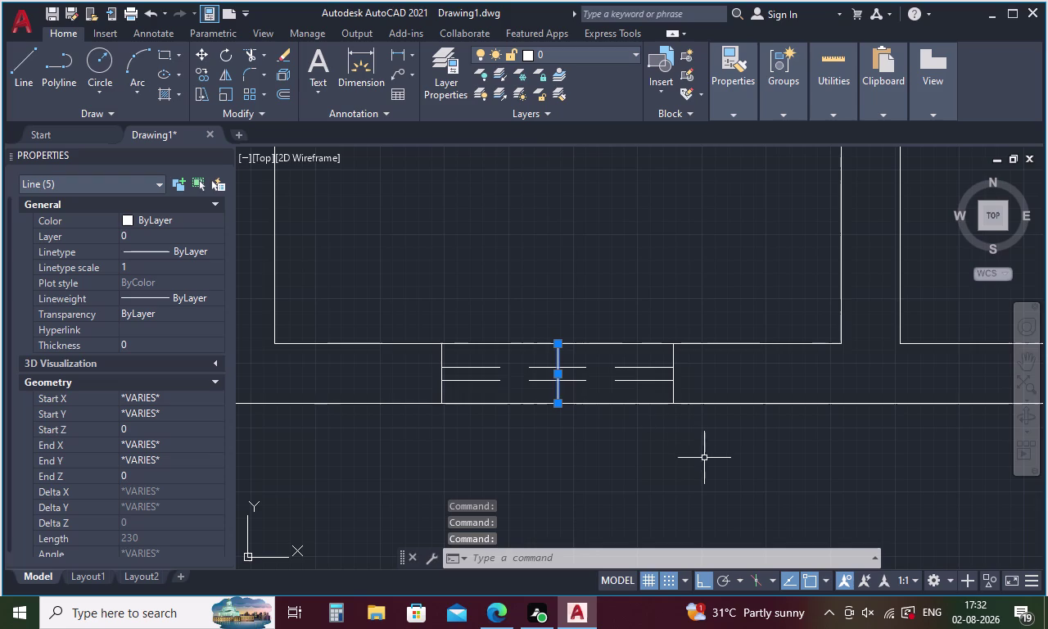
key(Delete)
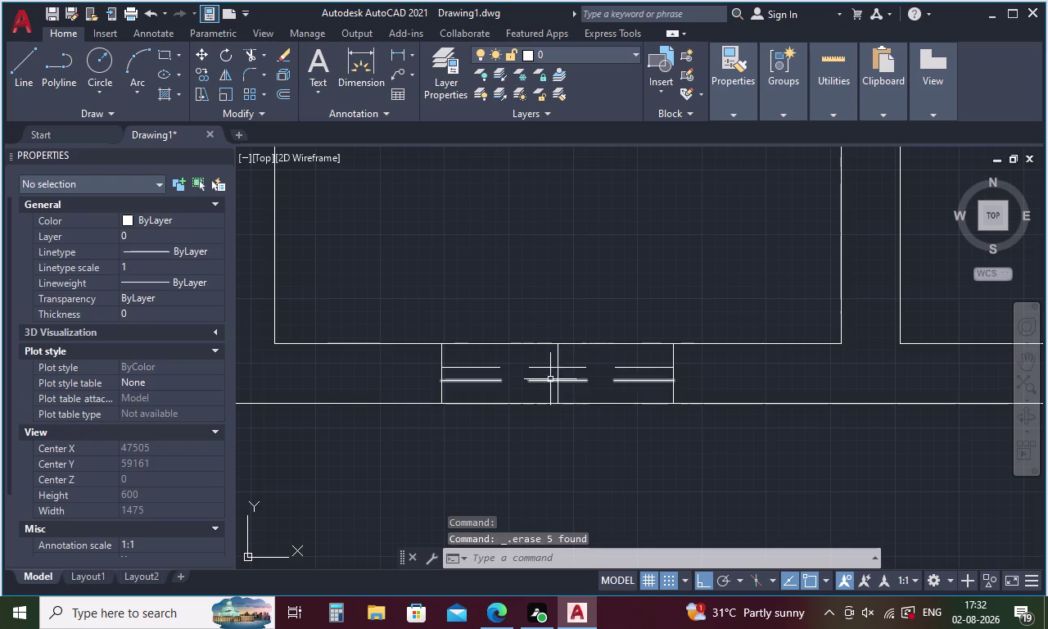
Select the stray centre lines in the first windows, including the left wall windows.
click(558, 351)
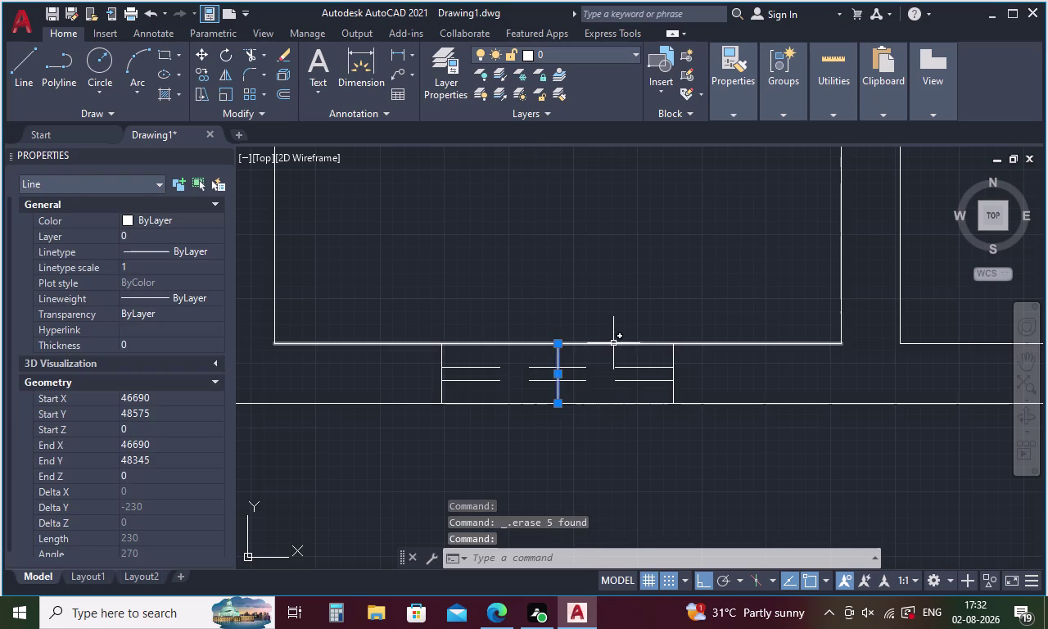
scroll(down, 3)
scroll(up, 3)
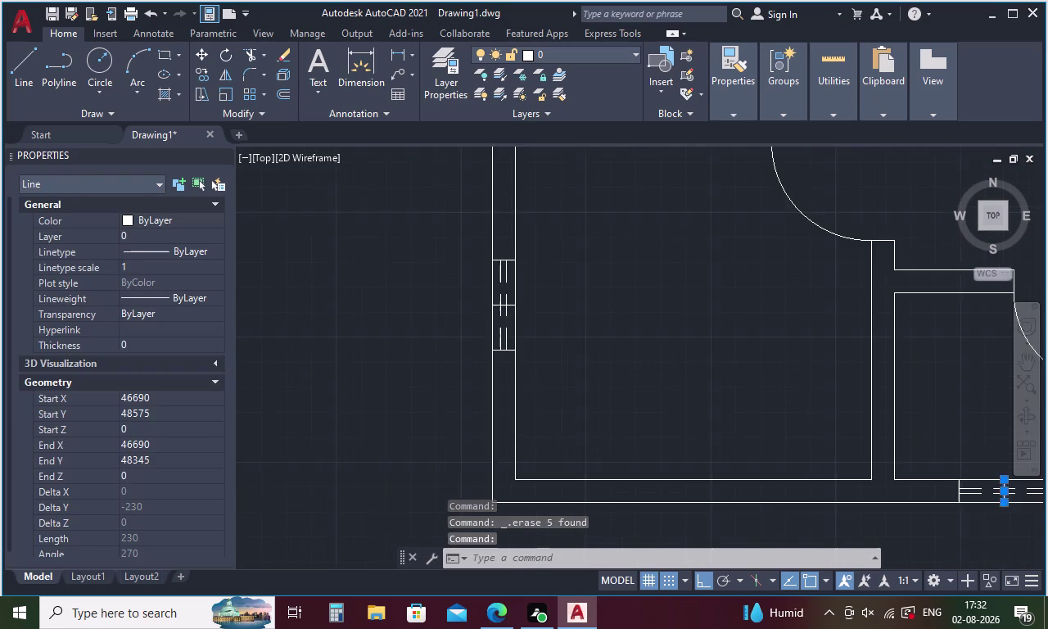
click(520, 315)
scroll(down, 3)
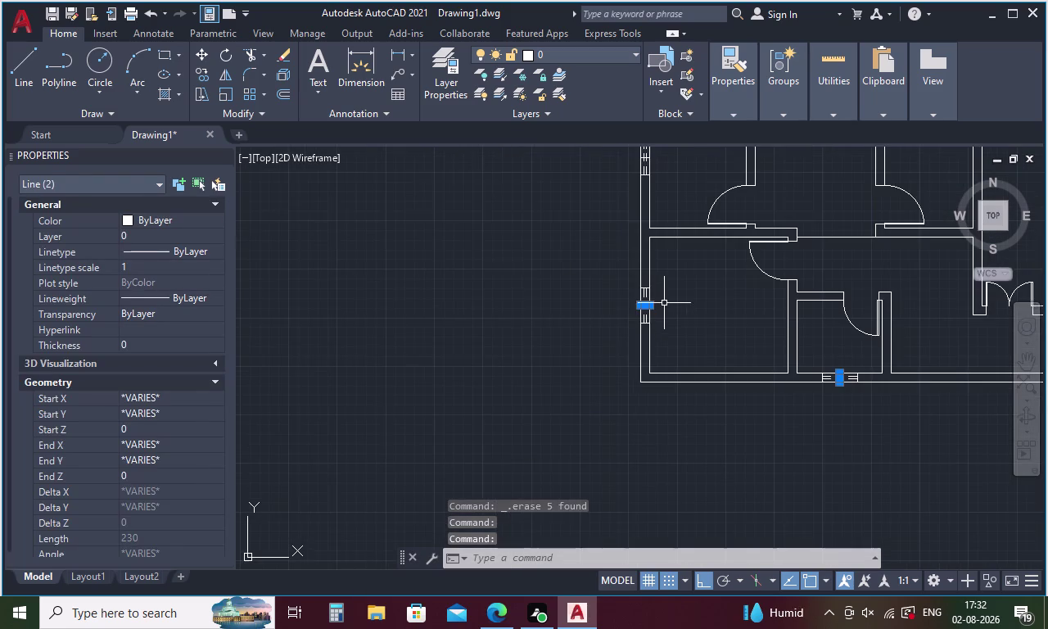
middle_drag(665, 327, 561, 628)
scroll(up, 3)
click(541, 420)
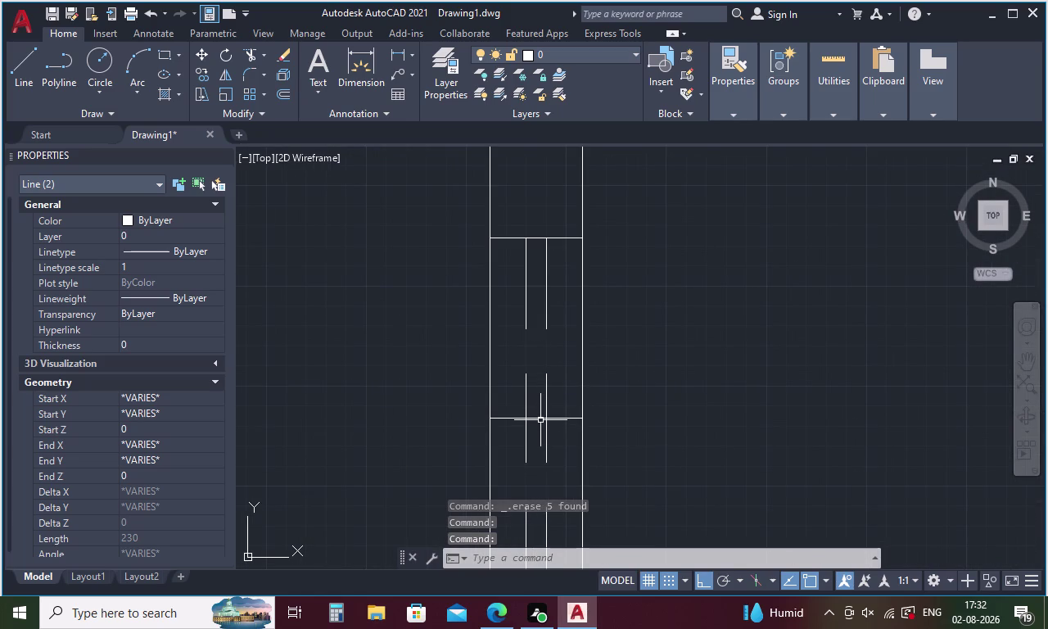
scroll(down, 3)
middle_drag(575, 453, 605, 337)
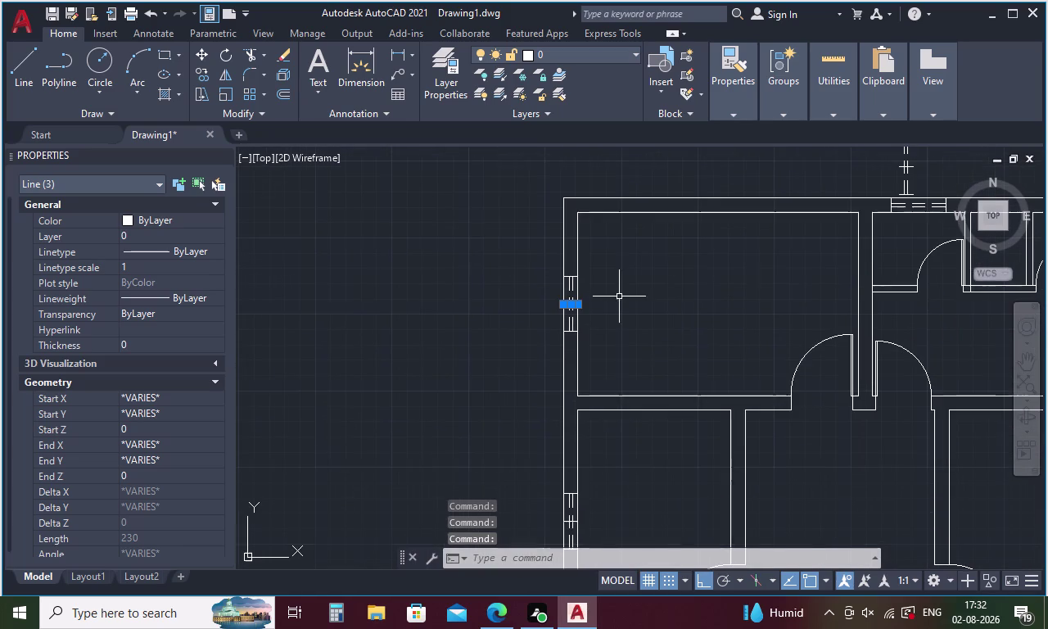
middle_drag(612, 431, 612, 338)
scroll(up, 3)
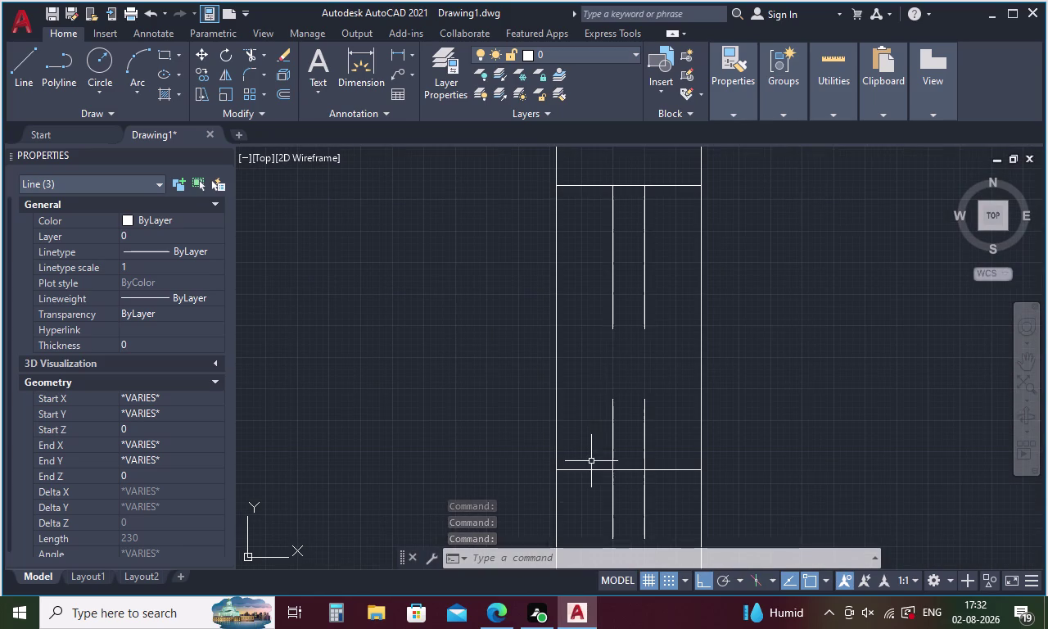
drag(591, 461, 591, 487)
scroll(down, 3)
Add the right wall window centre lines and erase all six selected lines.
middle_drag(730, 379, 612, 432)
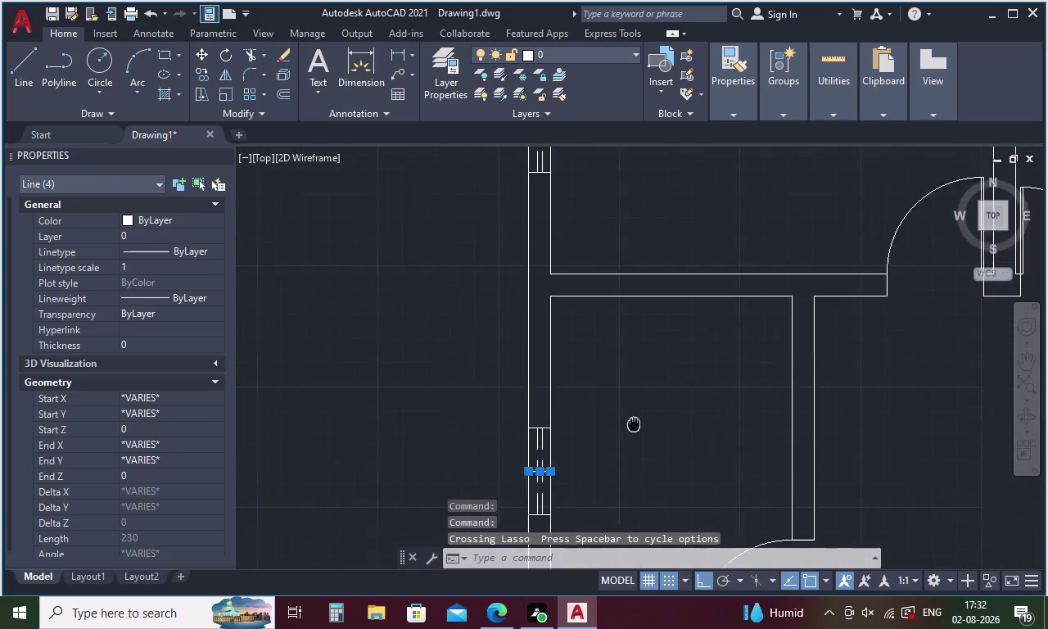
middle_drag(613, 432, 397, 521)
middle_drag(597, 361, 613, 616)
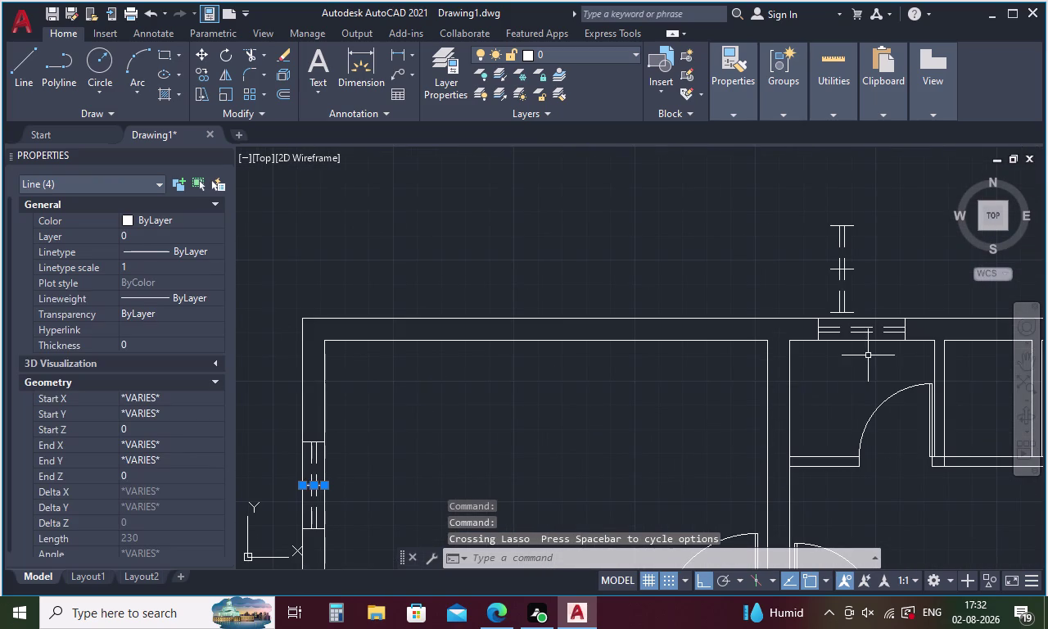
middle_drag(868, 355, 570, 391)
scroll(down, 3)
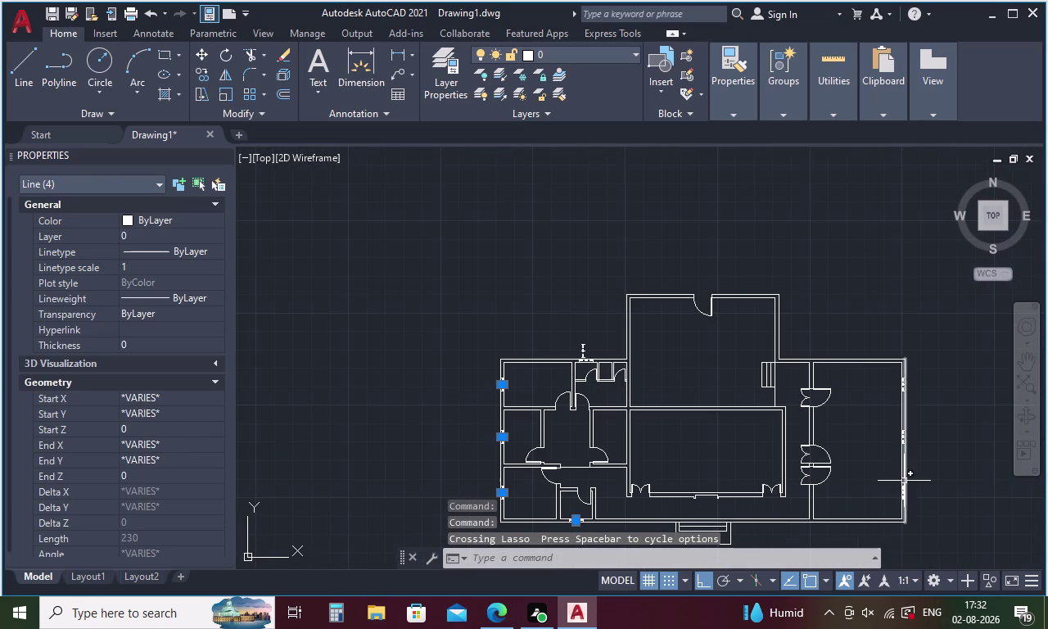
scroll(up, 3)
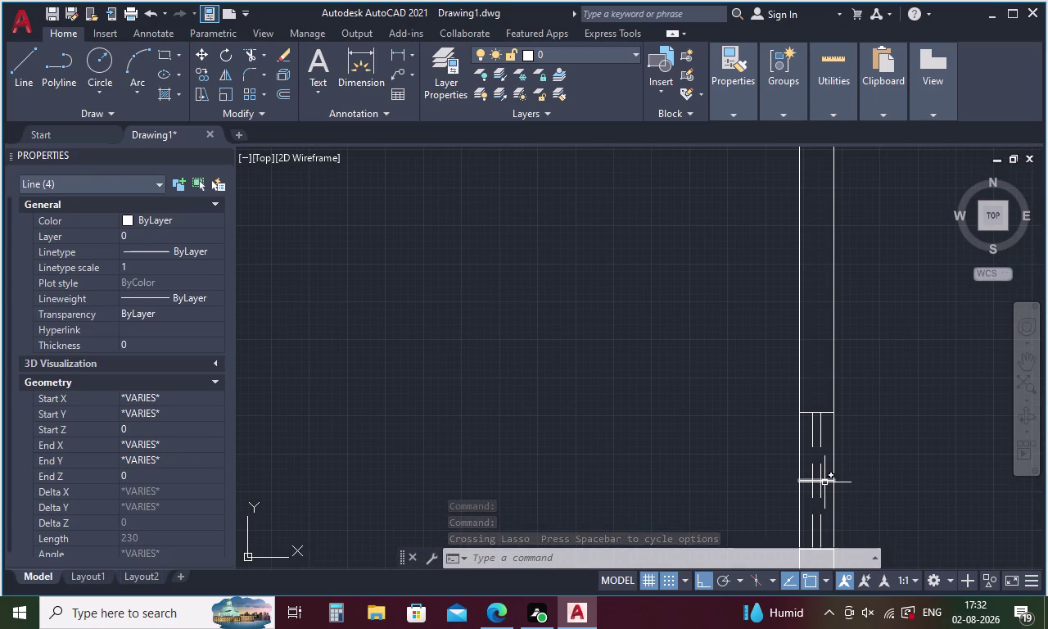
click(825, 482)
middle_drag(842, 397, 813, 628)
middle_drag(793, 304, 783, 408)
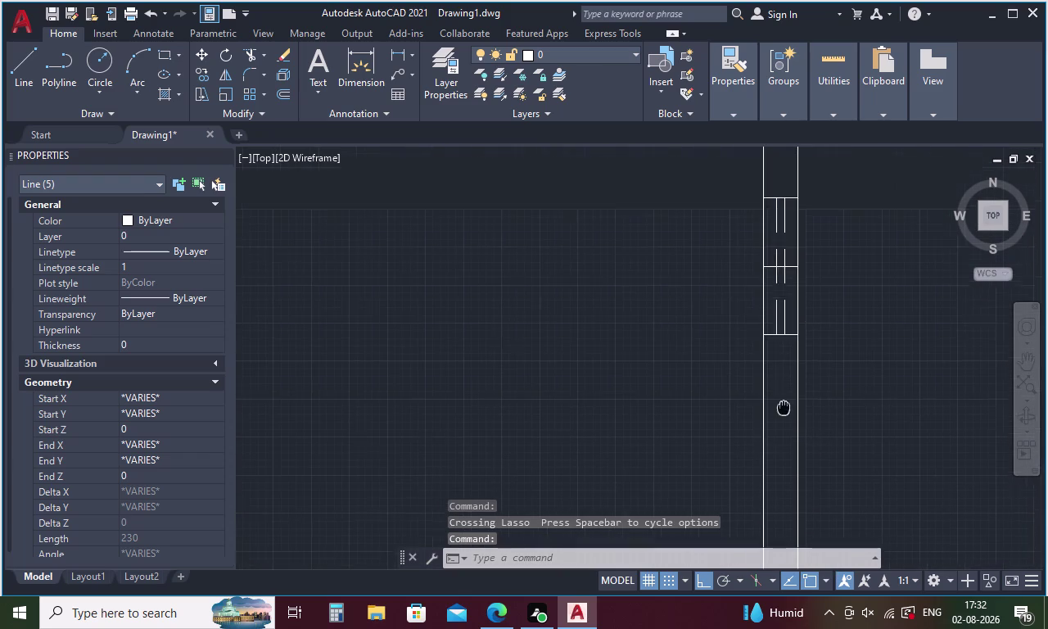
middle_drag(783, 408, 779, 456)
scroll(up, 3)
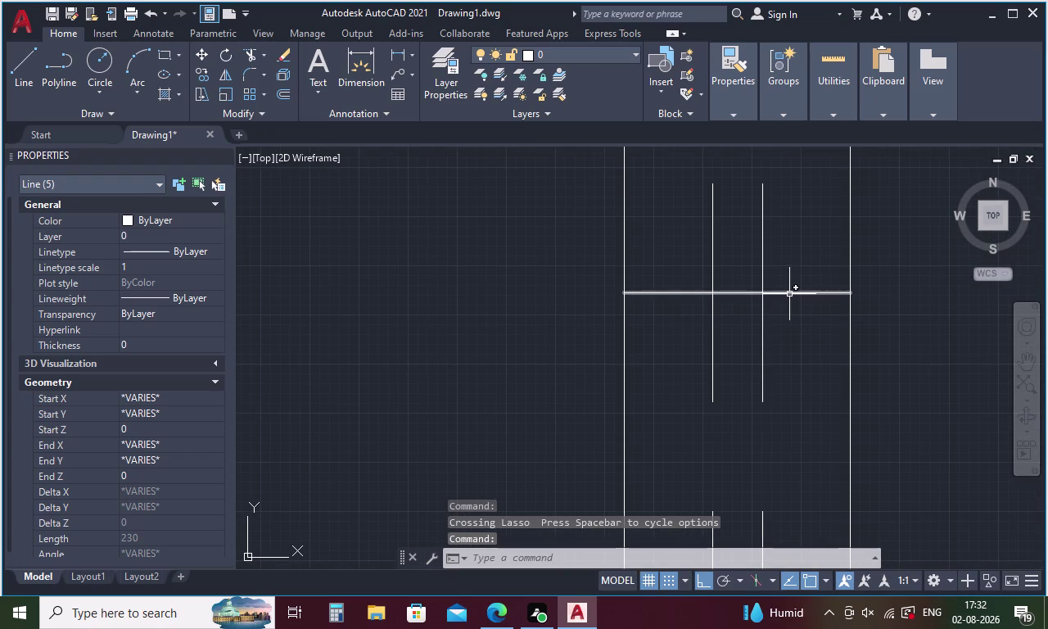
click(789, 294)
key(Delete)
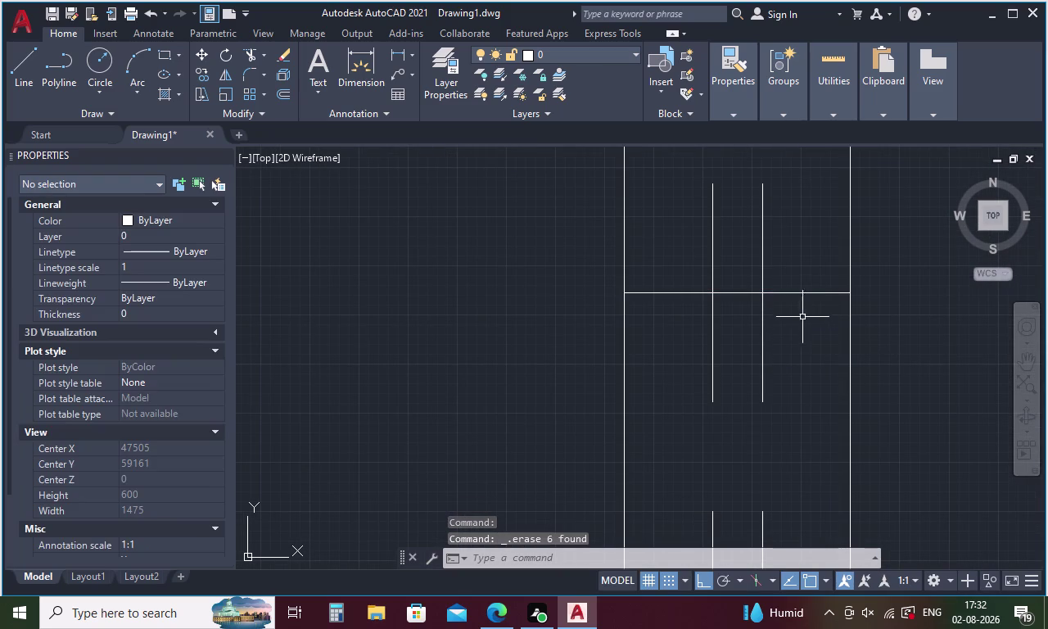
Erase the remaining stray construction lines at the right wall windows.
click(802, 292)
scroll(down, 3)
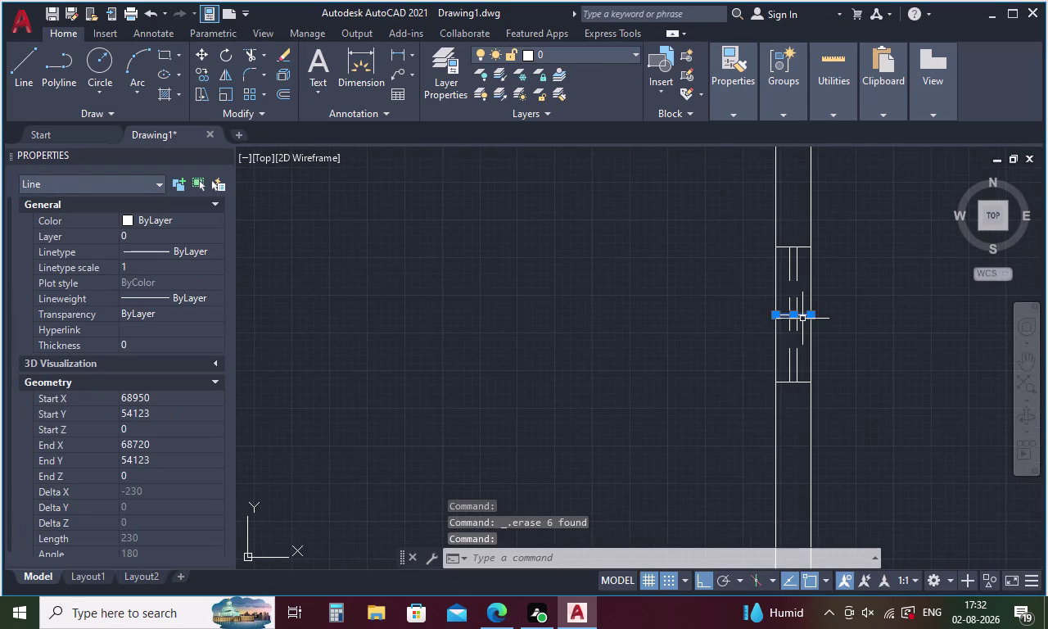
scroll(down, 3)
scroll(up, 3)
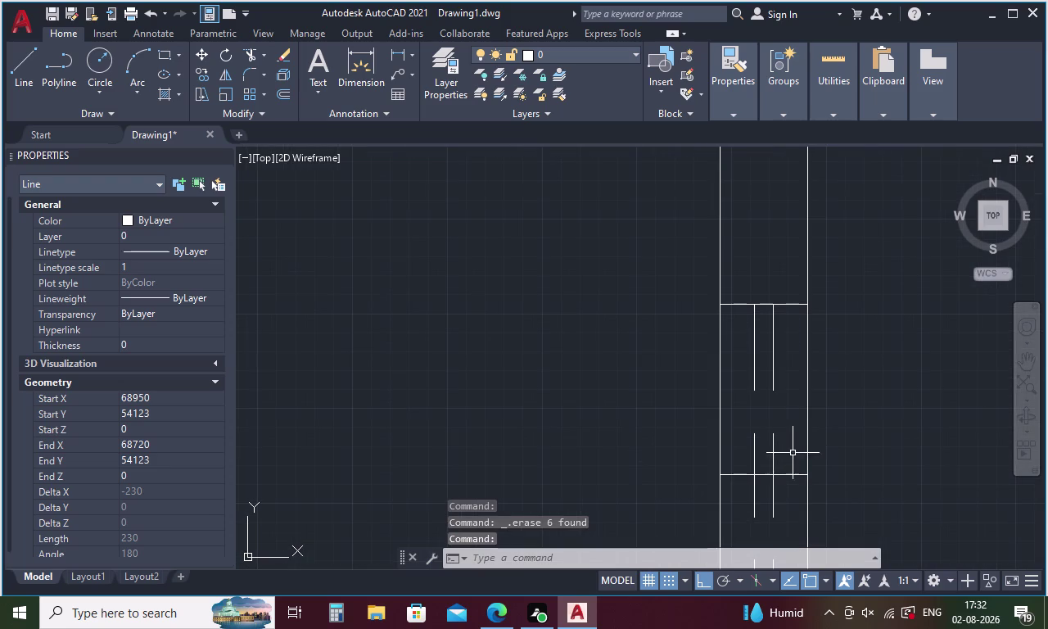
click(791, 475)
scroll(down, 3)
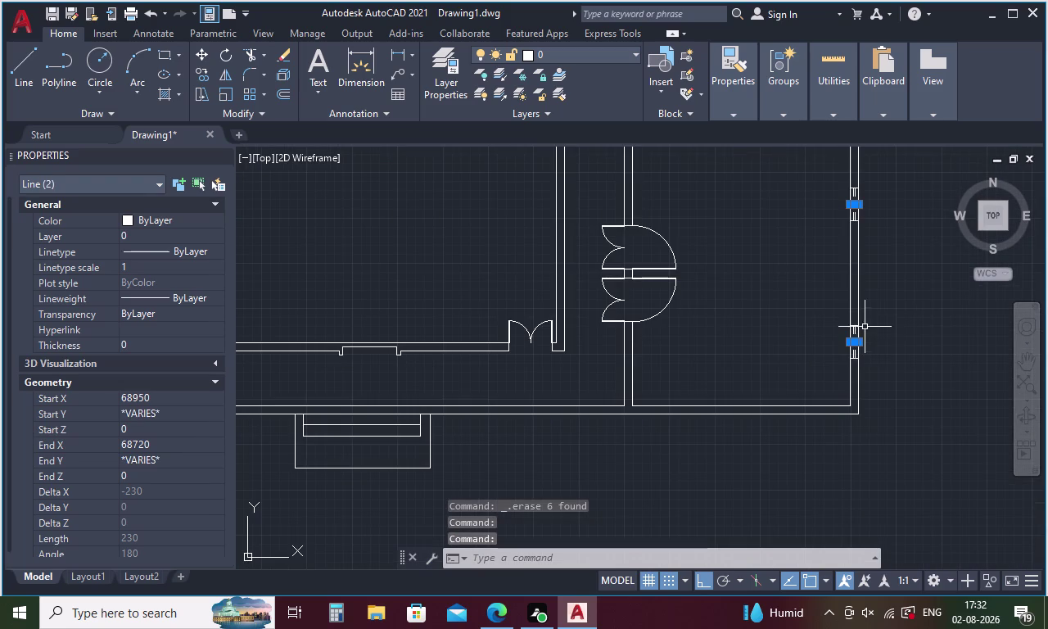
middle_drag(874, 307, 762, 578)
scroll(up, 3)
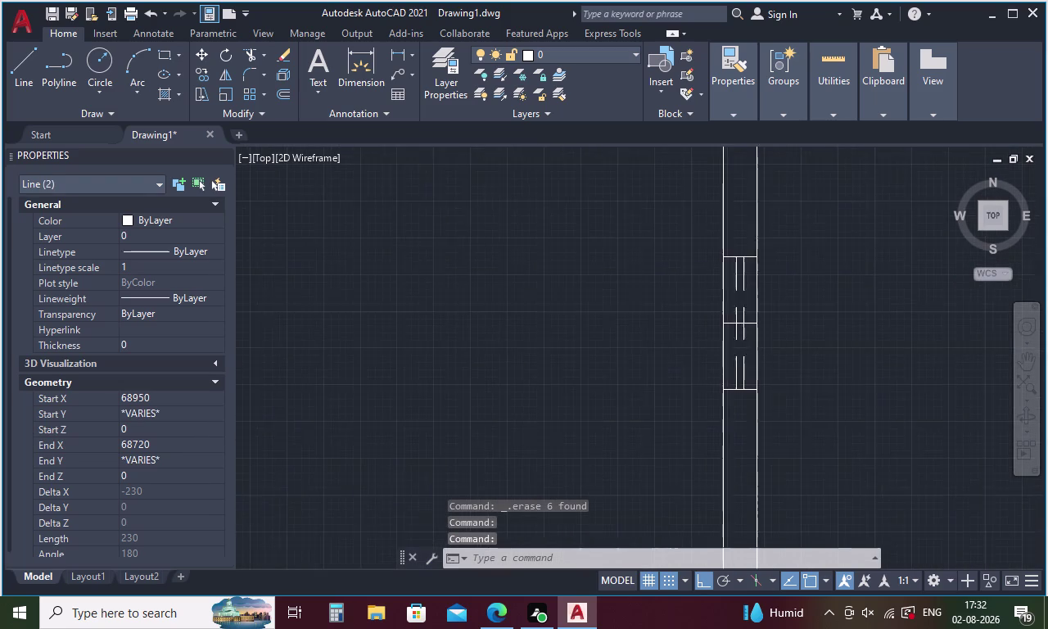
scroll(up, 3)
click(760, 292)
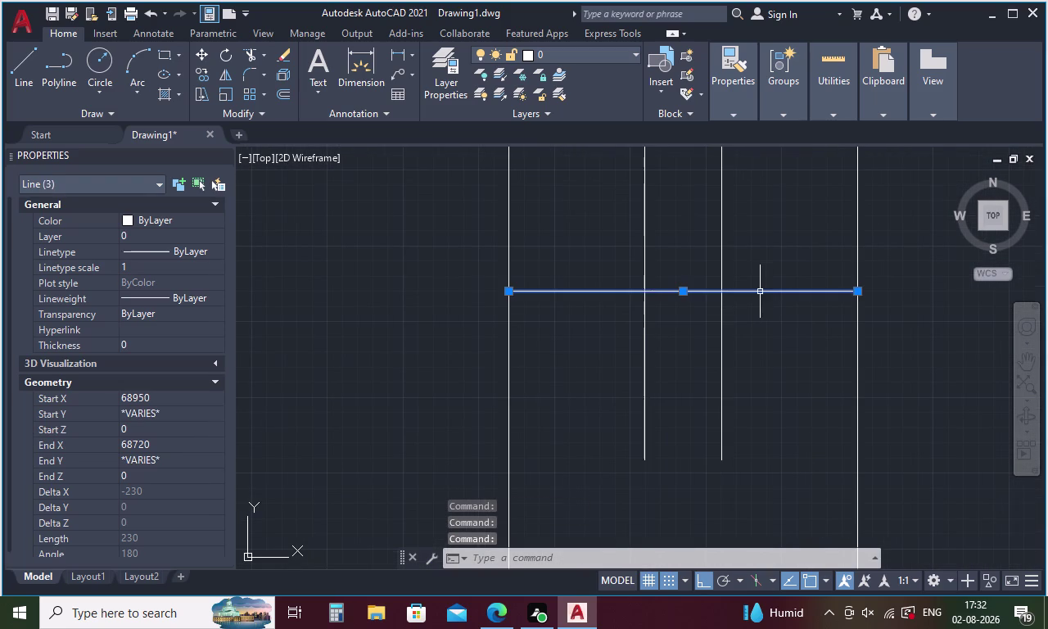
key(Delete)
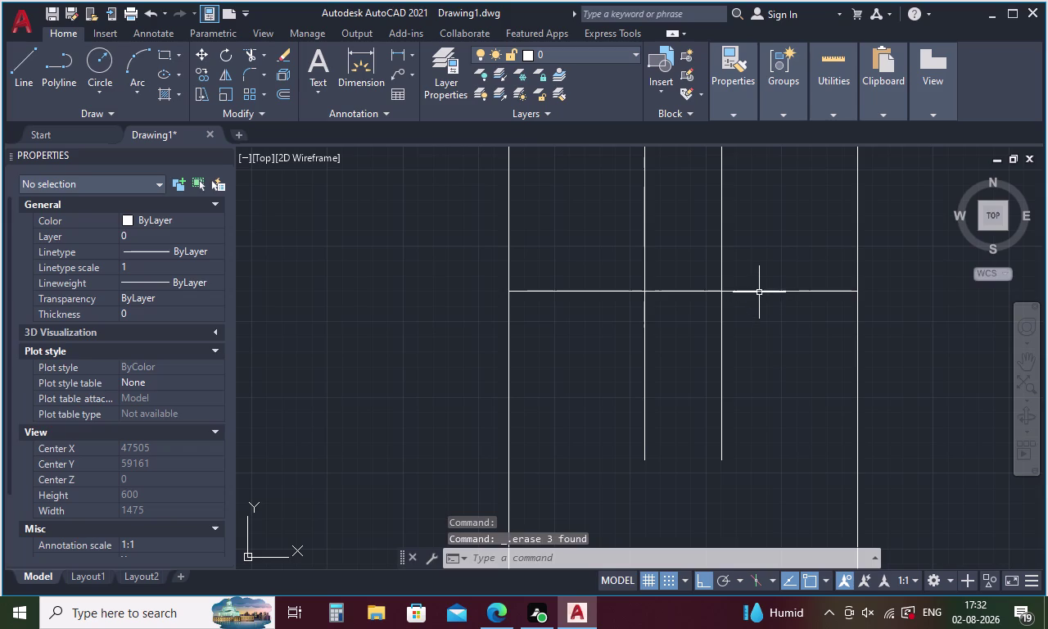
click(760, 291)
key(Delete)
click(760, 291)
key(Delete)
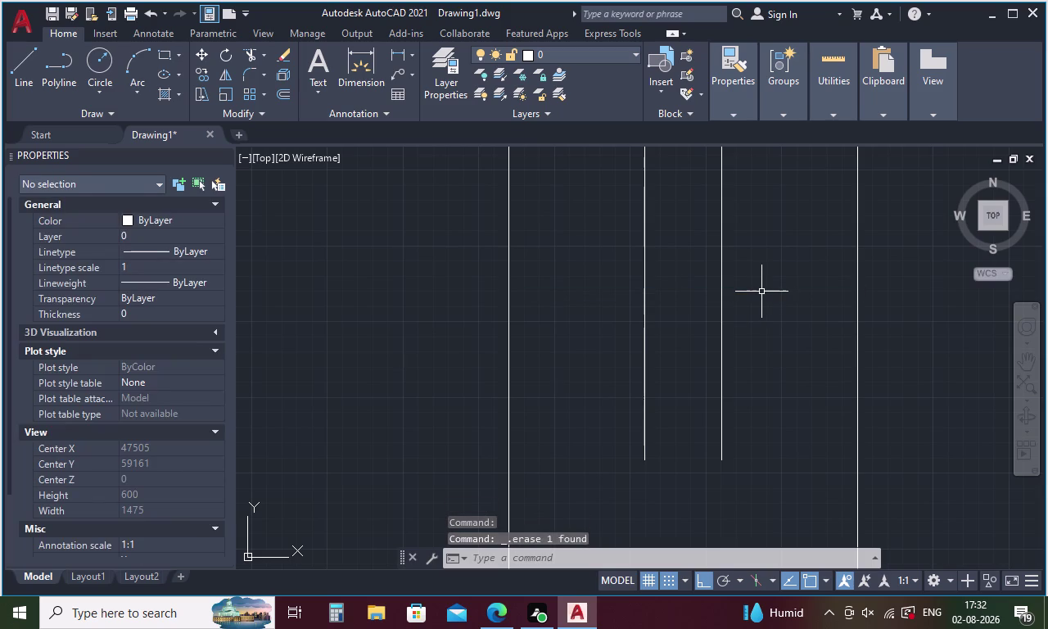
Erase the guide lines and upright window symbol above the top wall window.
scroll(down, 3)
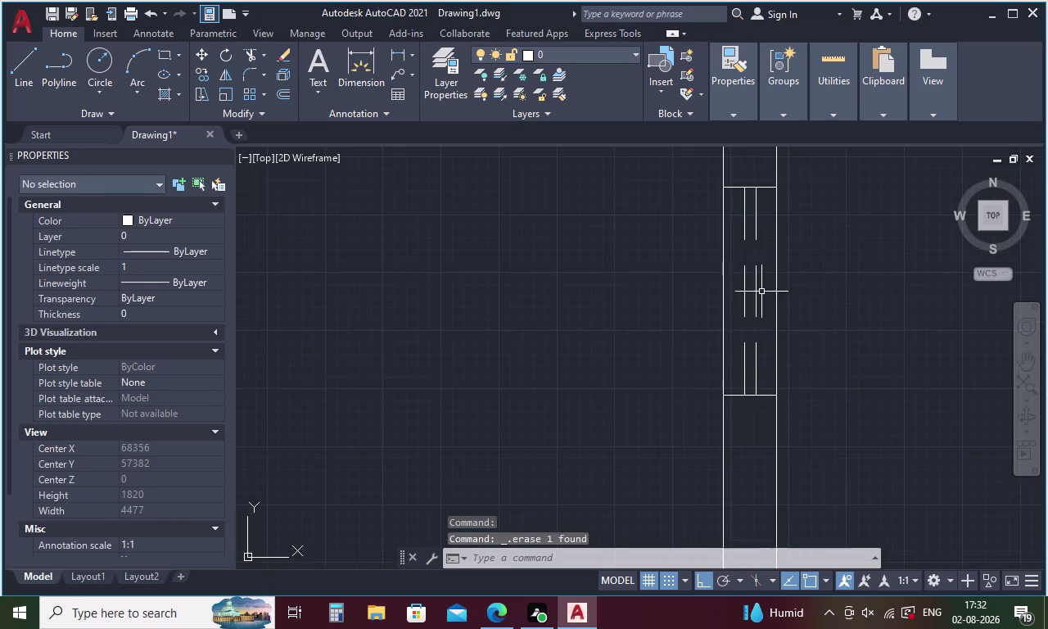
scroll(down, 3)
middle_drag(760, 439, 745, 239)
middle_drag(728, 358, 728, 212)
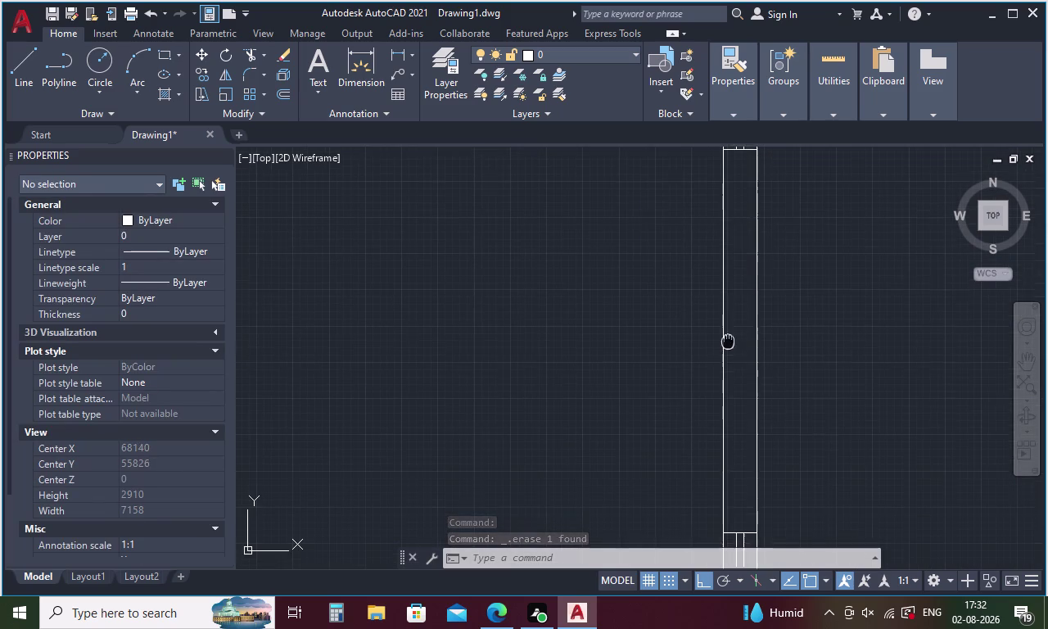
middle_drag(728, 213, 722, 151)
scroll(down, 3)
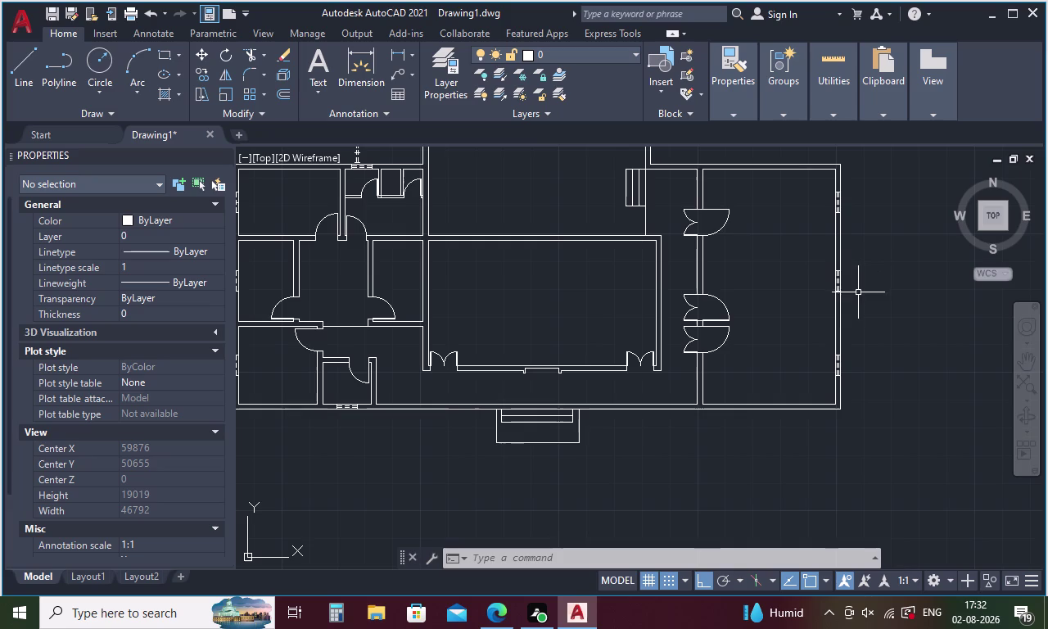
middle_drag(794, 314, 966, 341)
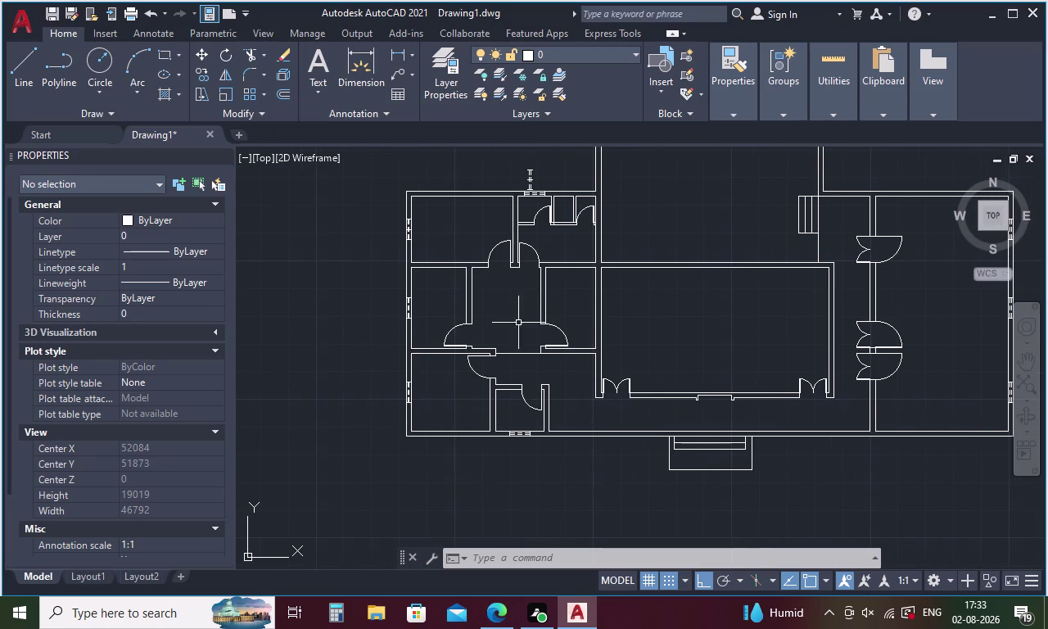
middle_drag(640, 305, 642, 384)
scroll(up, 3)
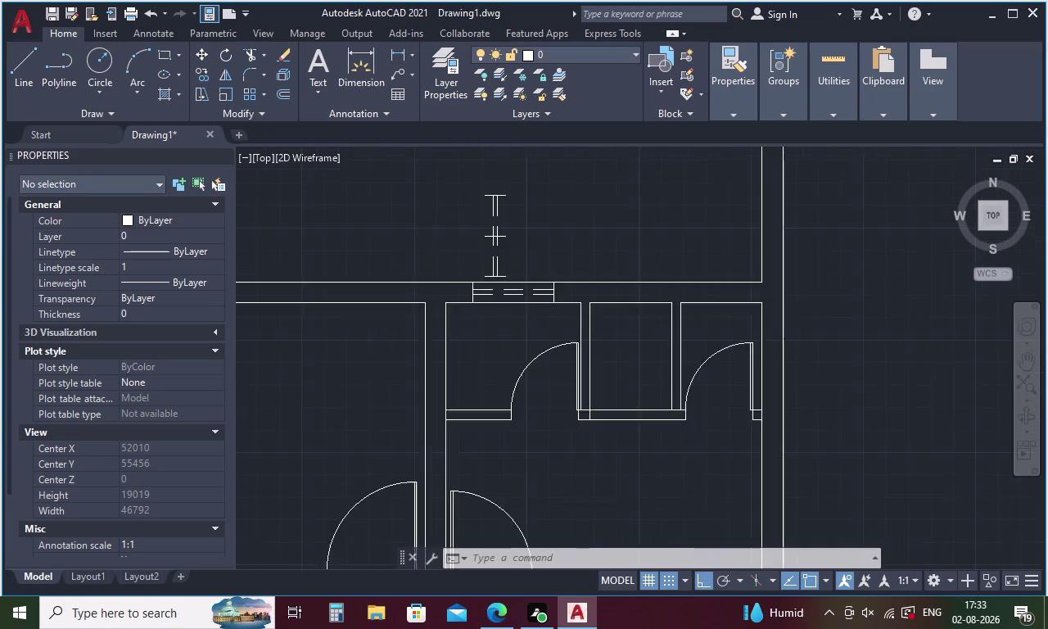
scroll(down, 3)
scroll(down, 3)
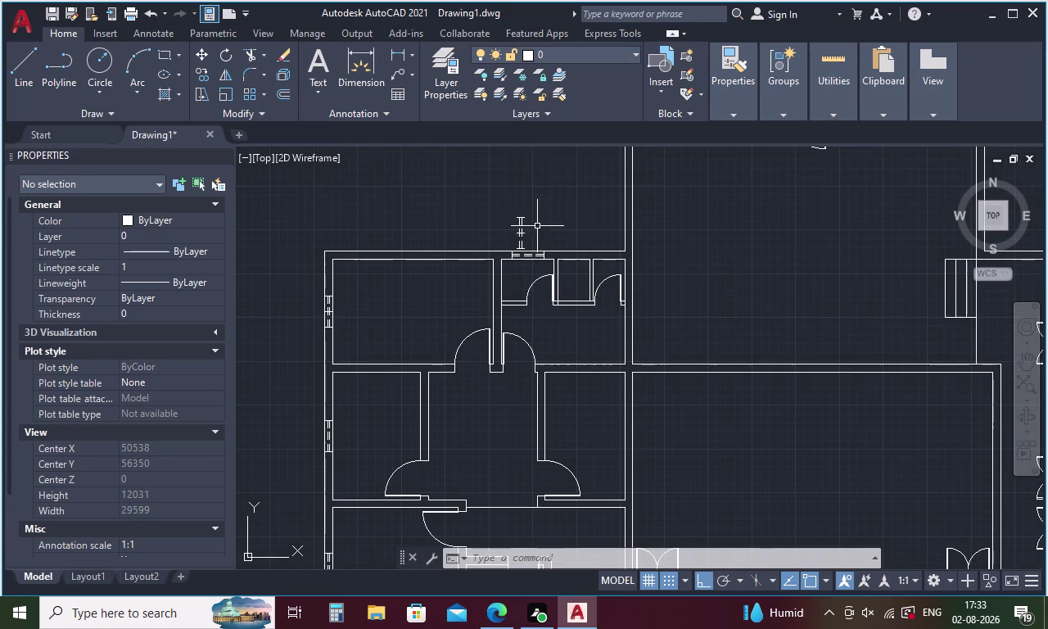
drag(537, 224, 504, 206)
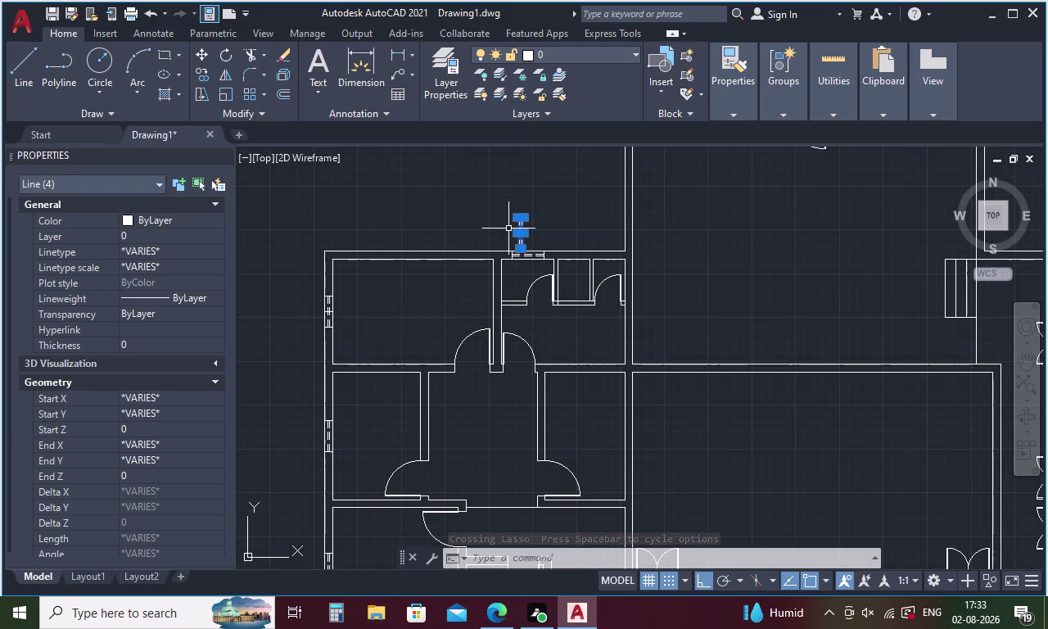
key(Delete)
Erase the last stray guide line and clear any pending command.
scroll(up, 3)
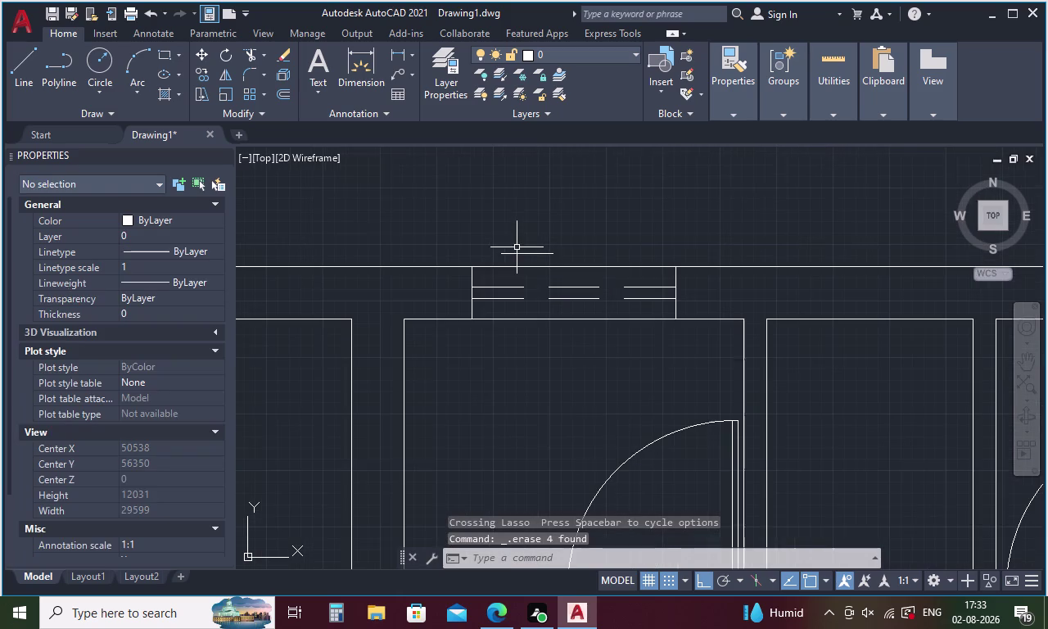
click(517, 255)
key(Delete)
scroll(down, 3)
scroll(down, 3)
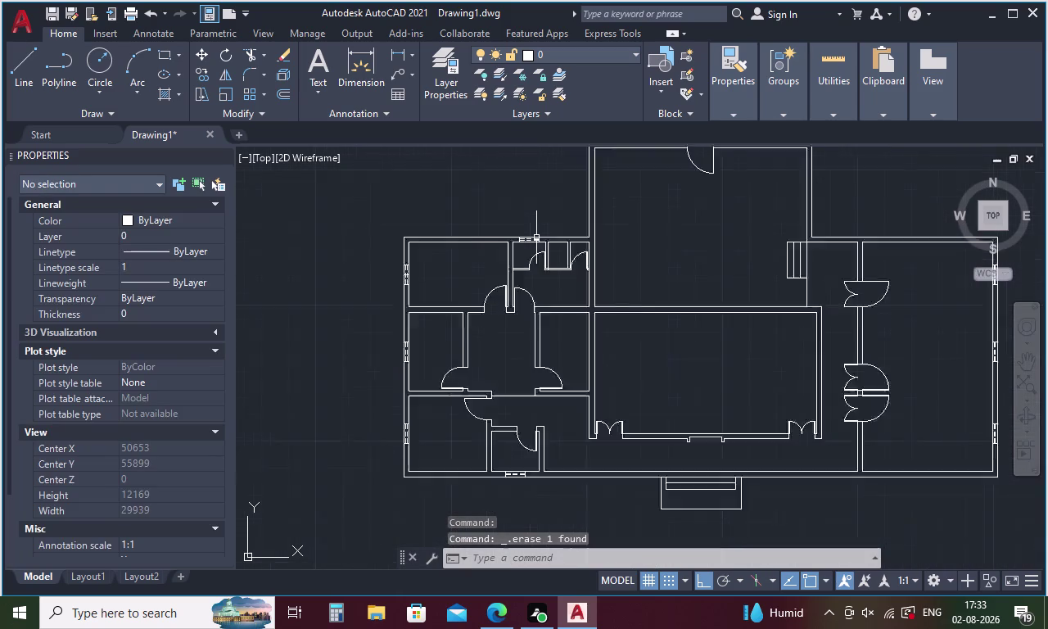
scroll(down, 3)
scroll(up, 3)
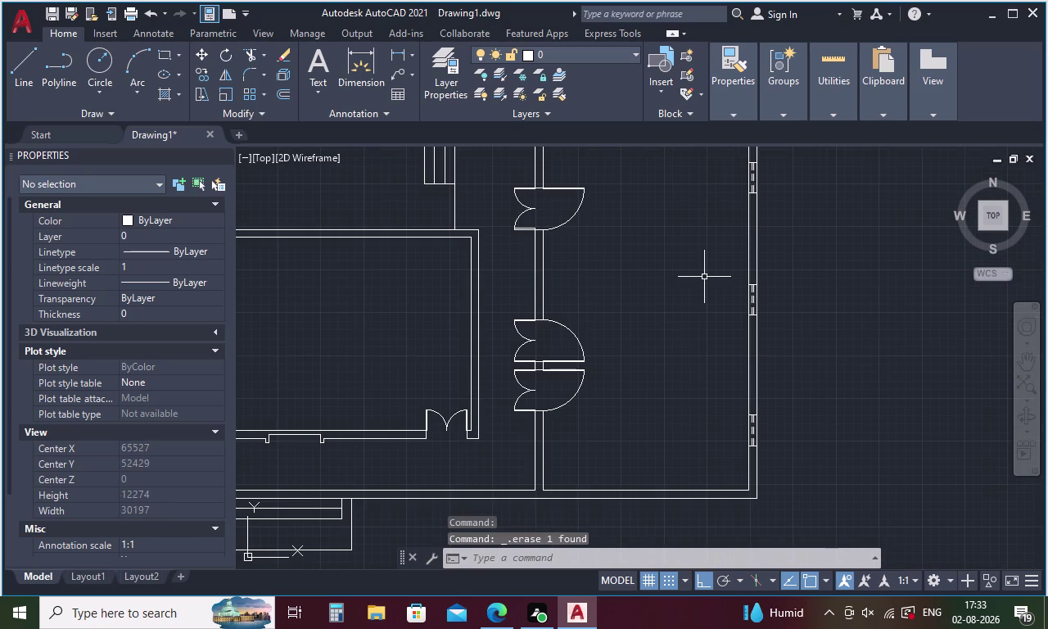
scroll(down, 3)
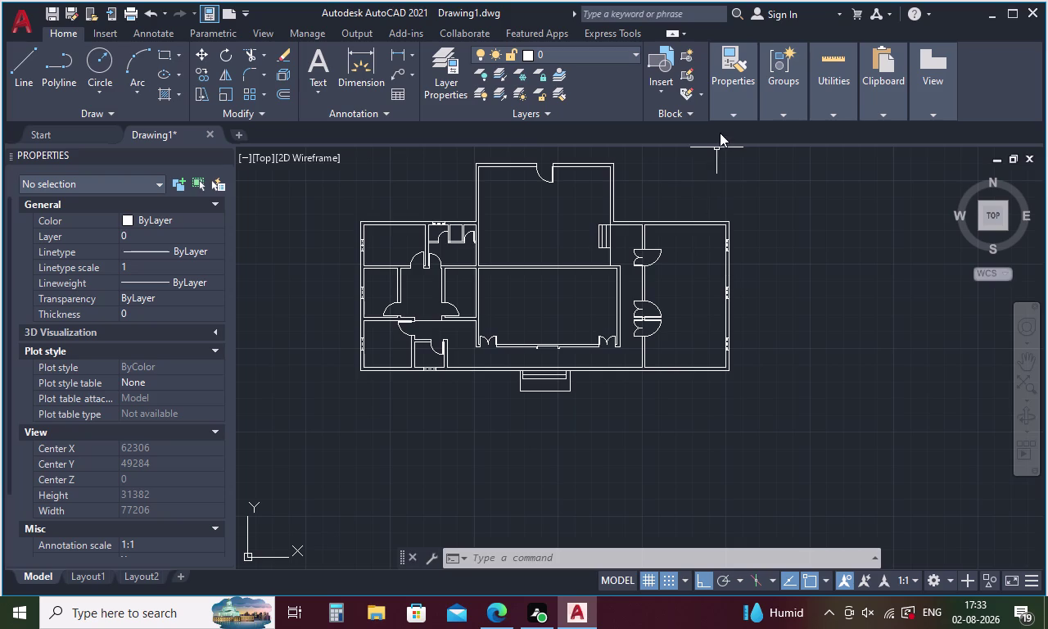
key(Escape)
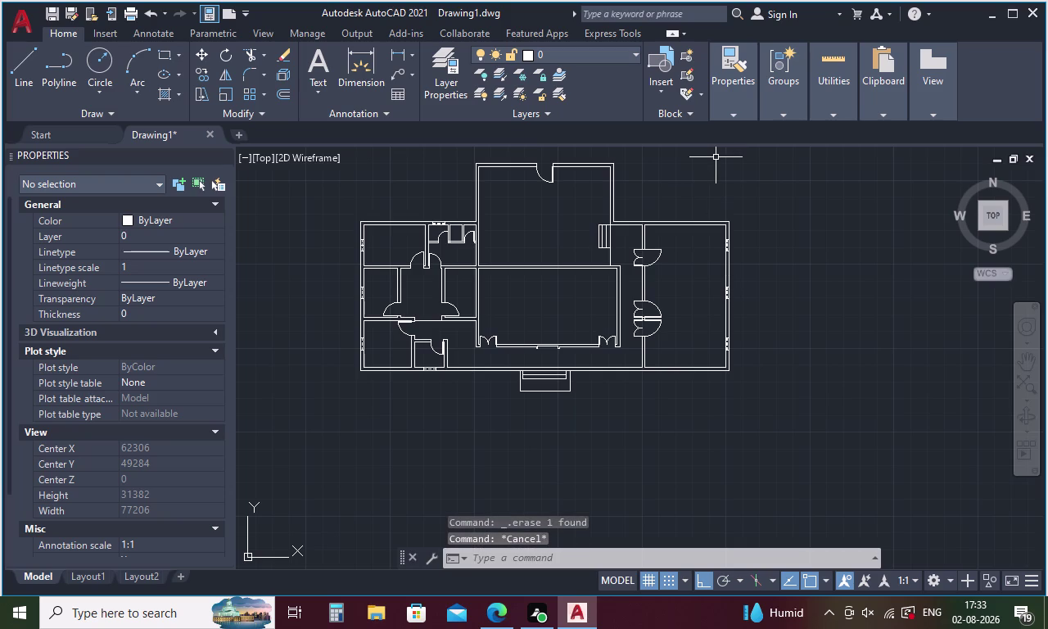
Draw a short vertical line from the midpoint of the wall above the small room.
key(l)
key(Return)
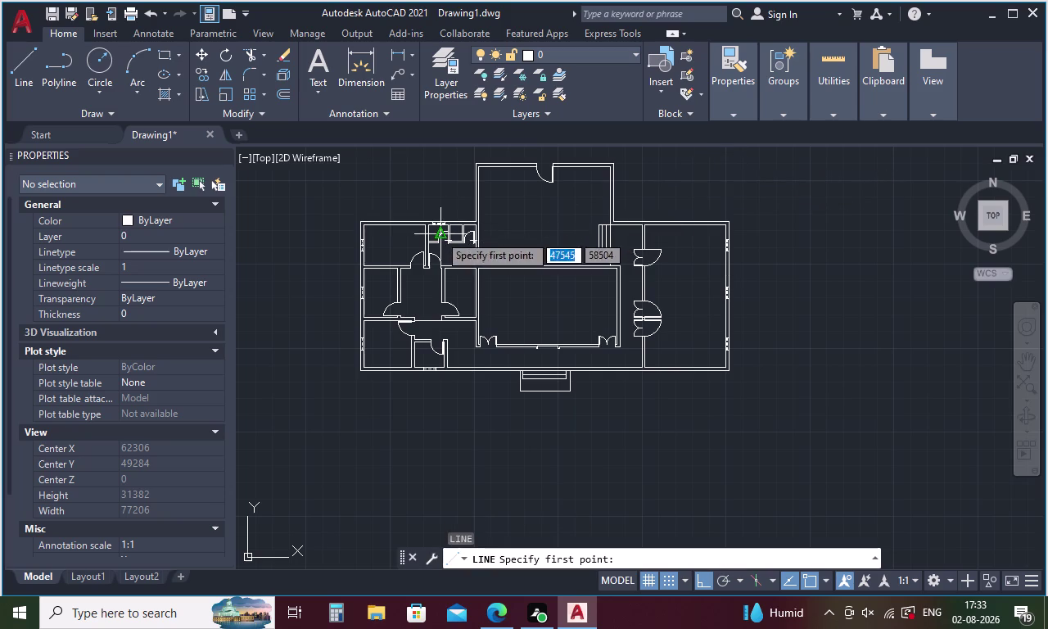
scroll(up, 3)
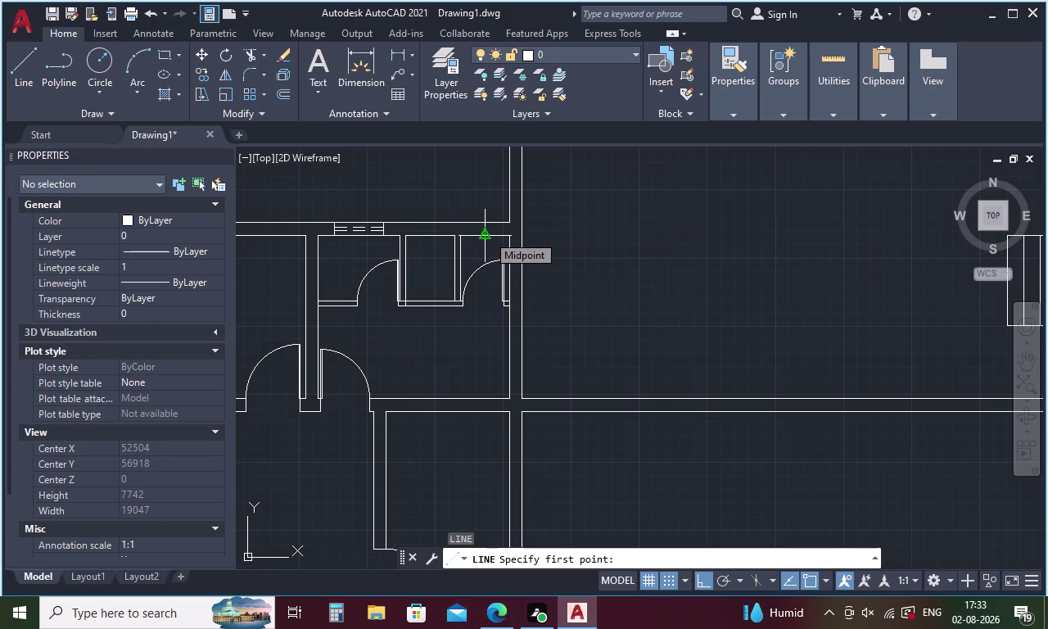
click(487, 234)
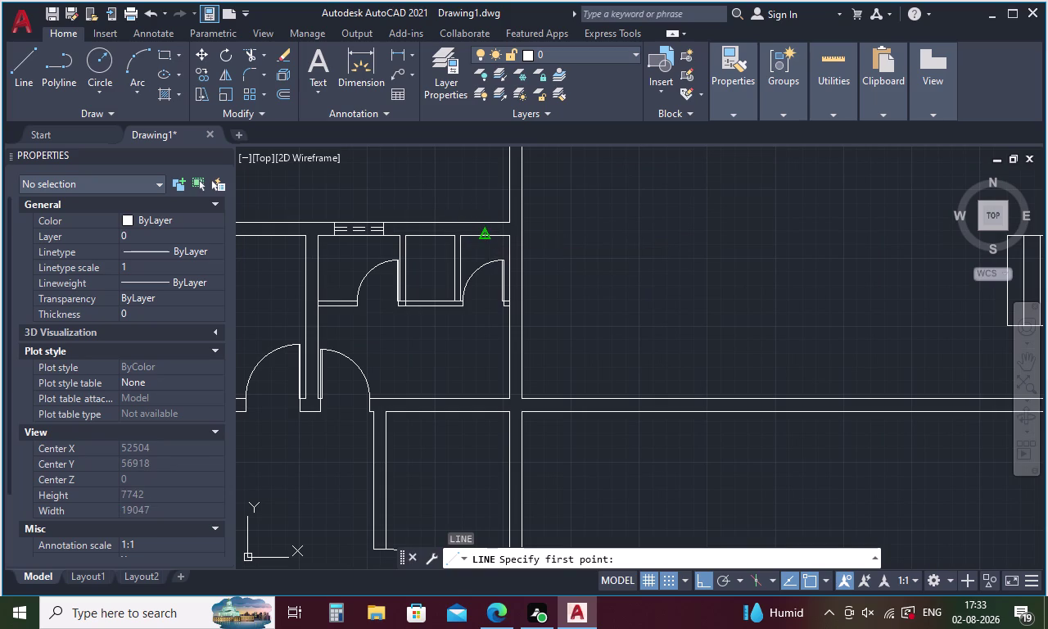
click(483, 220)
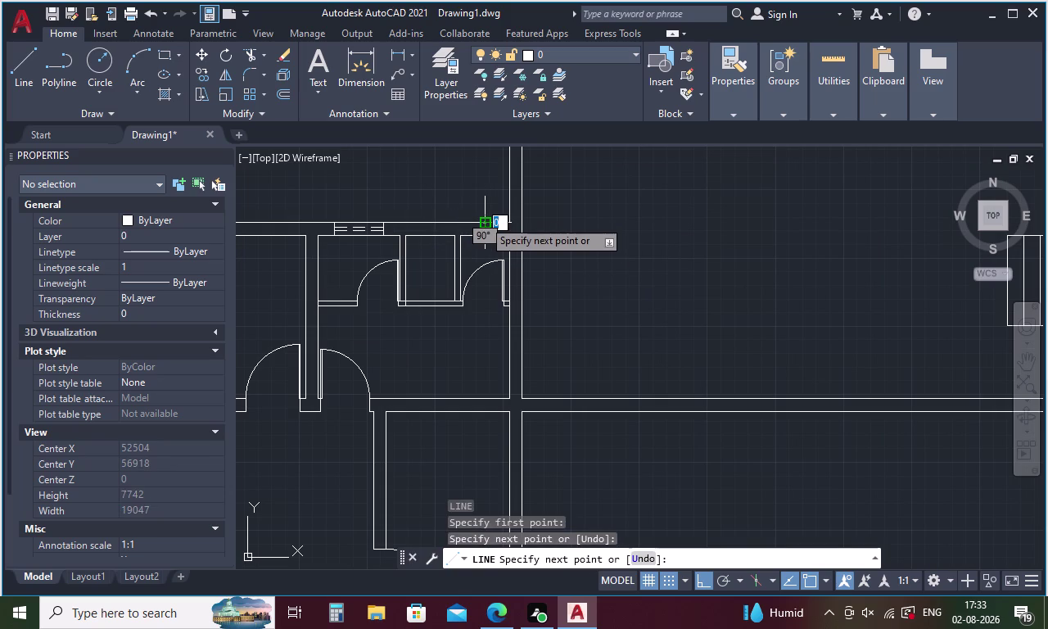
key(Escape)
key(o)
key(Return)
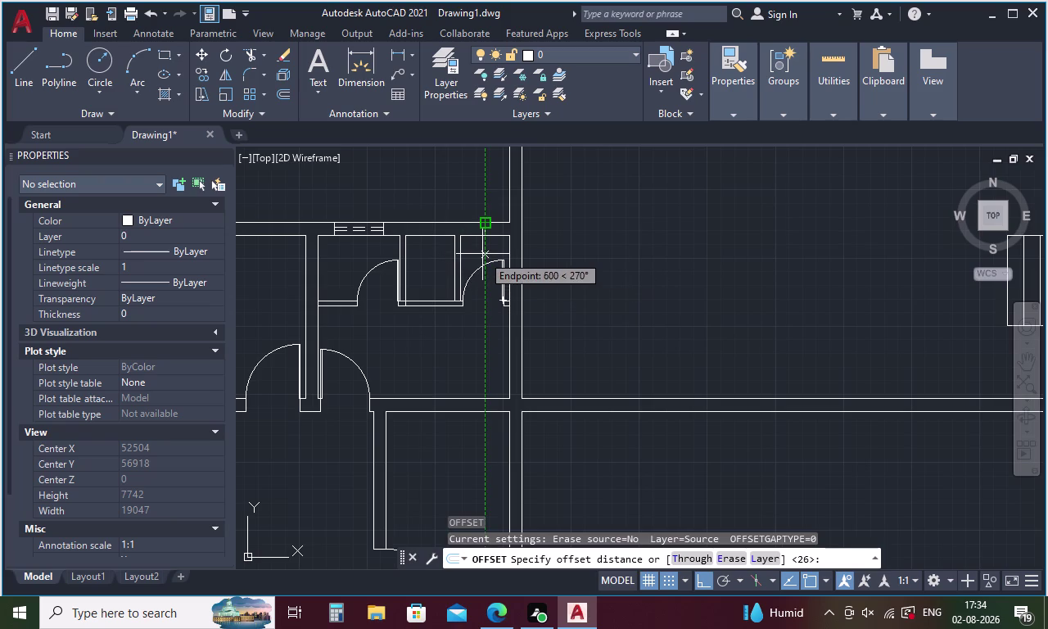
Offset the new vertical line 300 units to one side.
key(Escape)
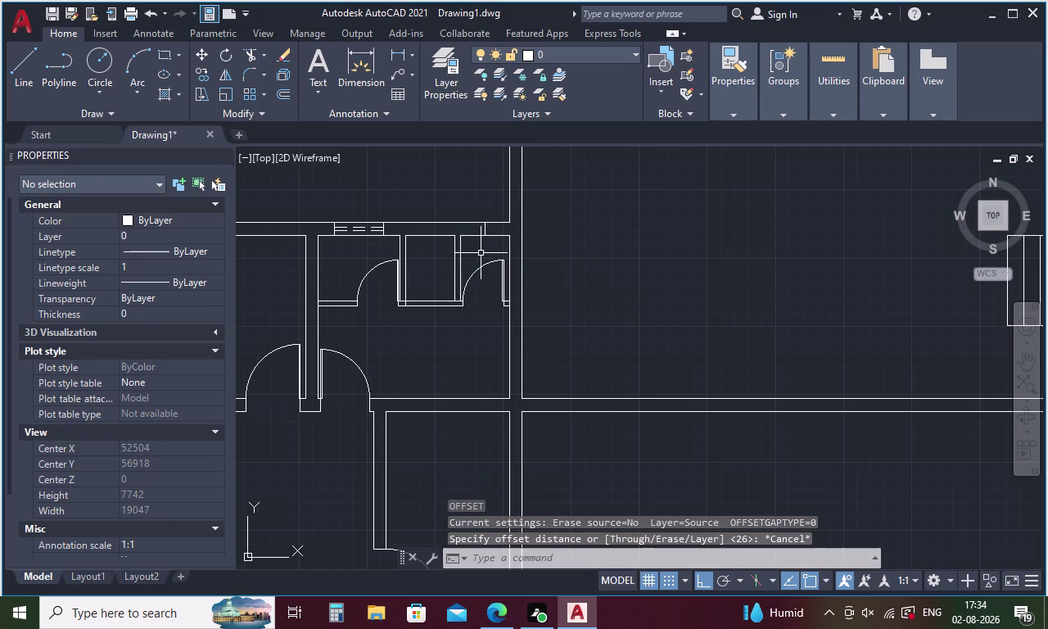
key(o)
key(Return)
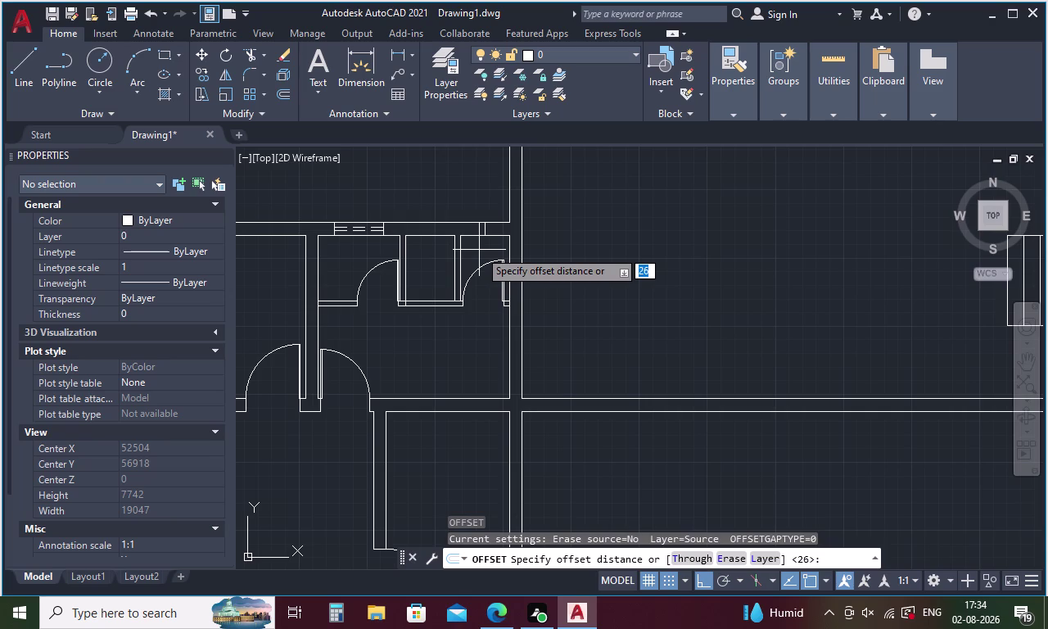
text(300)
key(space)
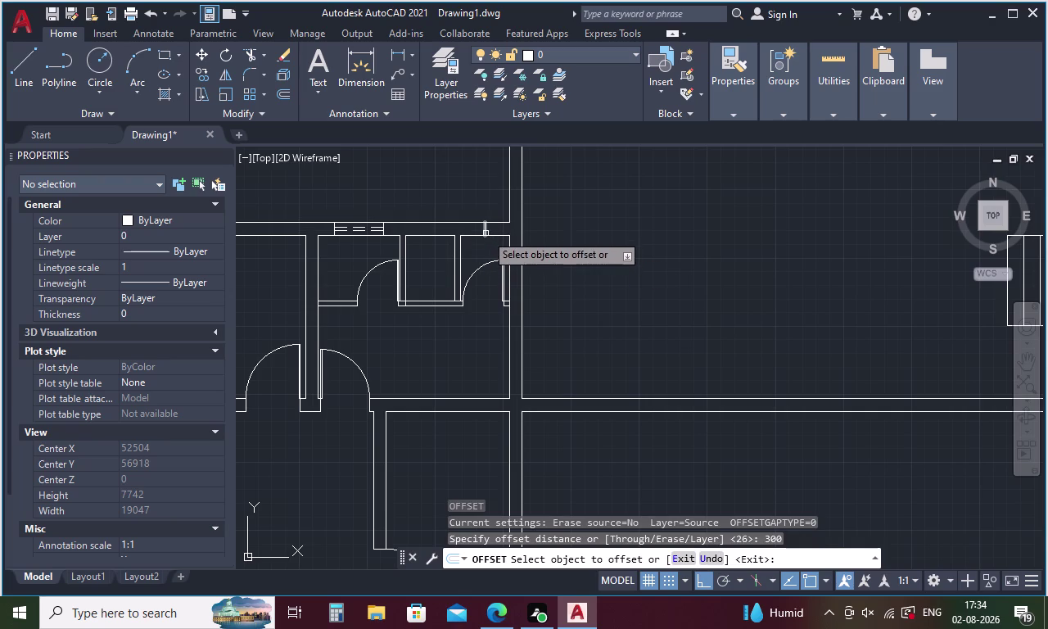
click(485, 231)
click(499, 228)
click(486, 229)
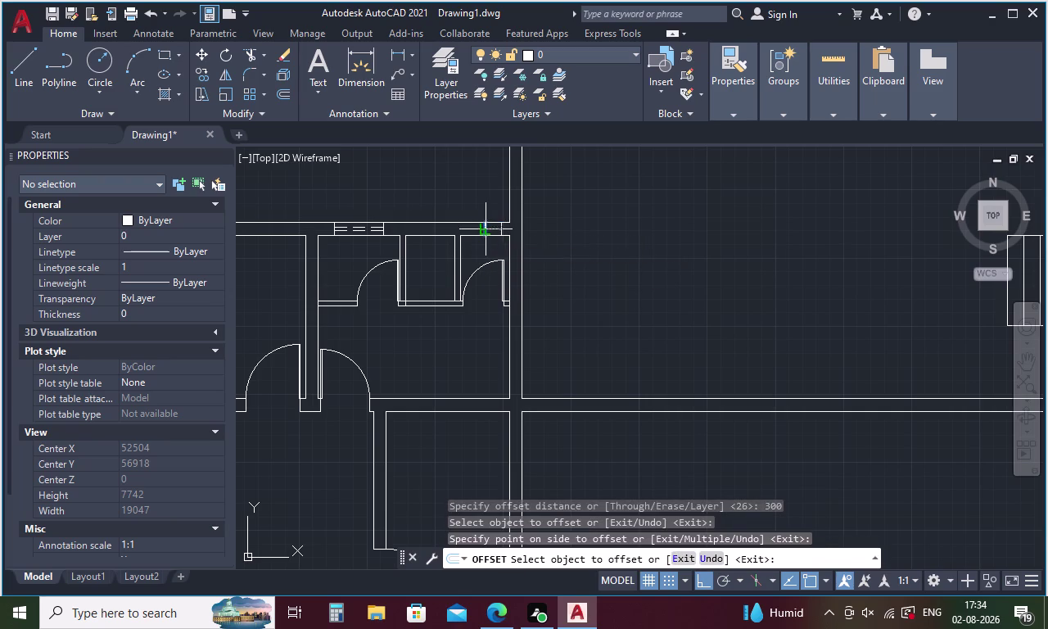
click(472, 230)
key(Escape)
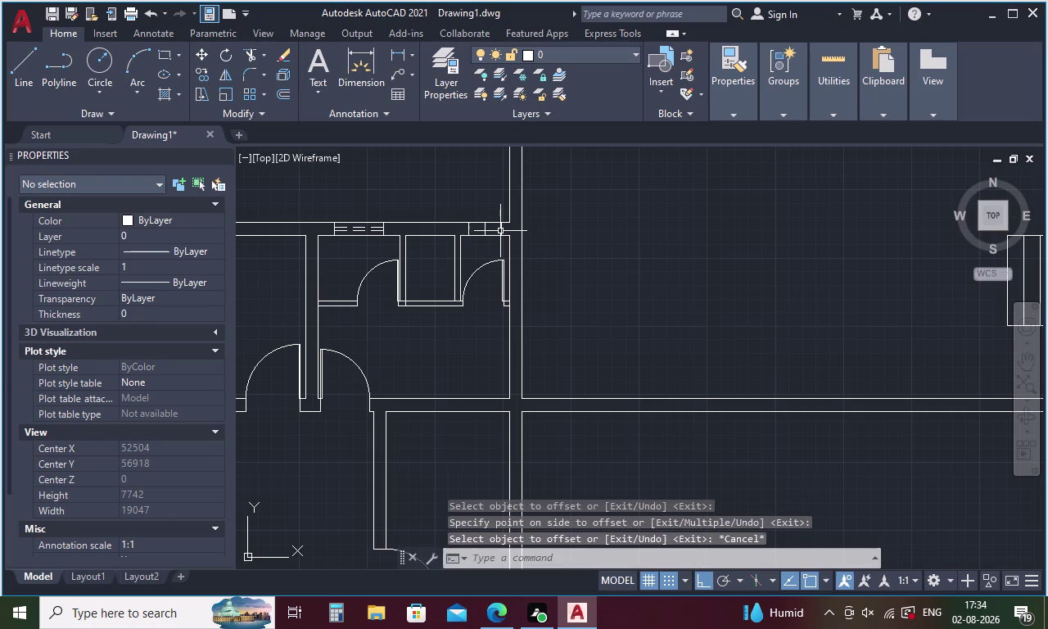
key(l)
key(Return)
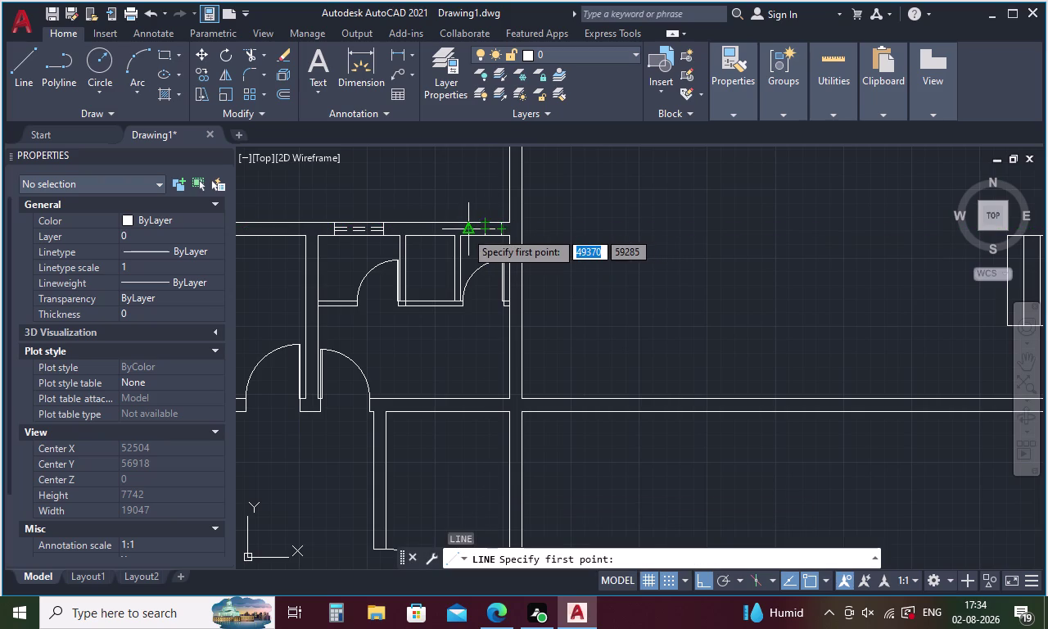
Draw a short line across the top wall opening.
click(465, 230)
click(500, 228)
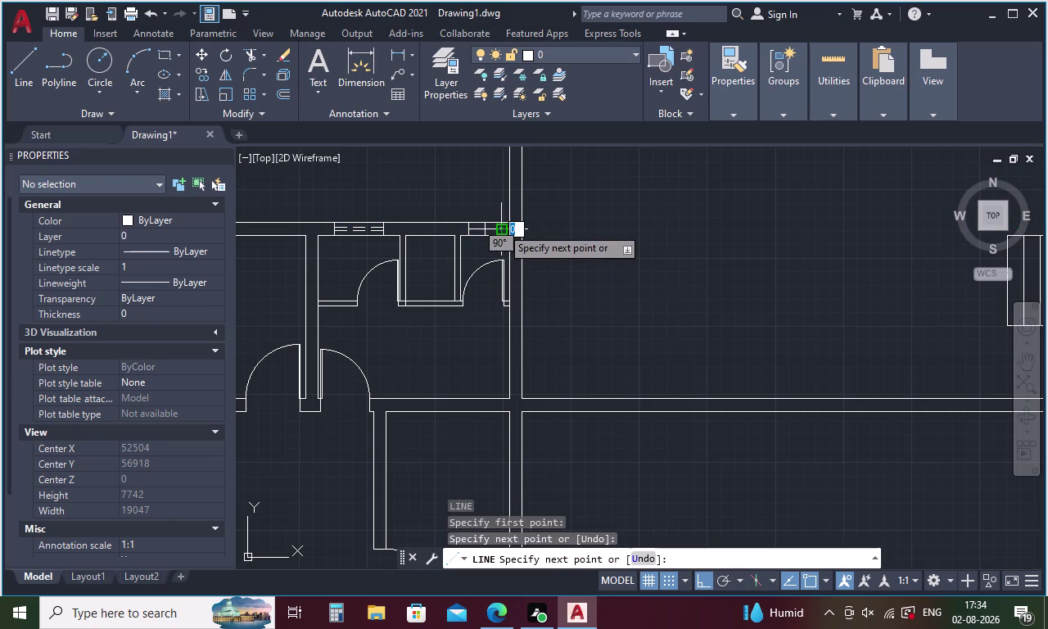
key(Escape)
Offset two window lines by 25.4 to form thin pane lines.
key(o)
key(Return)
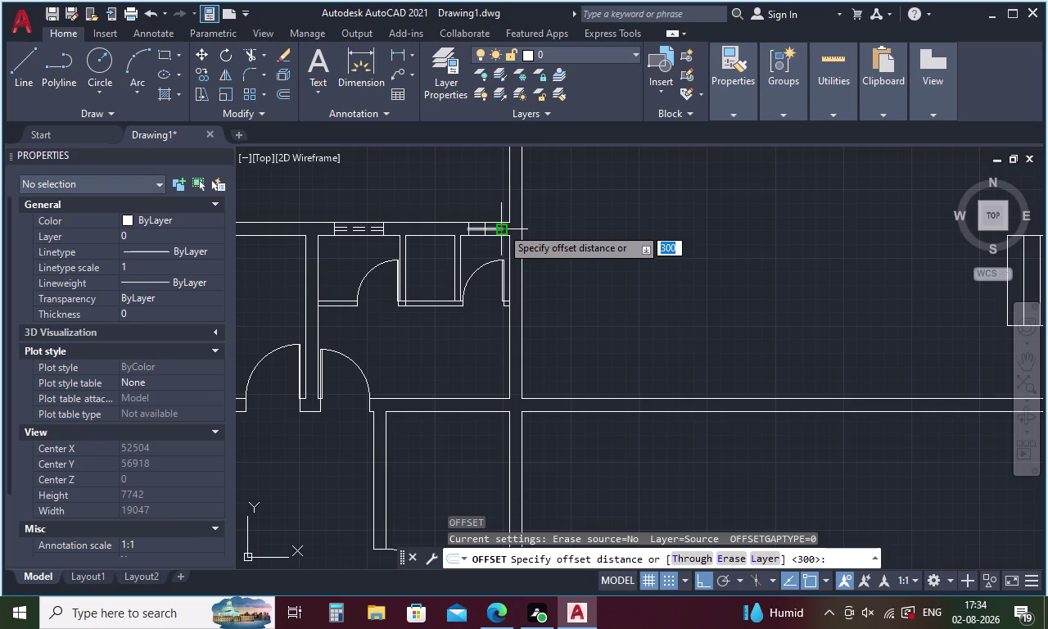
text(25.4)
key(space)
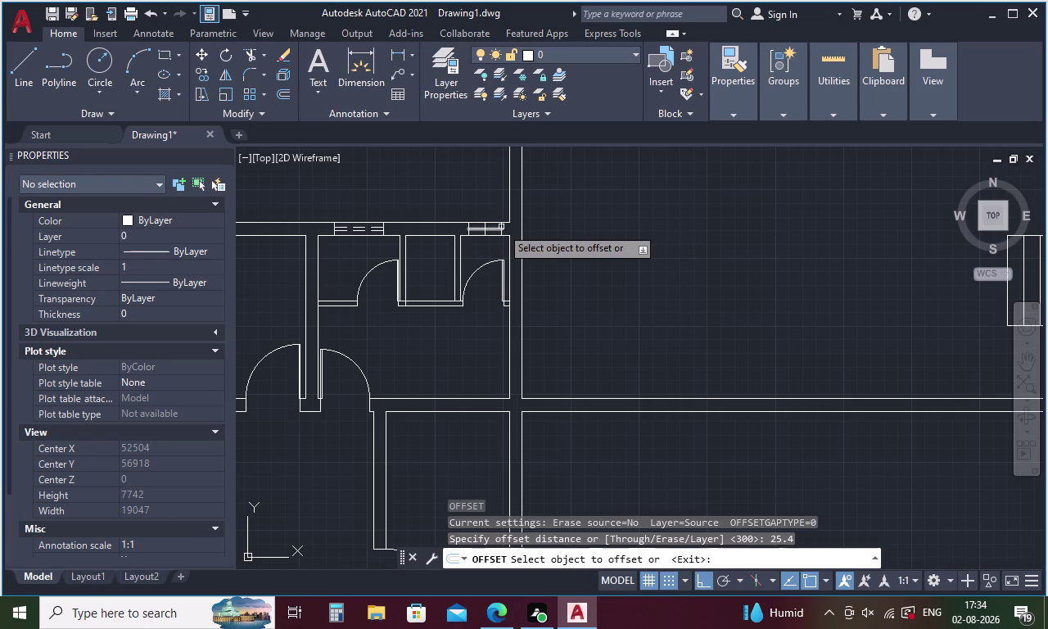
scroll(up, 3)
click(481, 245)
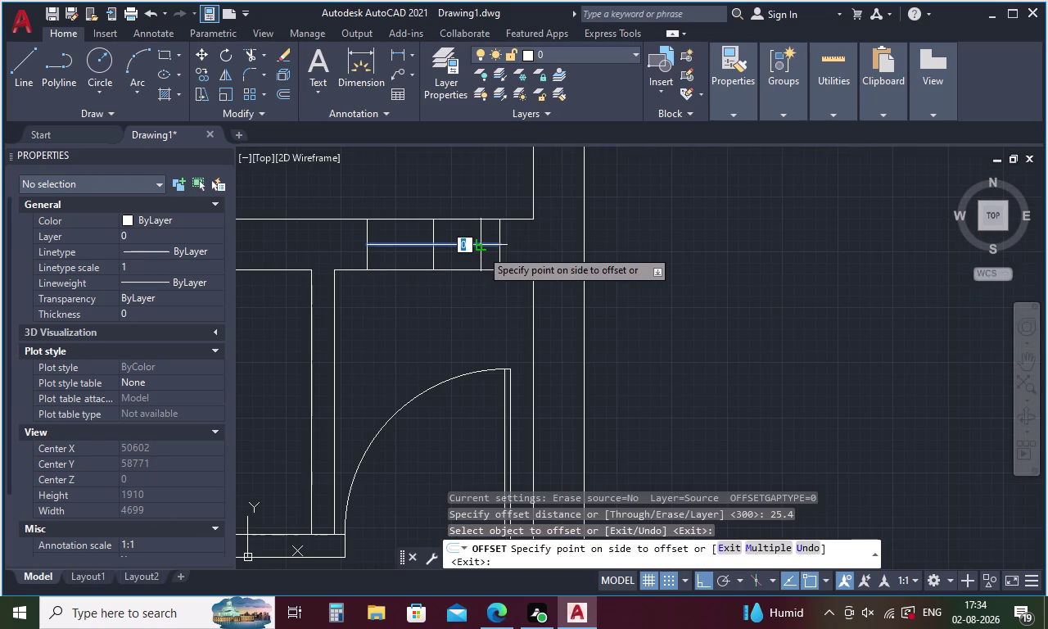
click(481, 258)
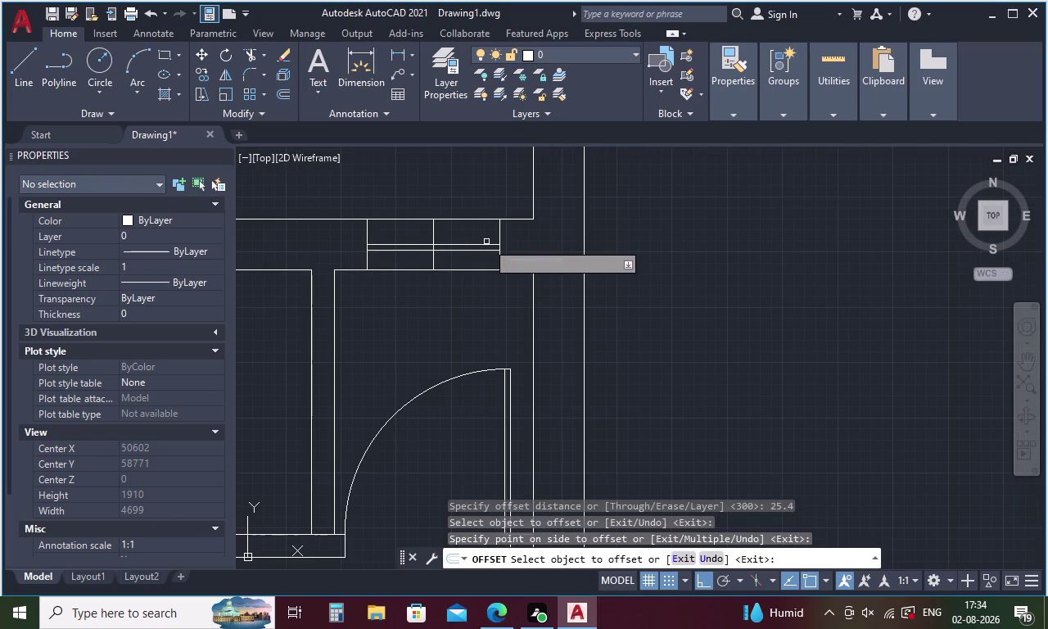
click(488, 243)
click(487, 230)
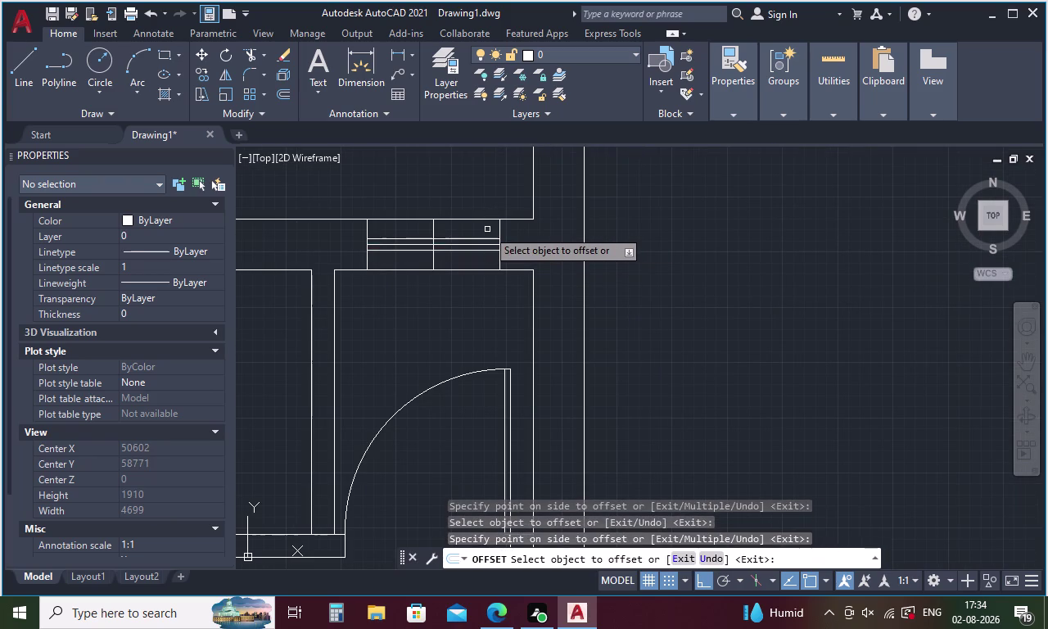
key(Escape)
Erase the extra middle pane line and a second extra window line.
click(473, 242)
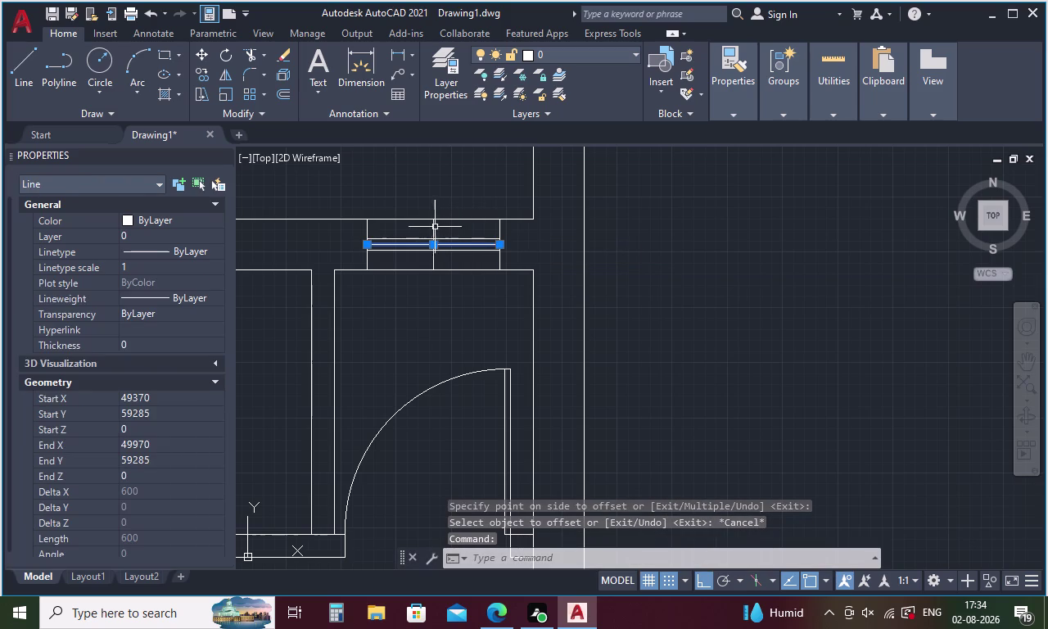
click(433, 227)
key(Delete)
scroll(down, 3)
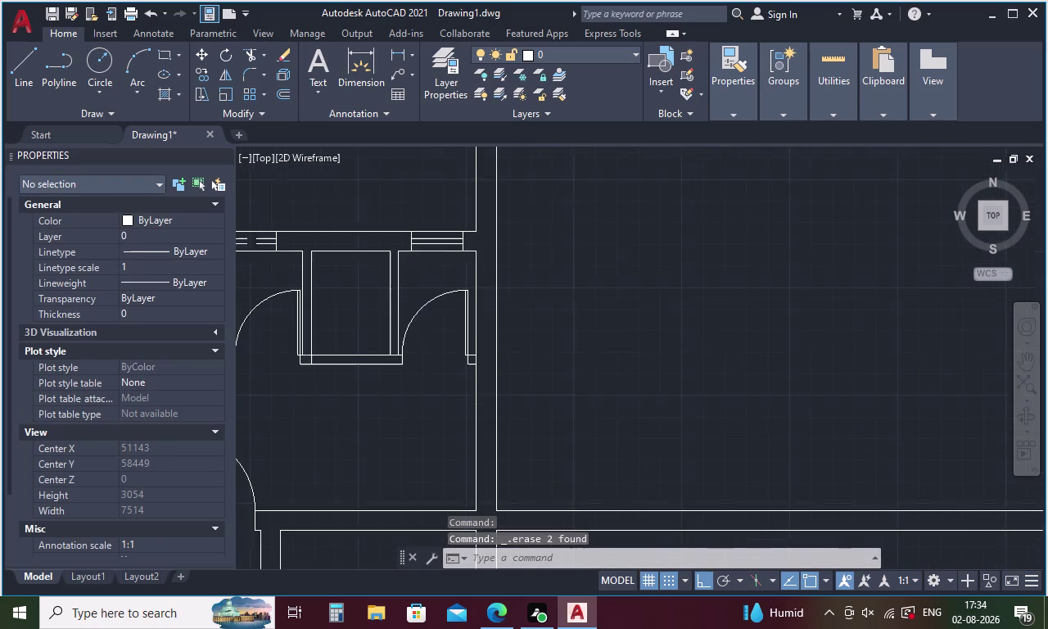
Use MATCHPROP to copy the first window's properties onto the nearby window lines.
text(MA)
key(Return)
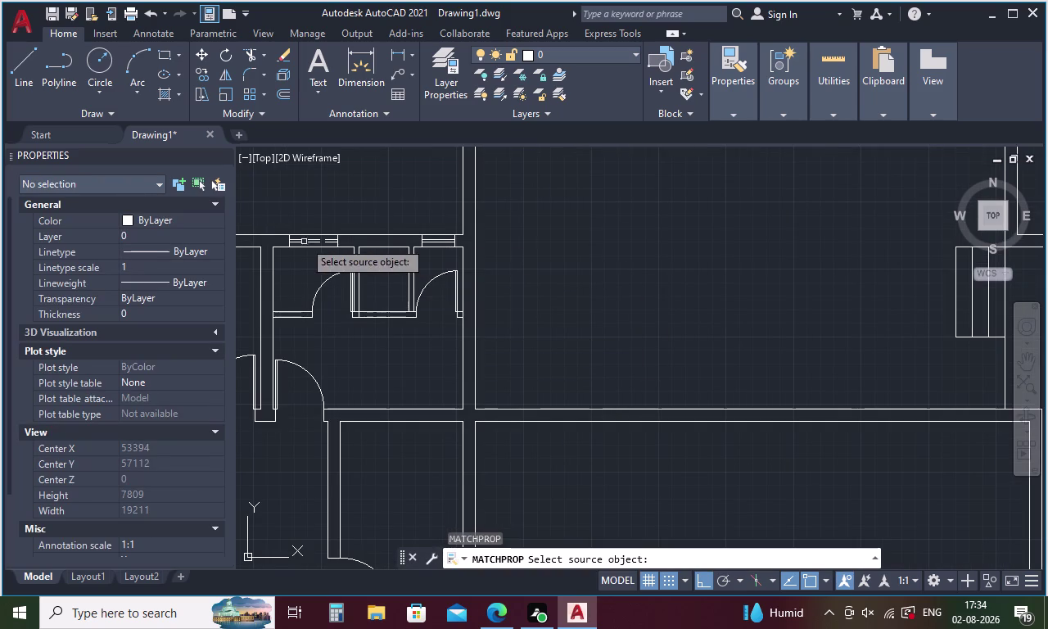
click(299, 240)
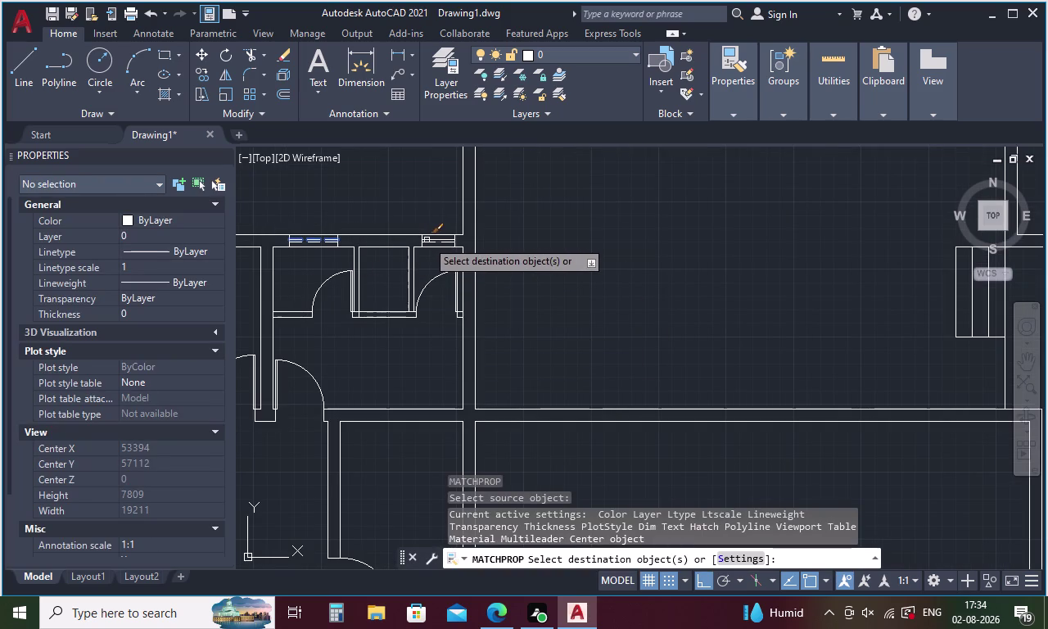
click(427, 239)
click(432, 240)
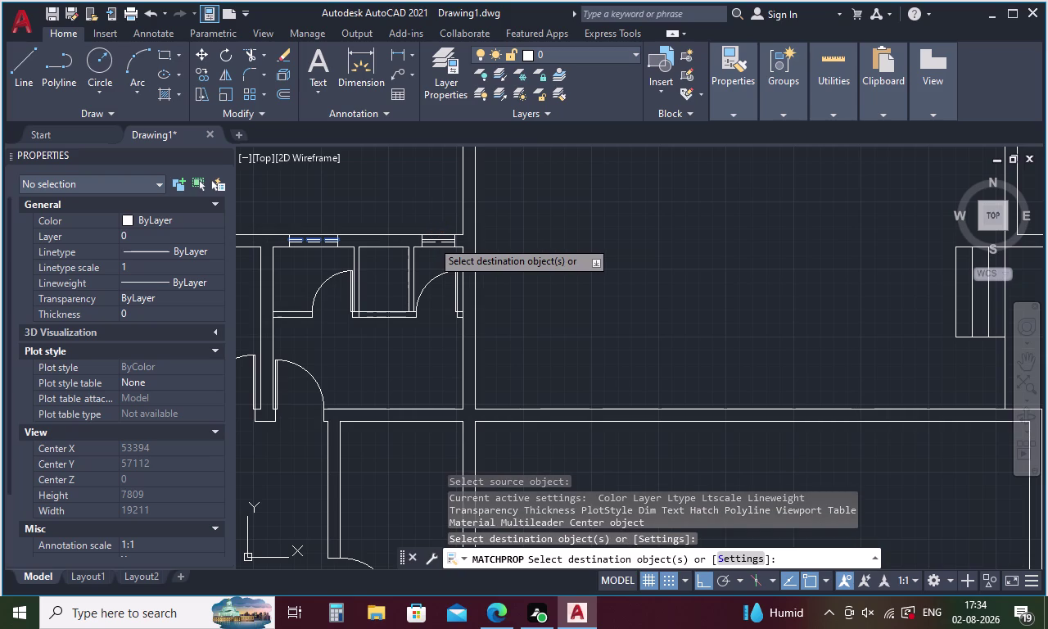
click(439, 240)
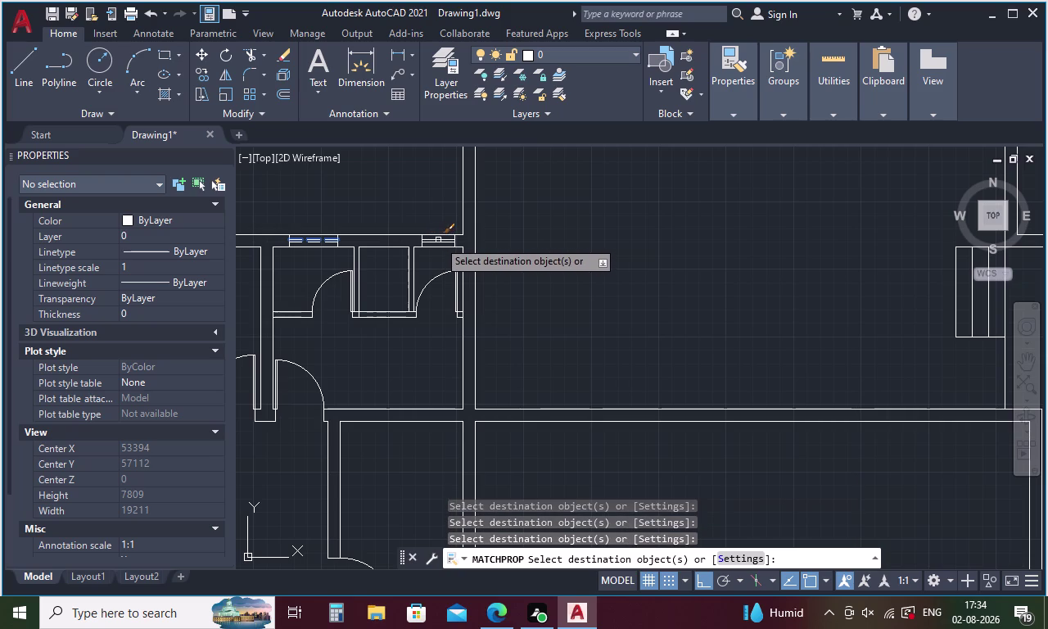
scroll(up, 3)
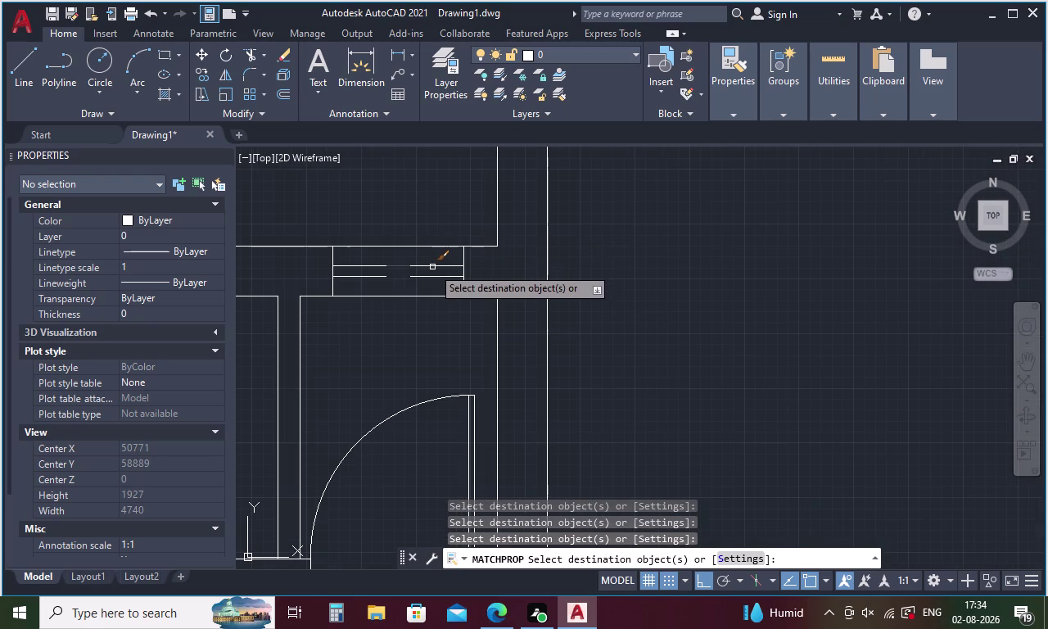
click(433, 267)
Pan across the floor plan to the remaining windows, then end Match Properties.
scroll(down, 3)
scroll(down, 3)
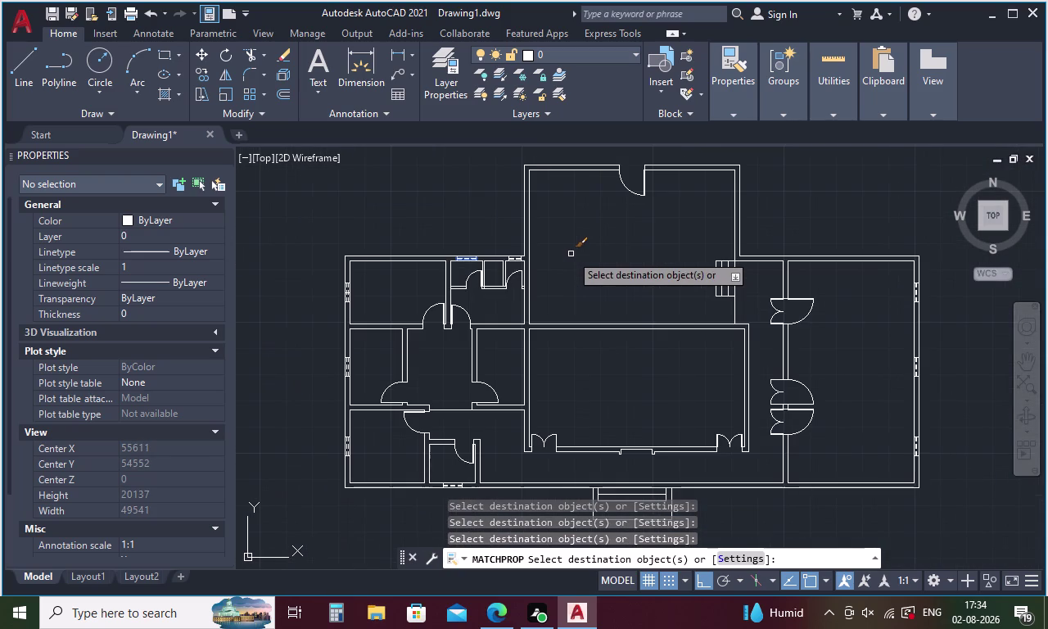
middle_drag(571, 254, 463, 244)
scroll(down, 3)
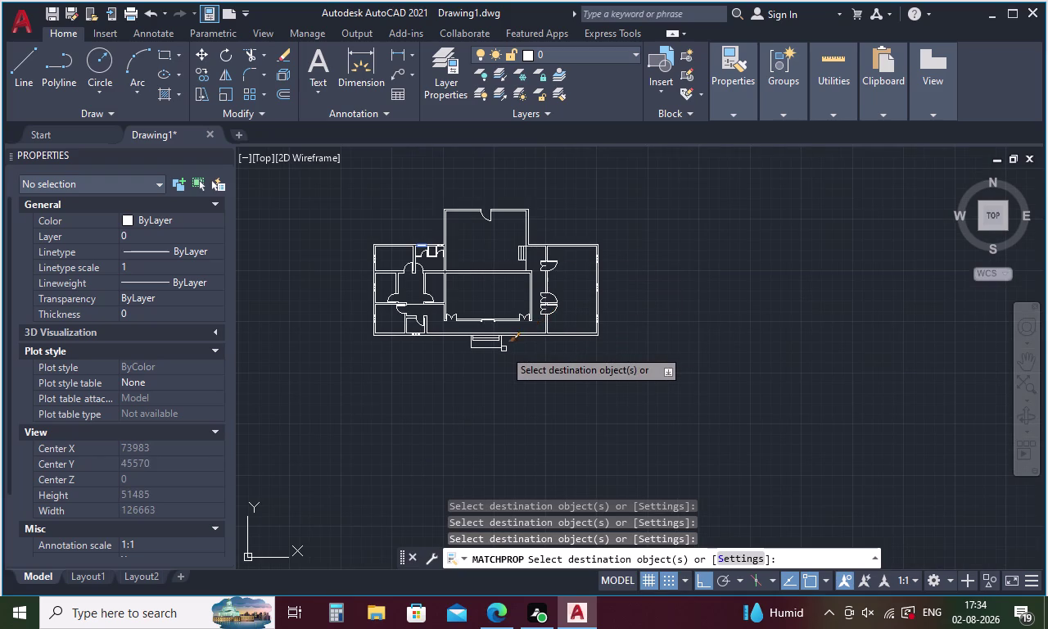
scroll(up, 3)
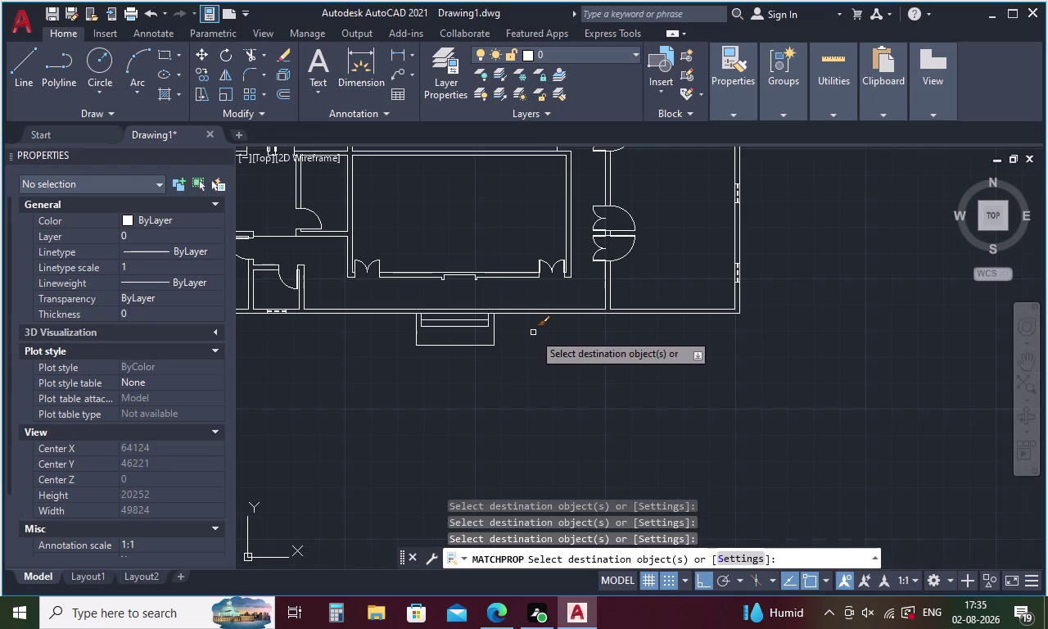
middle_drag(473, 234, 474, 237)
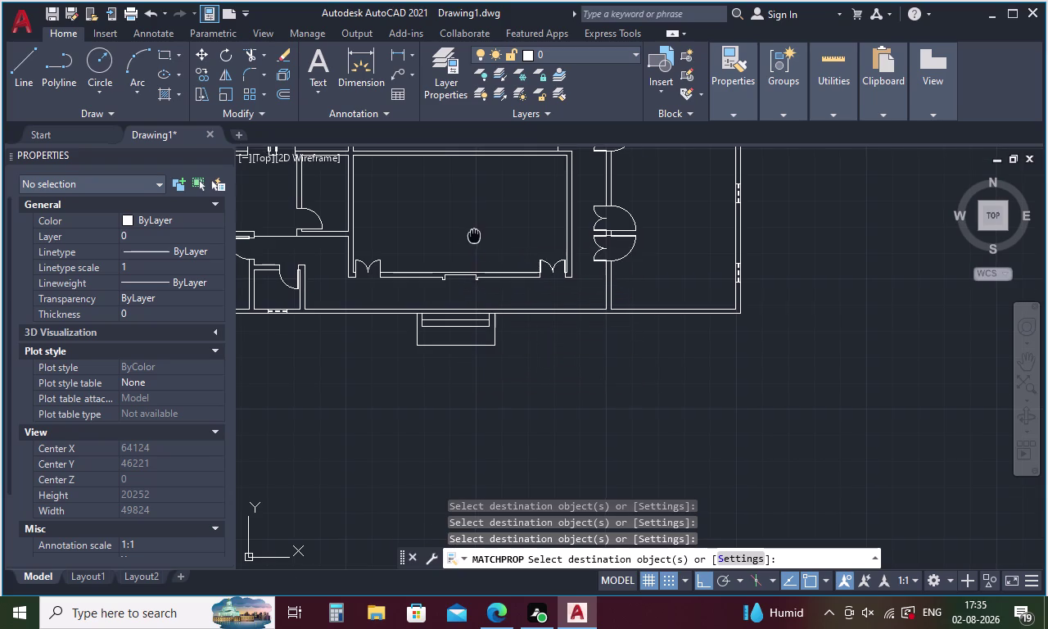
middle_drag(474, 237, 497, 443)
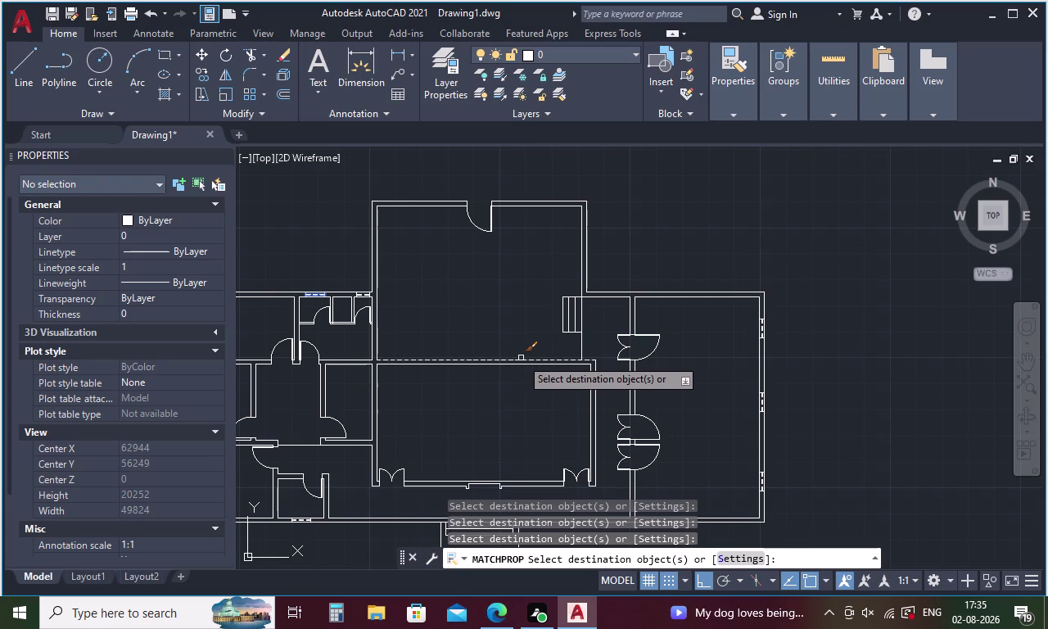
key(Escape)
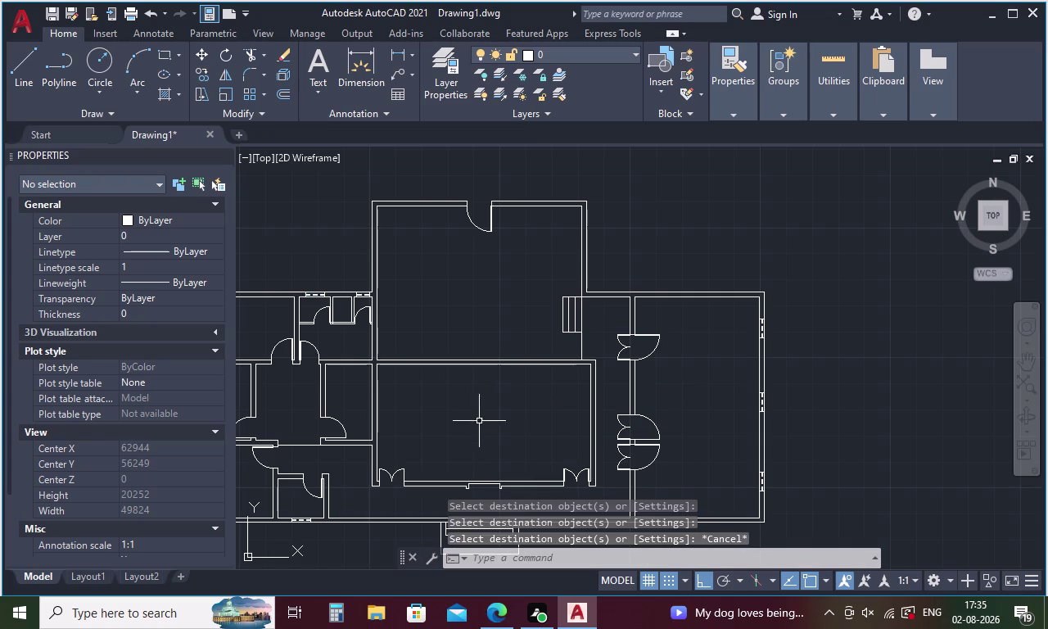
key(l)
key(Return)
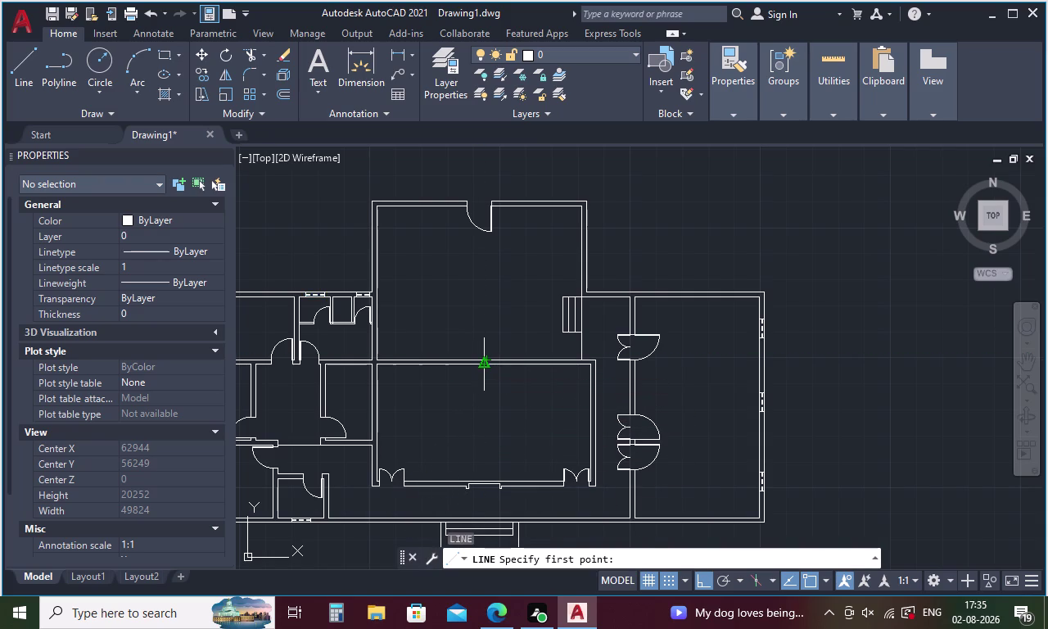
Draw a short line across the wall thickness.
click(483, 367)
scroll(up, 3)
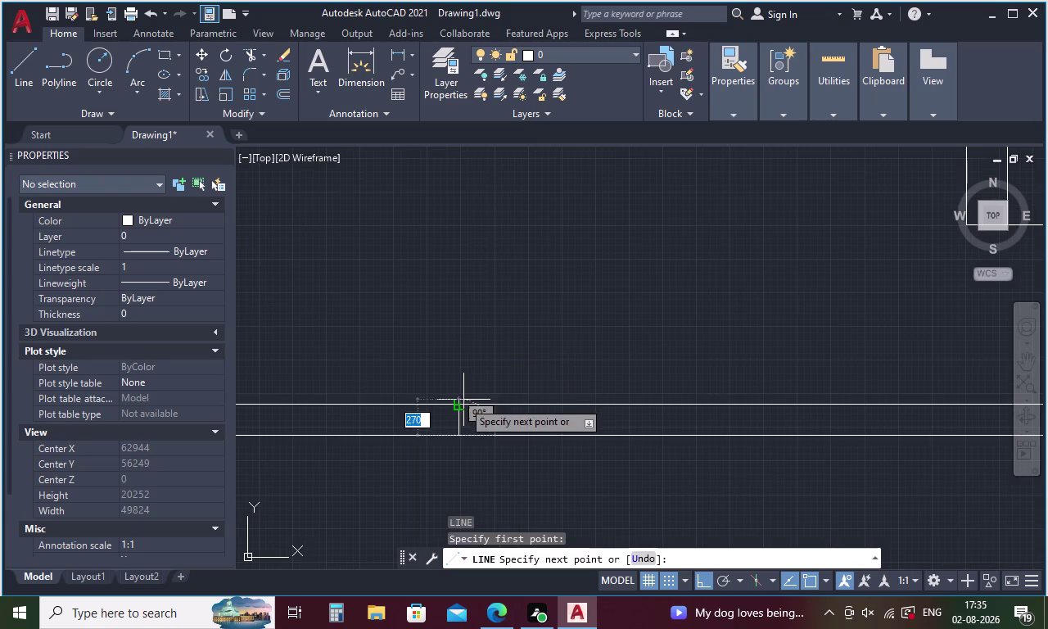
click(461, 405)
key(Escape)
Offset the short wall line 750 to the right and 750 to the left.
key(o)
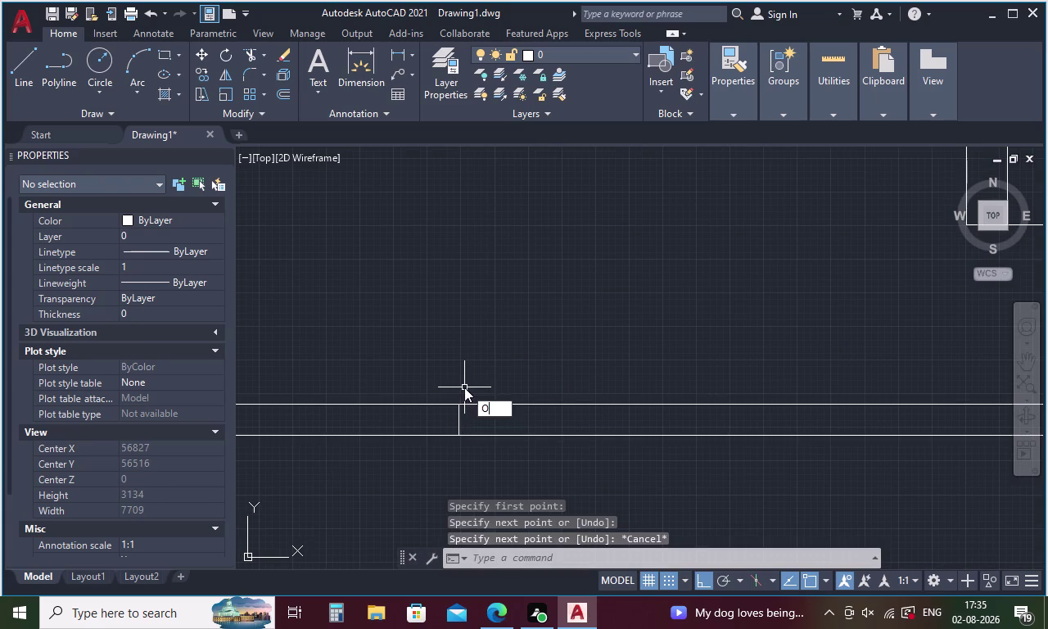
key(Return)
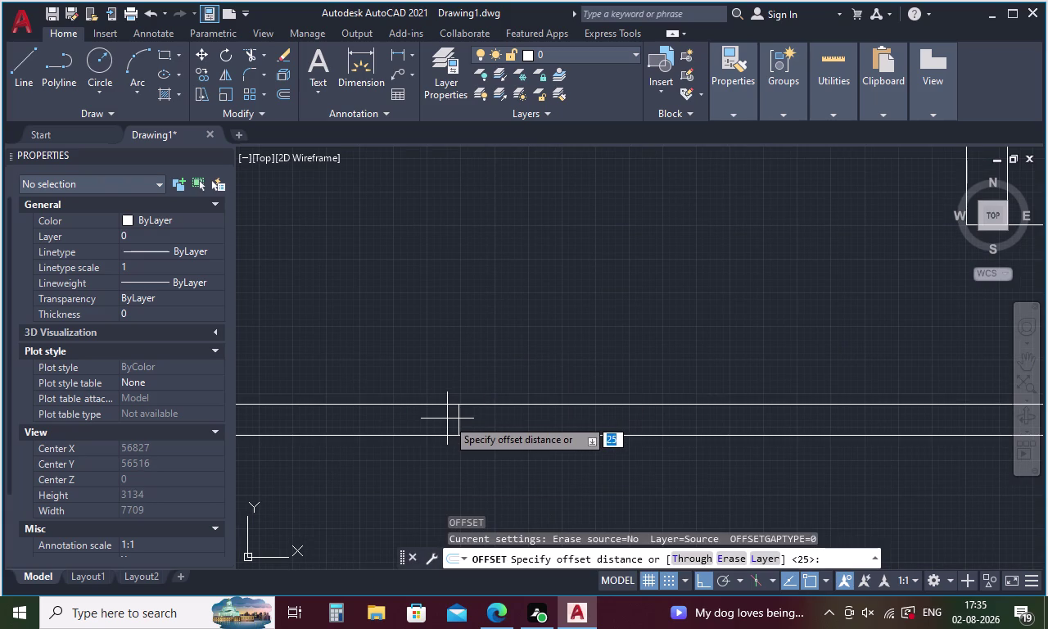
key(6)
key(BackSpace)
text(750)
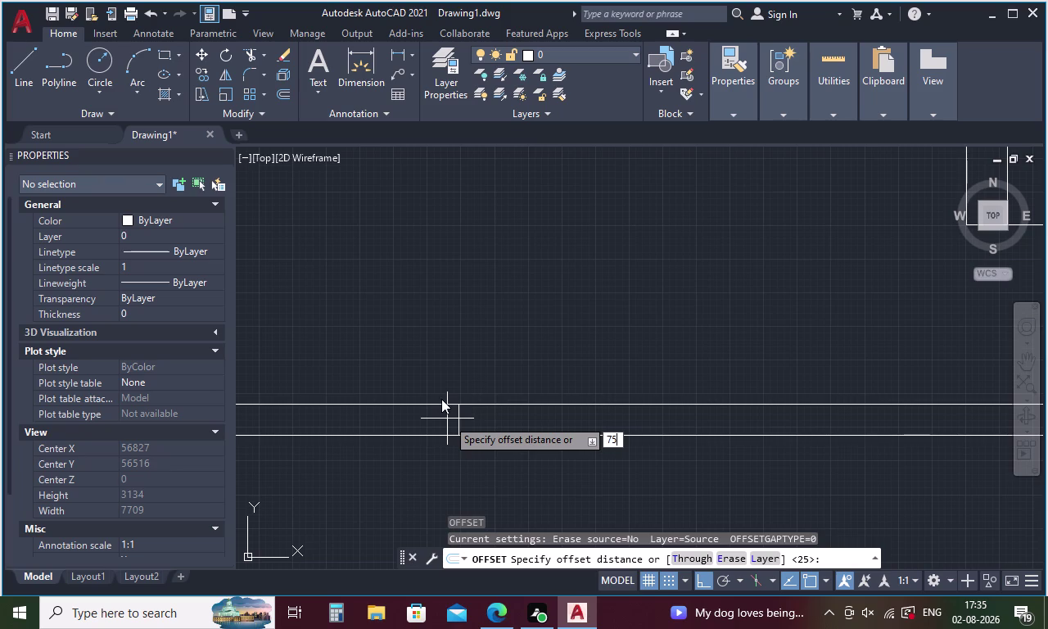
key(space)
click(460, 412)
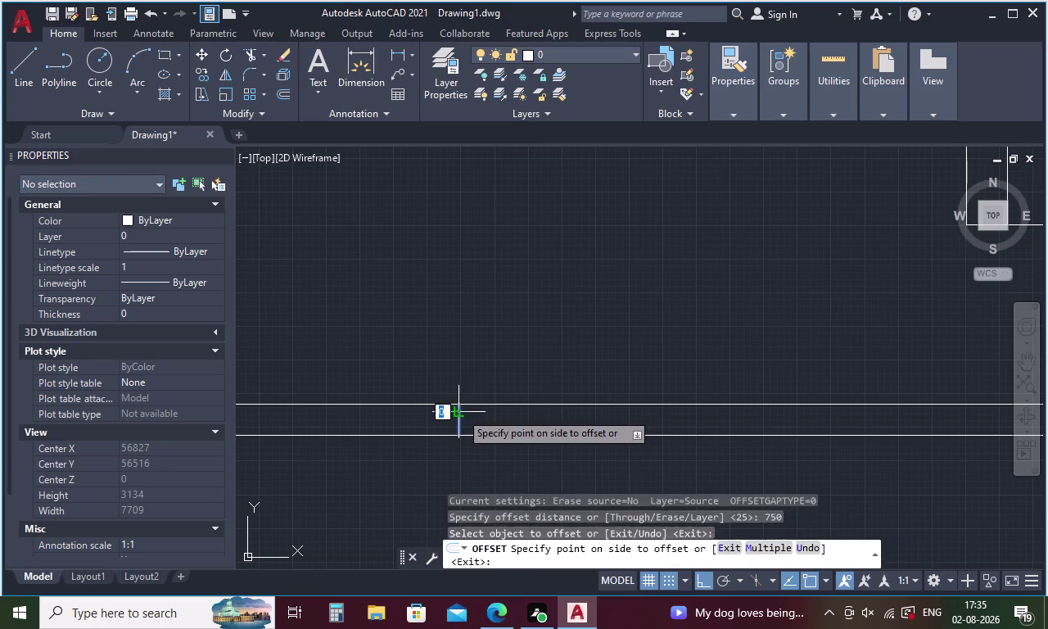
click(533, 411)
key(space)
key(space)
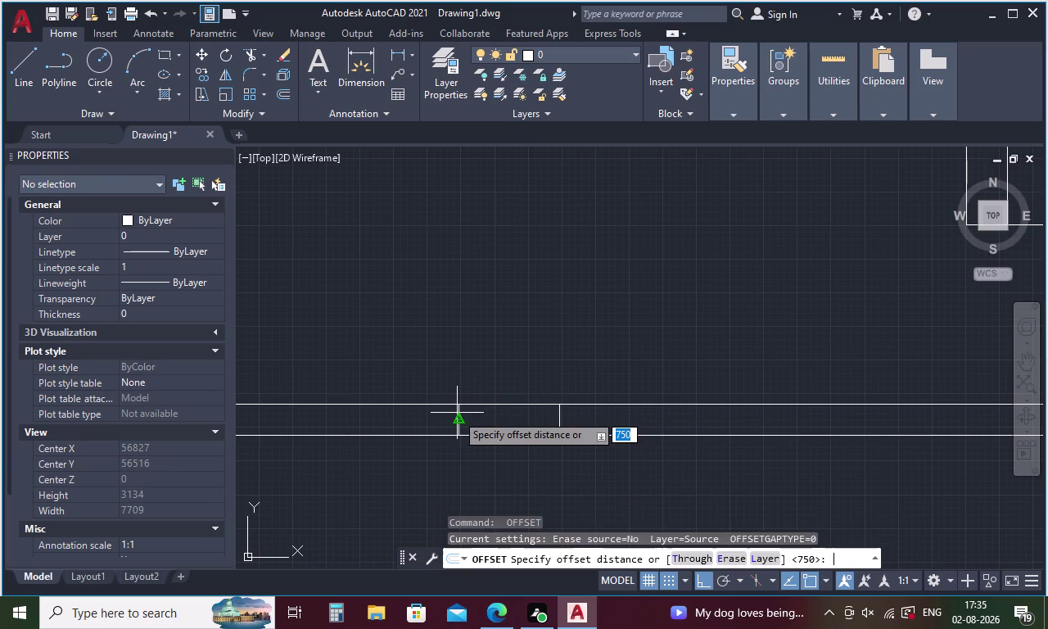
key(space)
click(460, 413)
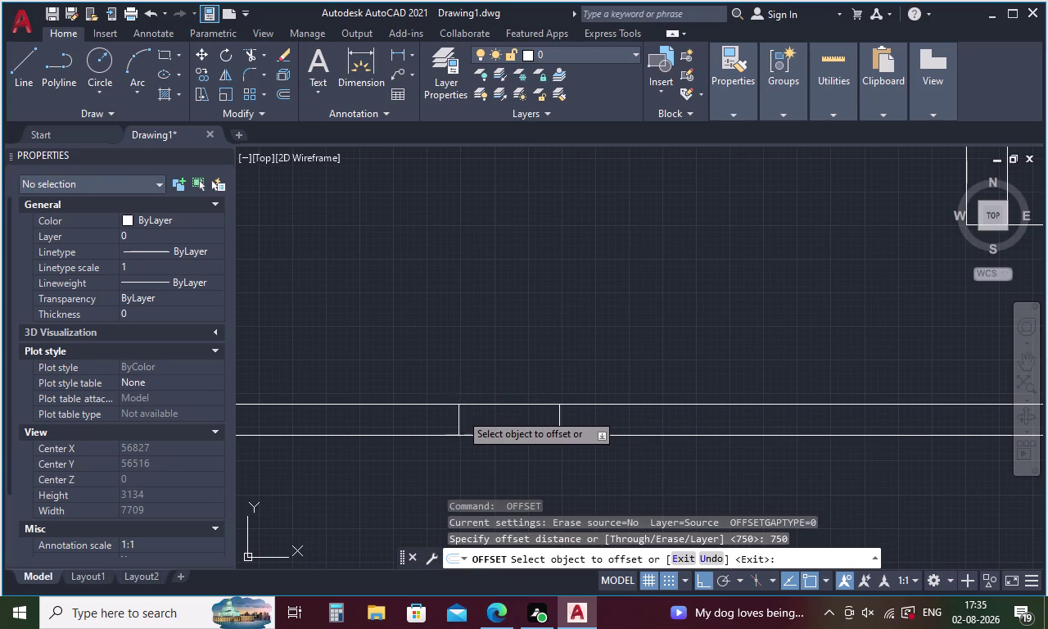
click(418, 420)
key(Escape)
Draw a horizontal line spanning from the left short line to the right one.
key(l)
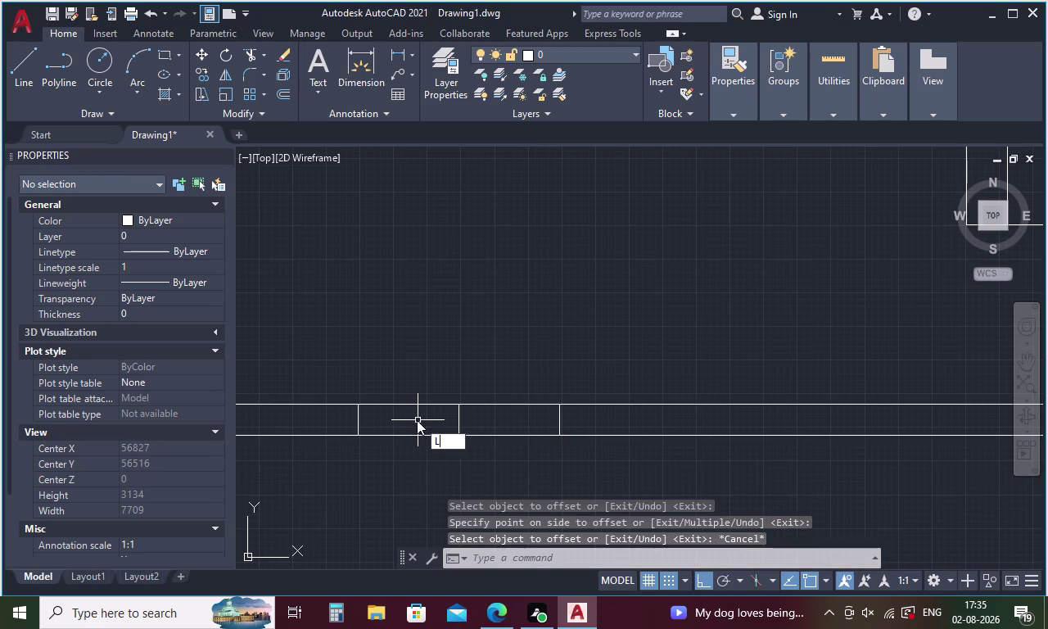
key(Return)
click(359, 418)
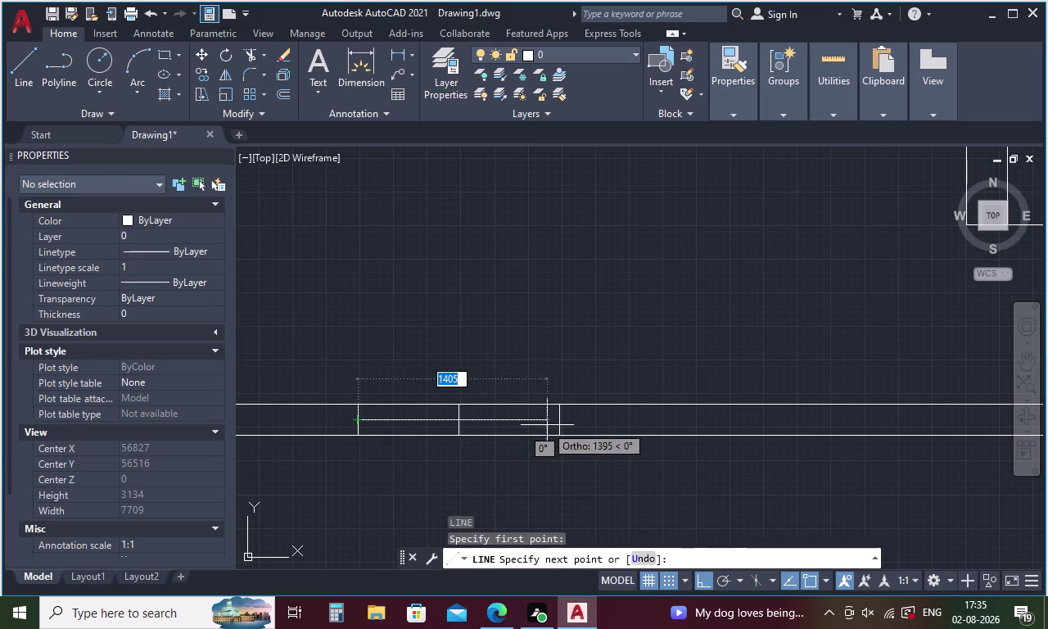
click(555, 423)
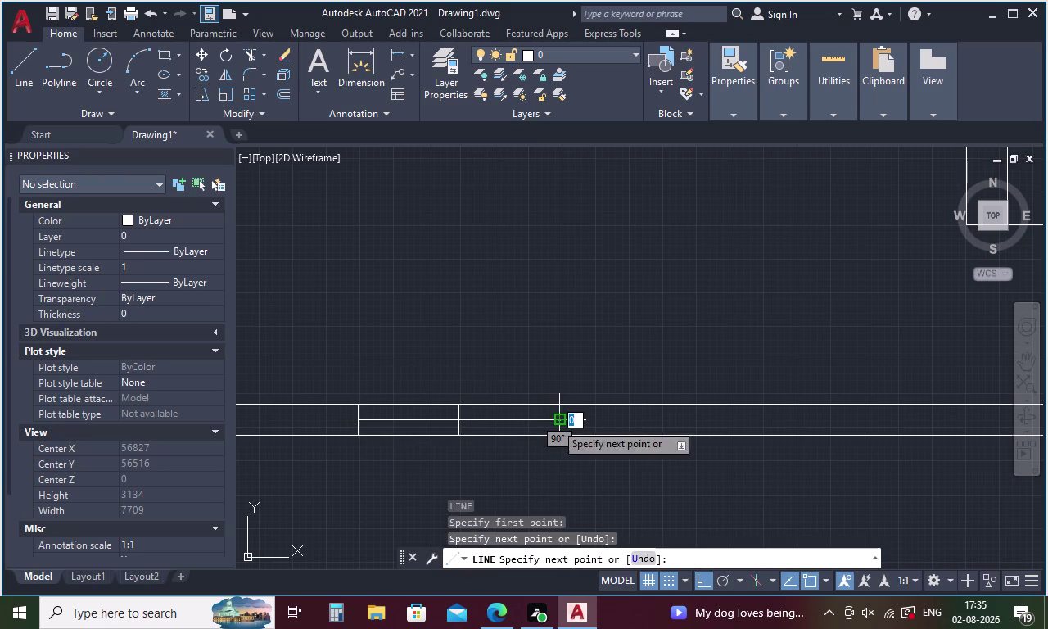
key(Escape)
Offset the horizontal line 25.4 to each side to form thin pane lines.
key(o)
key(Return)
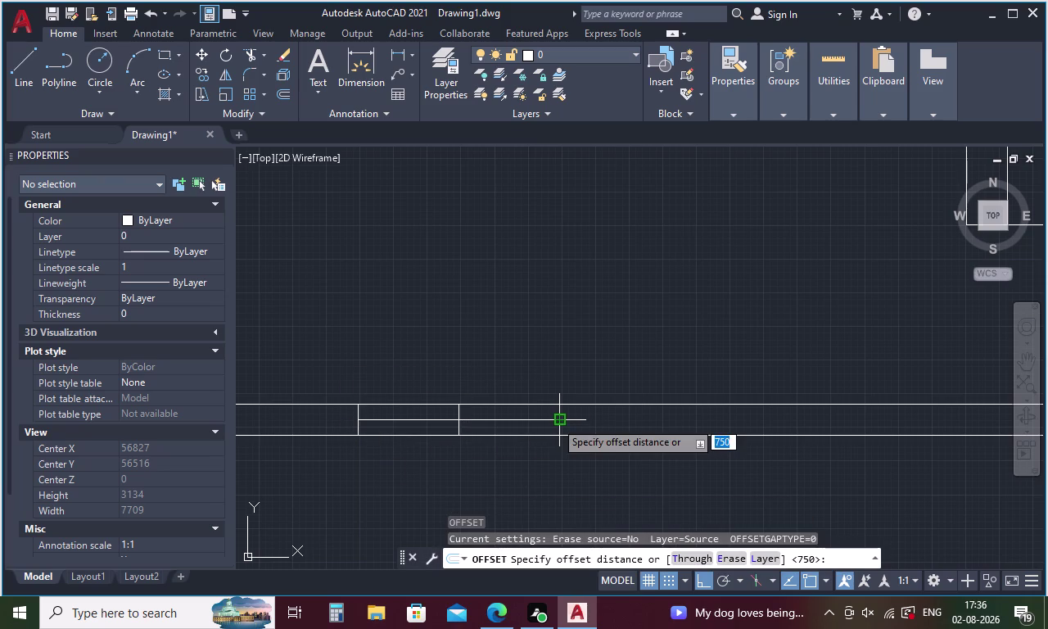
key(2)
text(5)
text(.)
text(4)
key(space)
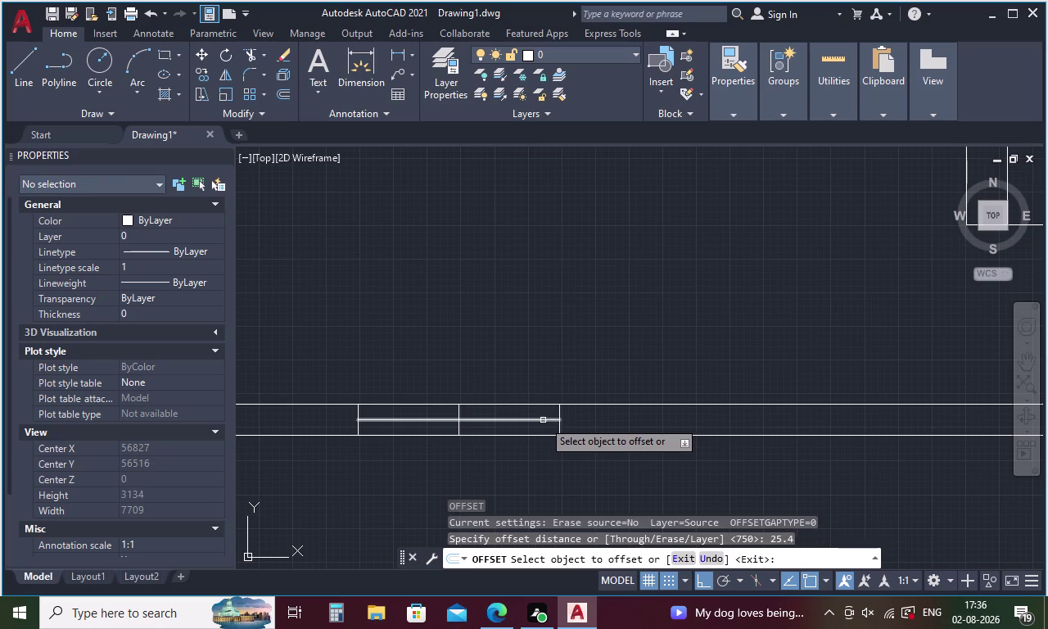
click(541, 418)
click(540, 412)
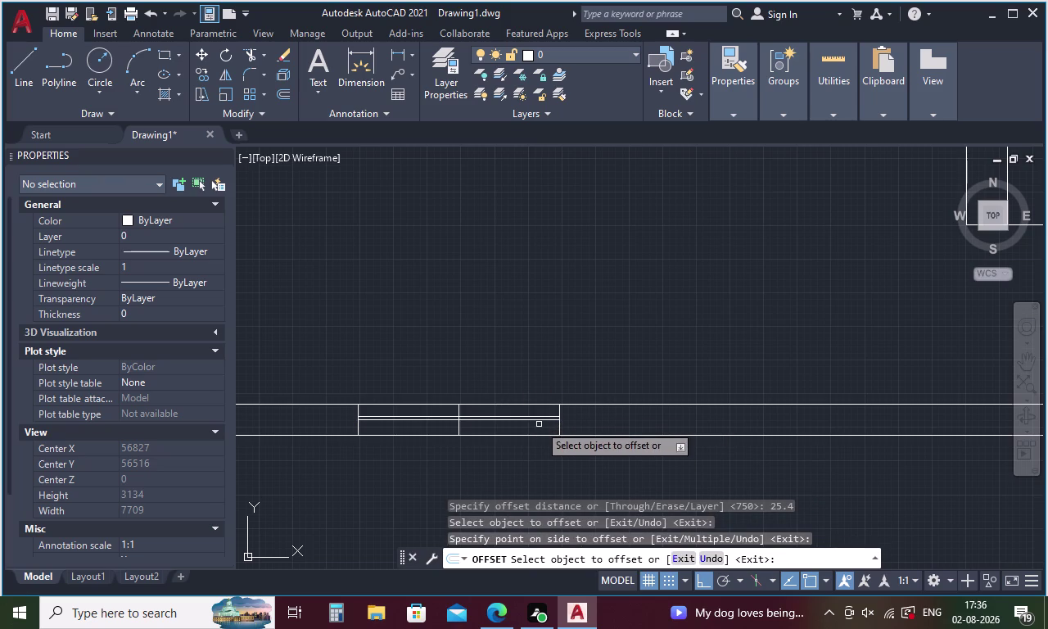
click(542, 421)
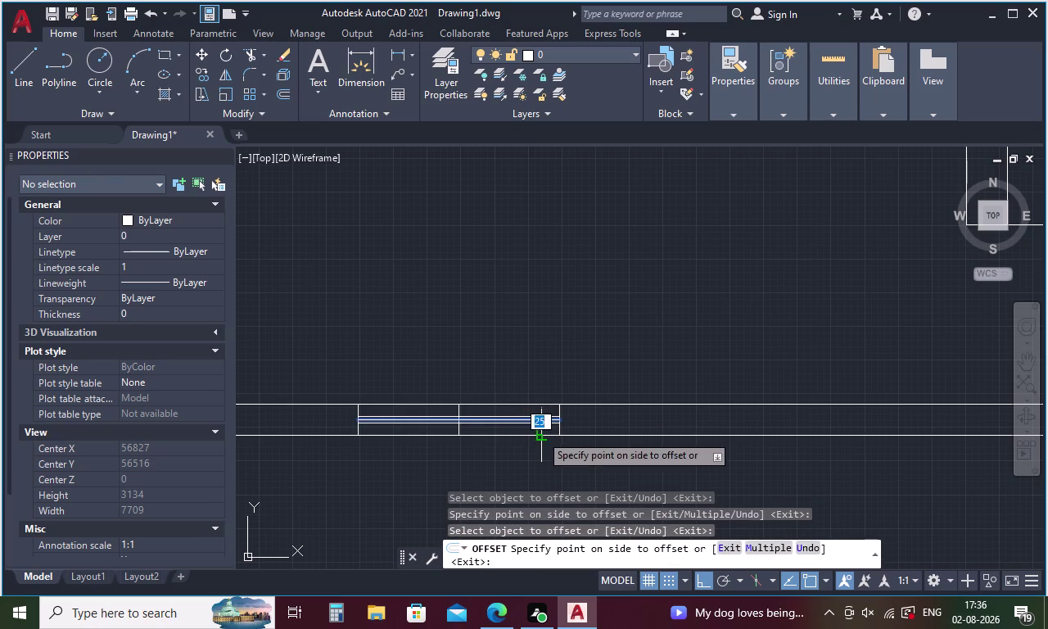
click(541, 434)
key(Escape)
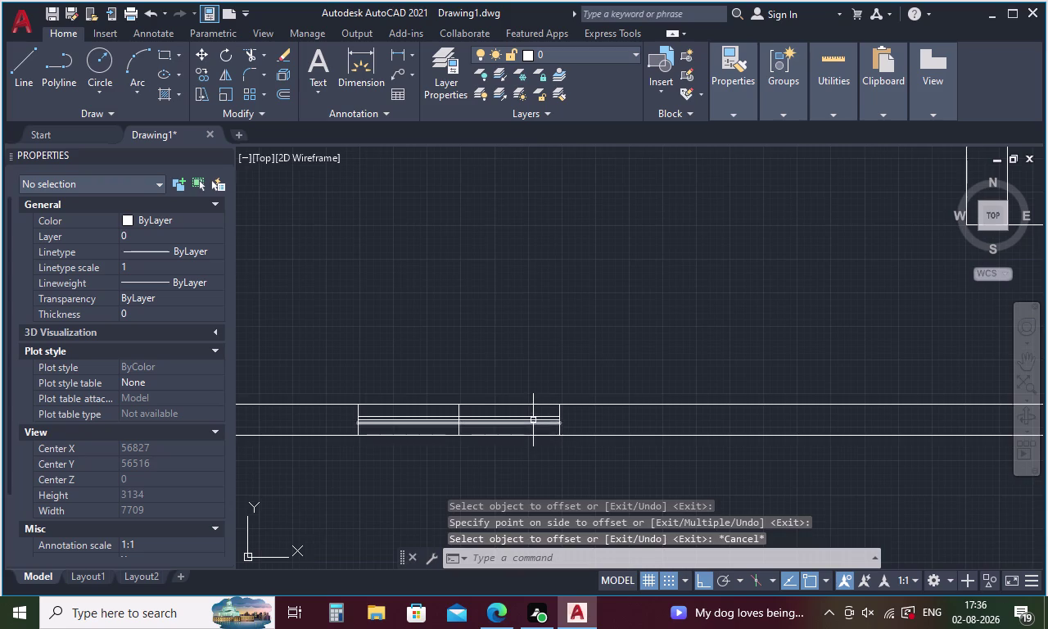
Select the middle horizontal line in the wall and delete it.
scroll(up, 3)
click(530, 421)
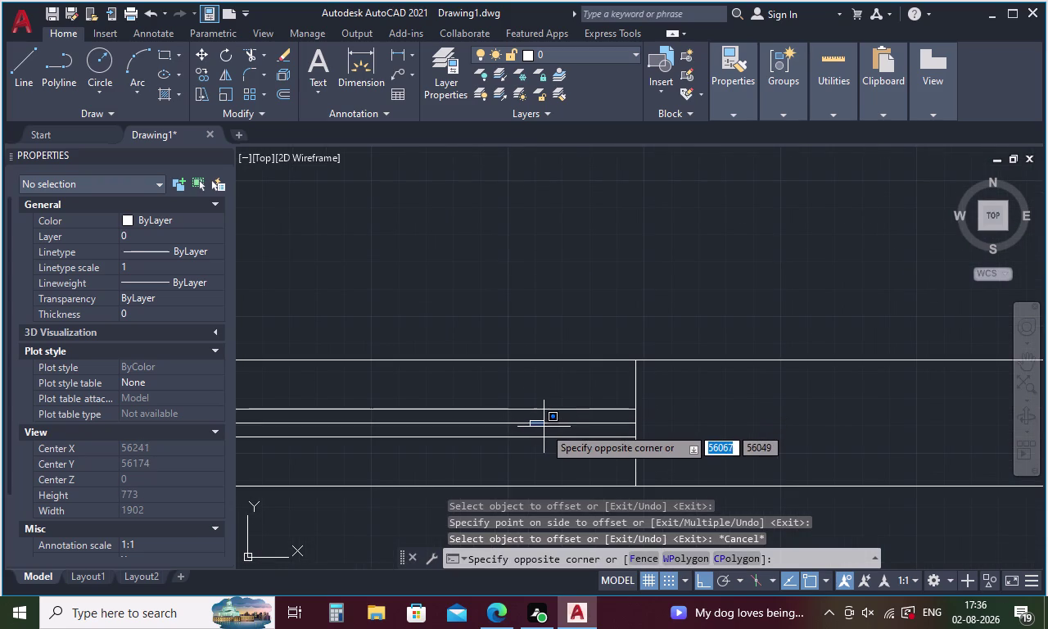
click(547, 423)
click(547, 423)
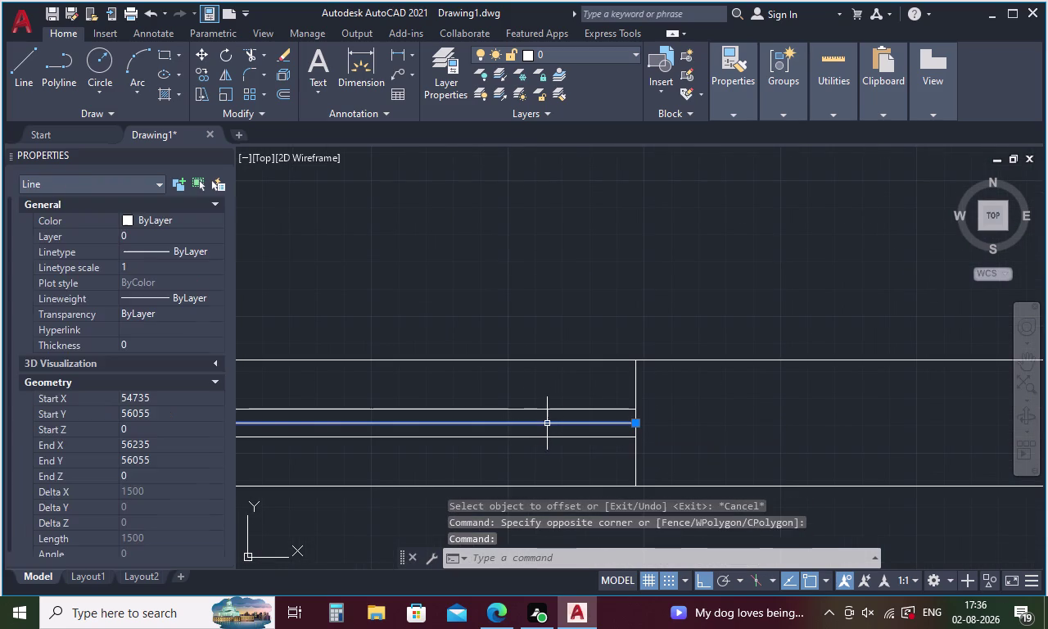
key(Delete)
scroll(down, 3)
Draw a 230-long vertical line across the wall, tracked 700 from the wall corner.
middle_drag(565, 419, 957, 399)
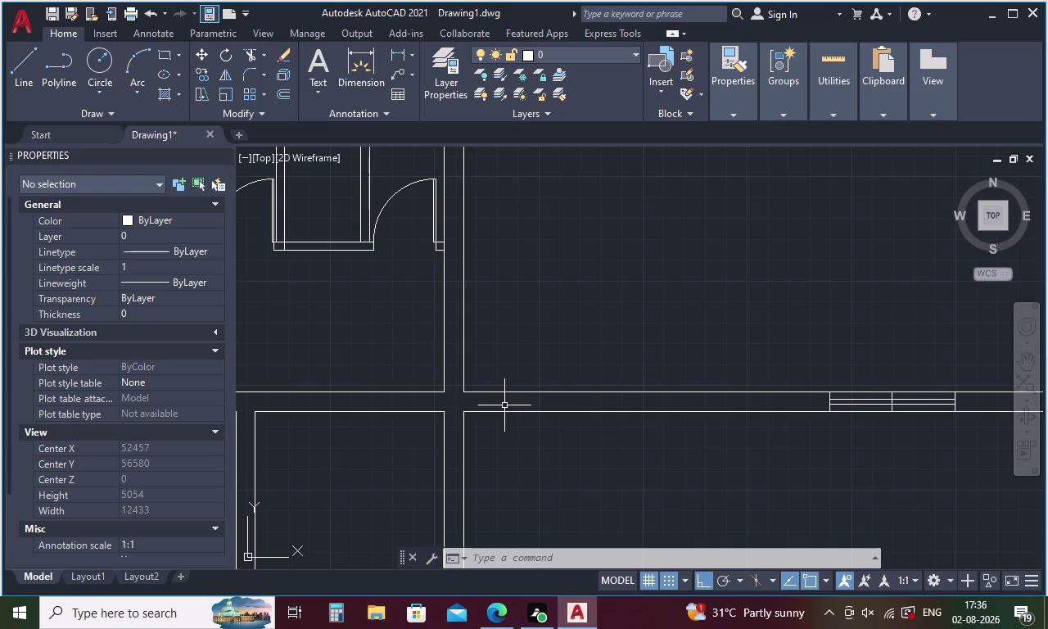
key(l)
key(Return)
key(t)
key(k)
key(Return)
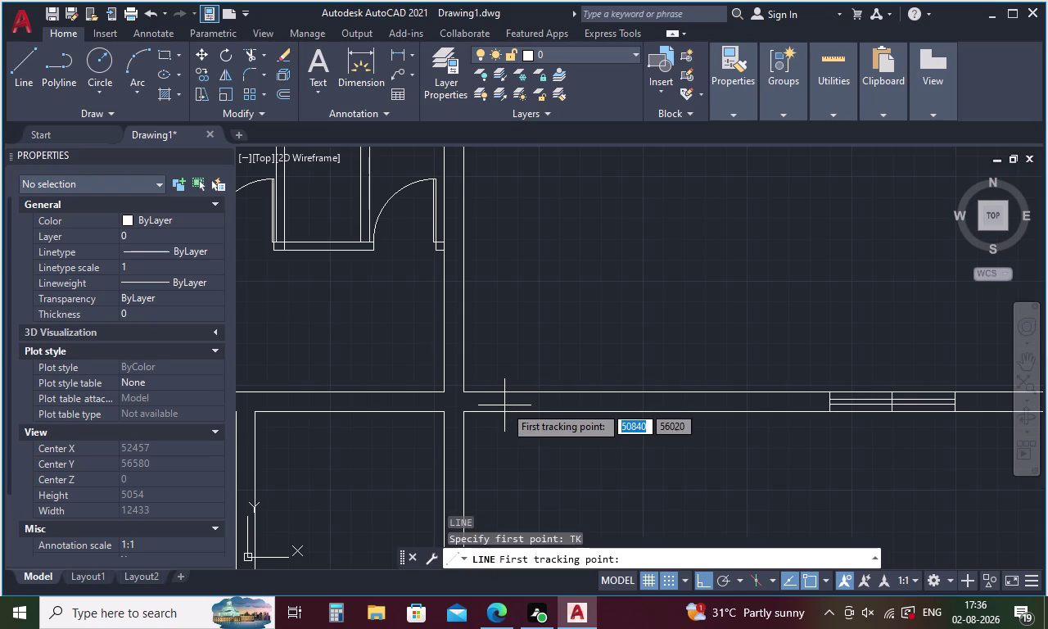
click(462, 393)
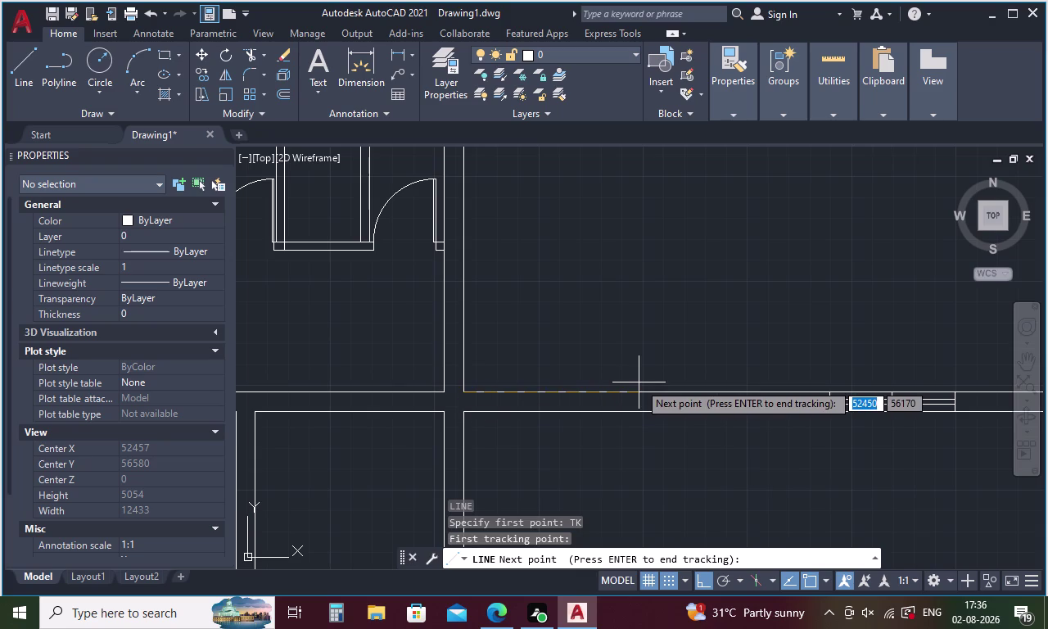
key(7)
text(00)
key(space)
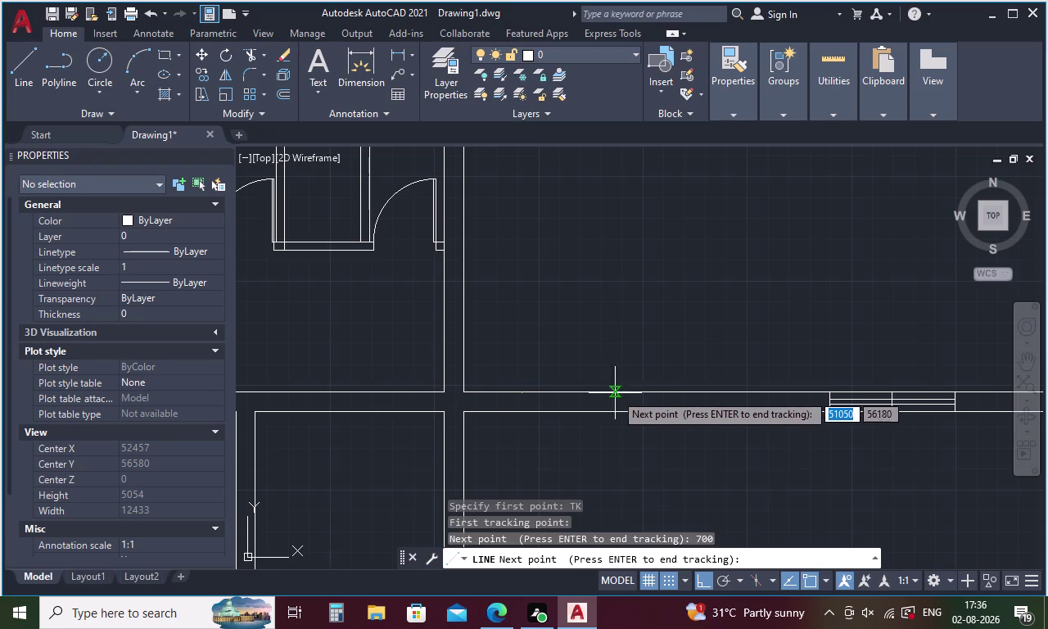
key(space)
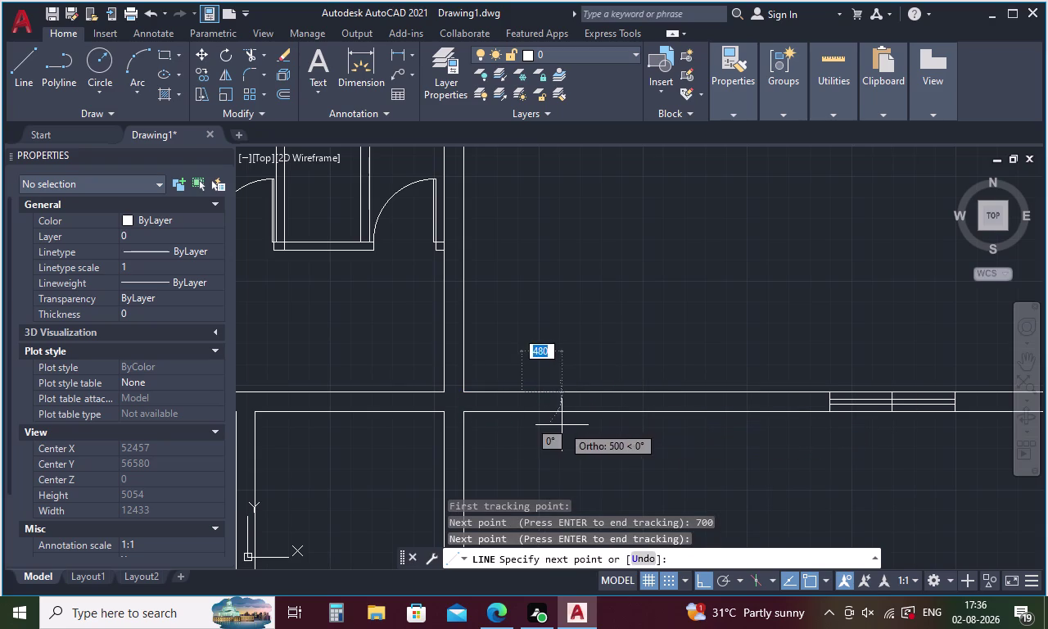
click(521, 410)
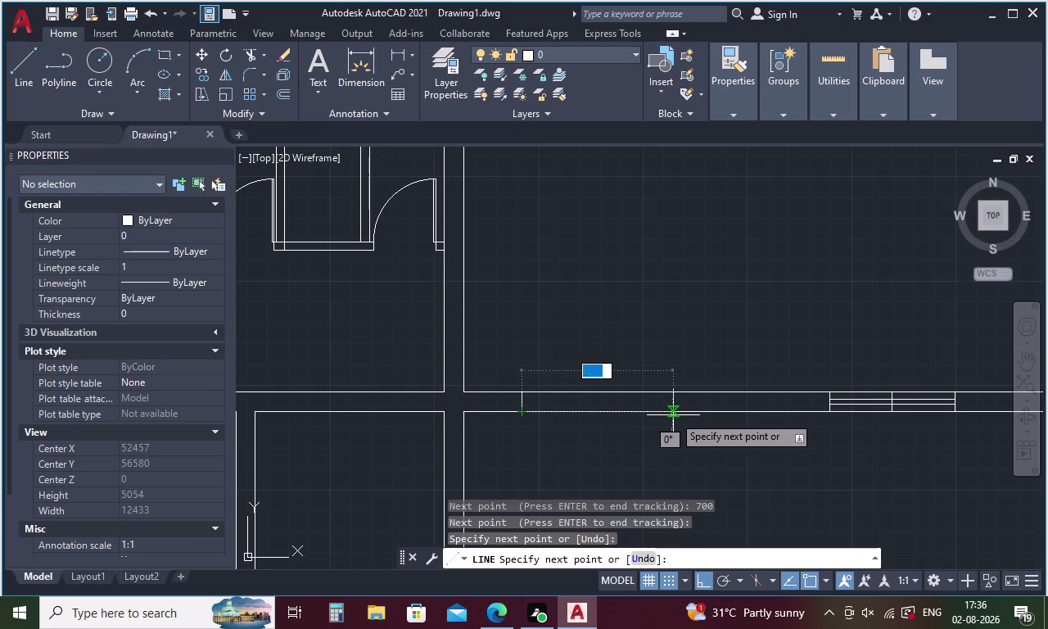
key(Escape)
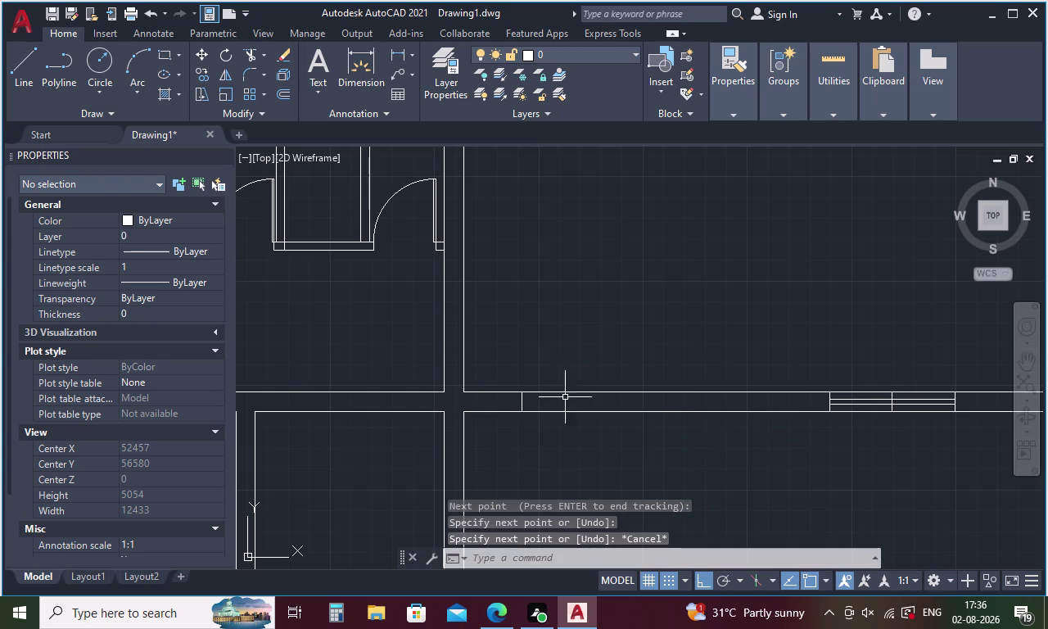
Select the new short line and start the MI mirror command.
click(520, 398)
text(MI)
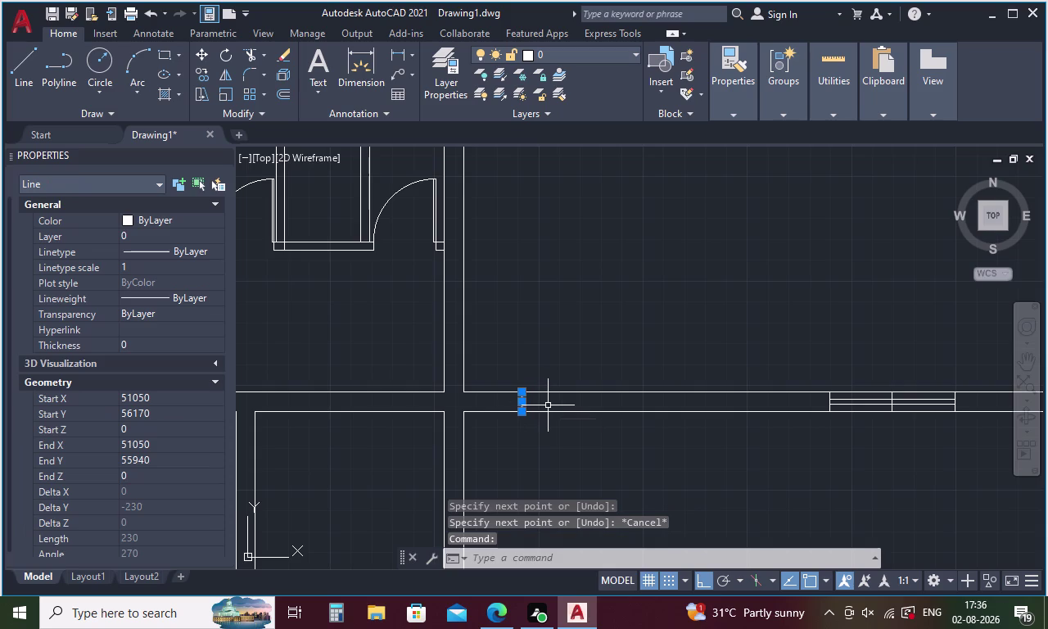
key(Return)
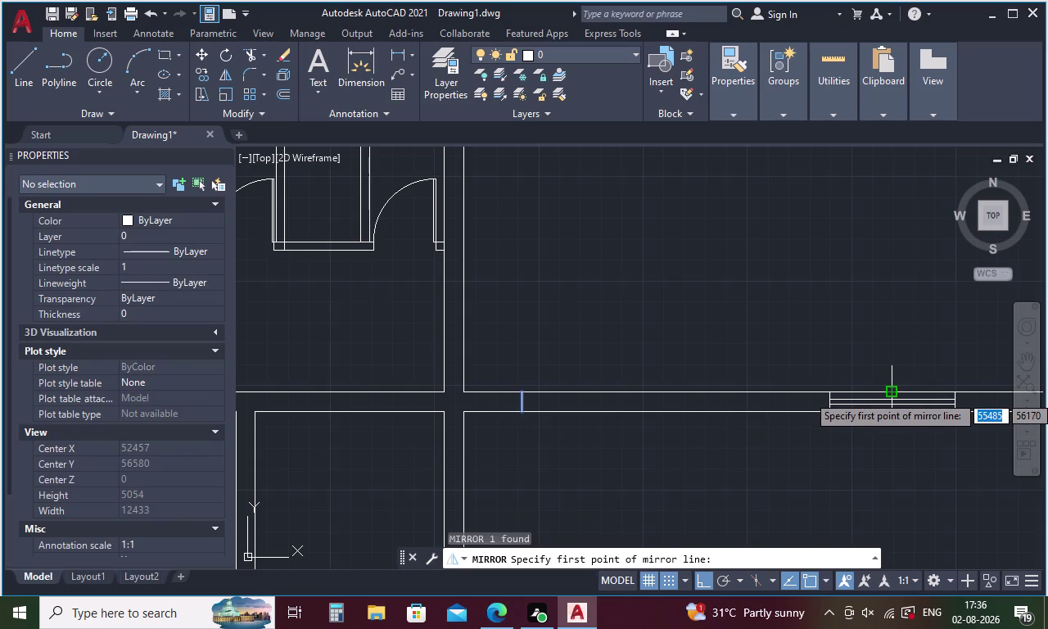
Pick a trial mirror axis through the window centre, then cancel and pan along the wall.
click(889, 395)
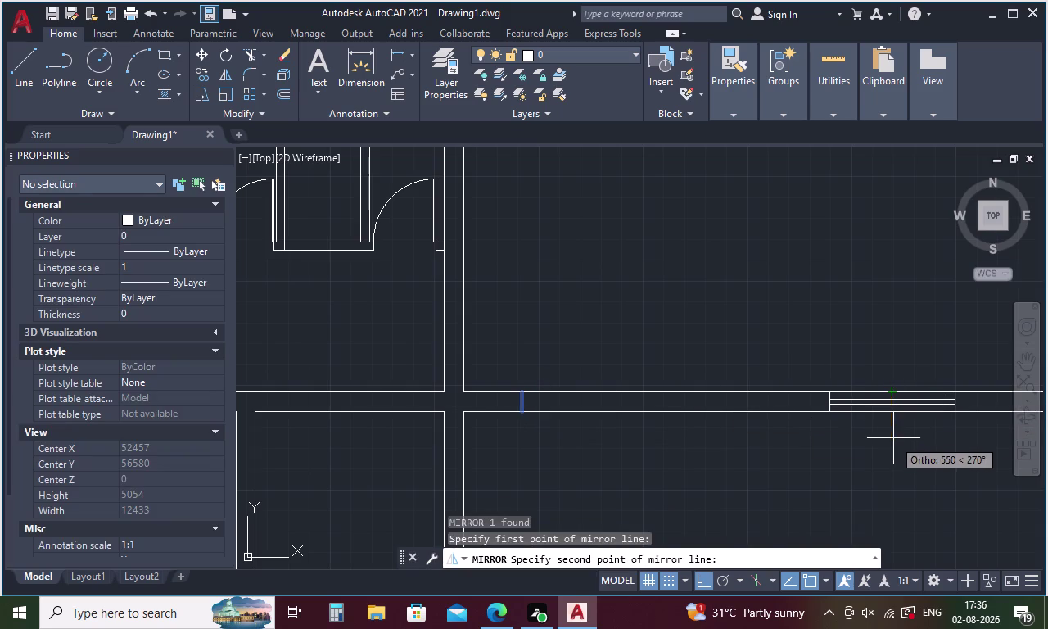
click(893, 452)
key(Escape)
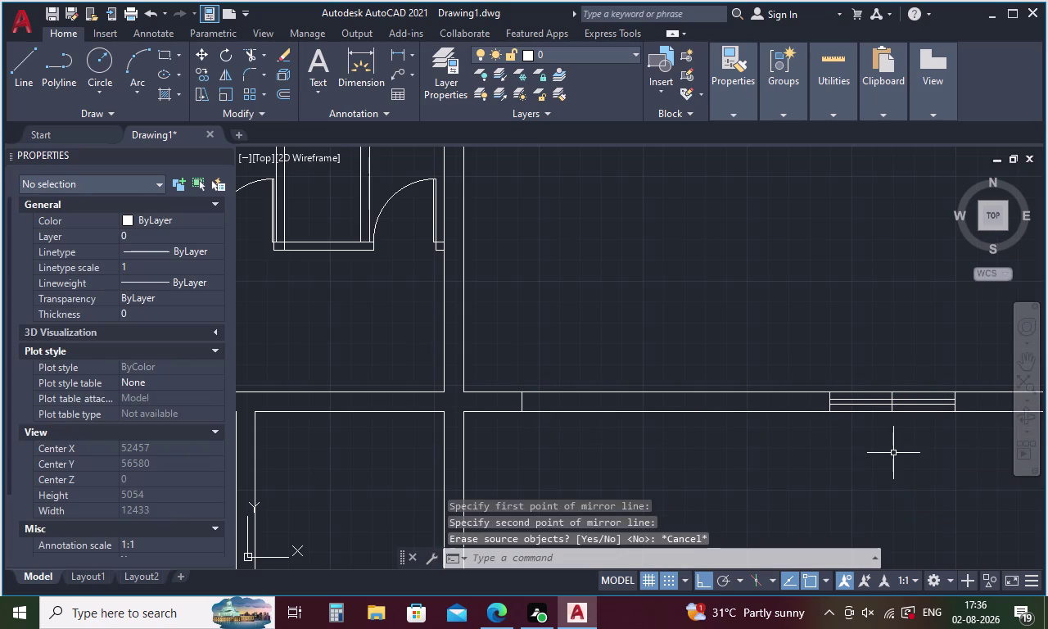
middle_drag(894, 453, 641, 428)
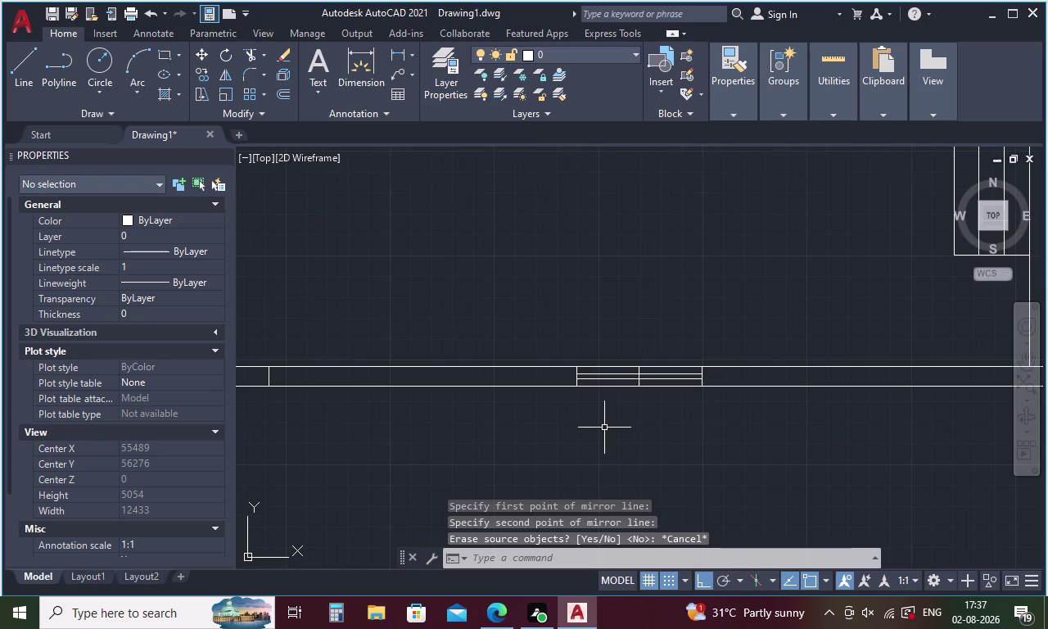
scroll(down, 3)
Mirror the short line about a vertical axis at the window centre, then abandon it.
text(M)
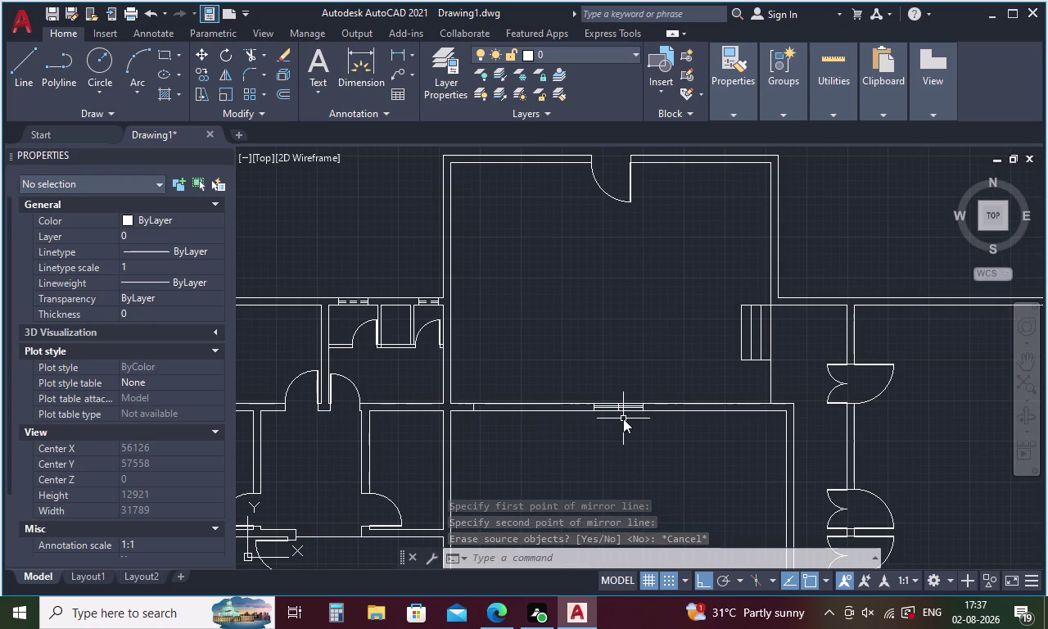
text(I)
key(Return)
scroll(up, 3)
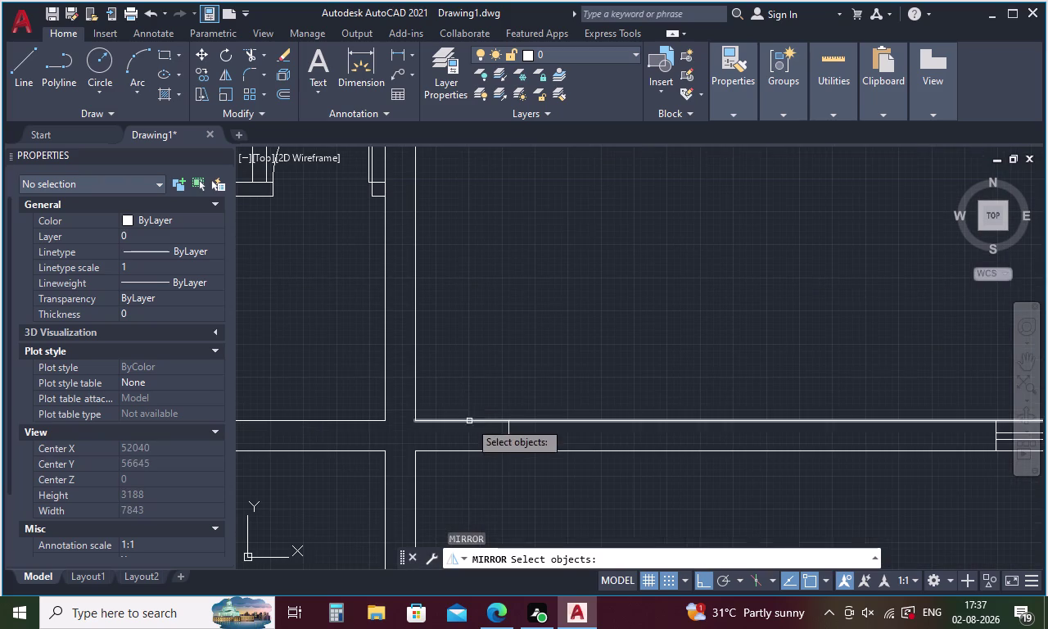
click(507, 429)
right_click(559, 353)
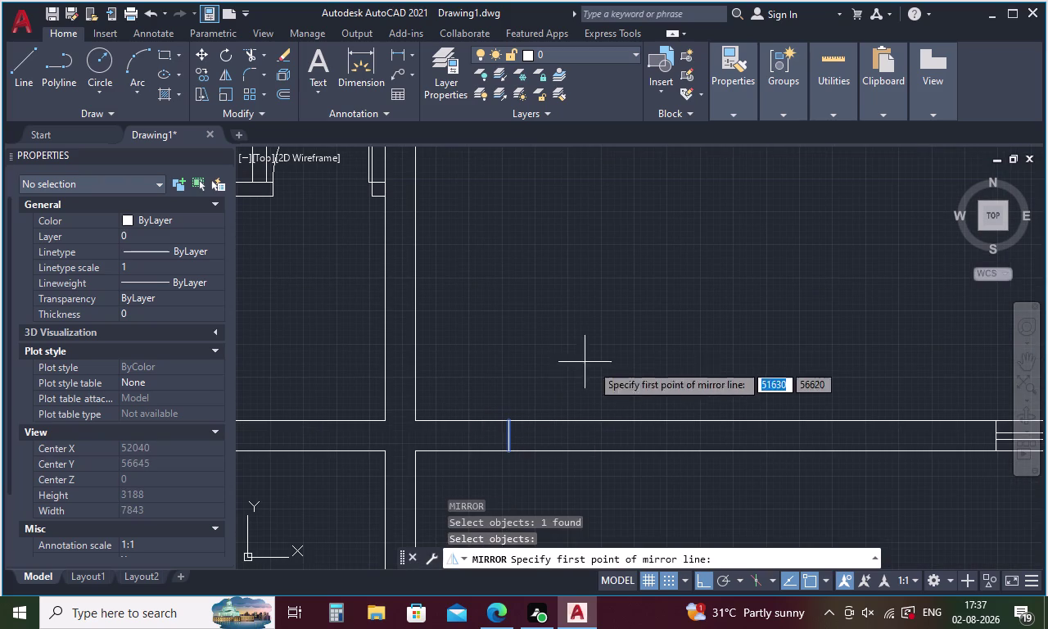
middle_drag(719, 386, 527, 363)
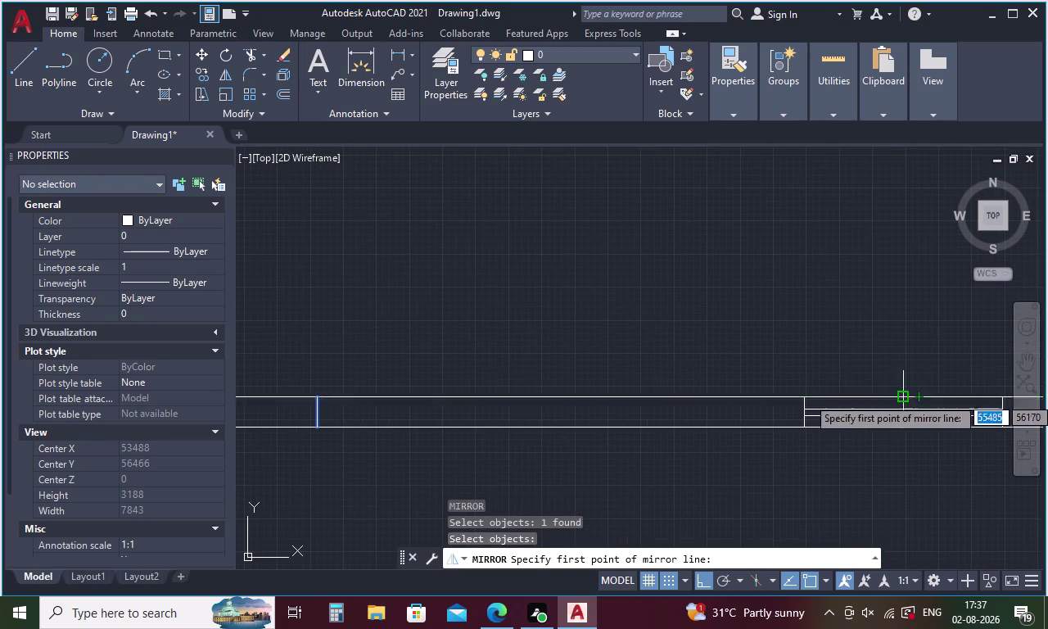
click(900, 400)
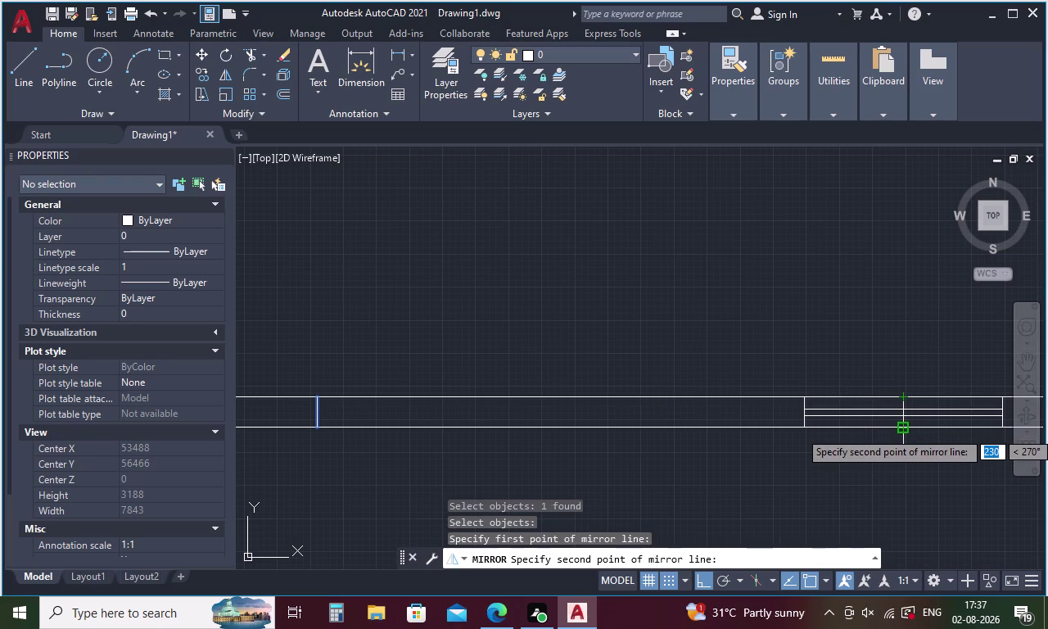
click(906, 430)
key(Escape)
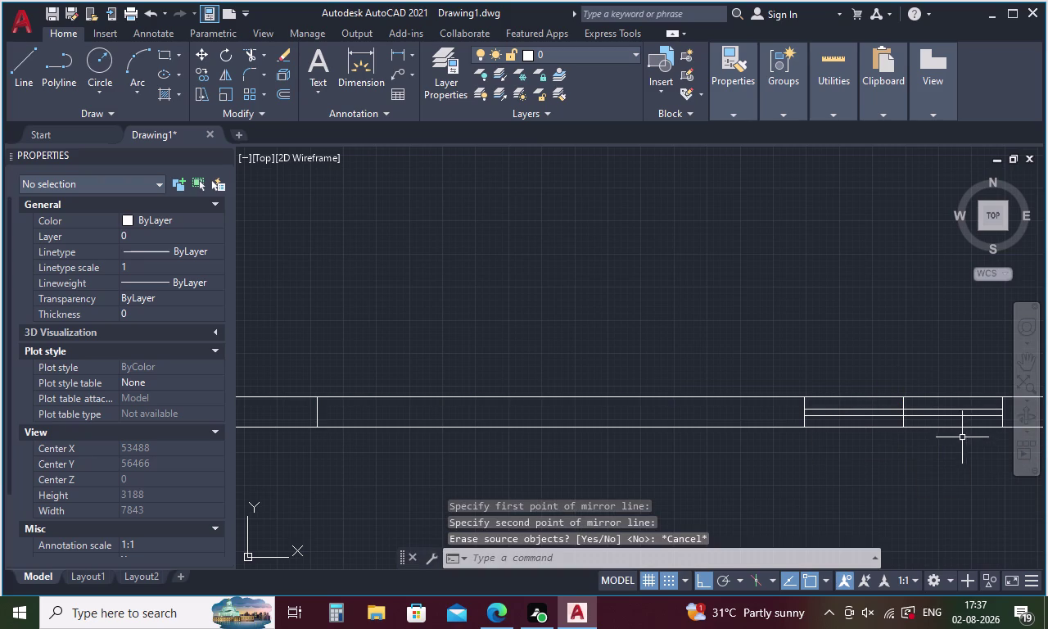
Pan across the plan, reselect the short vertical line and dismiss its shortcut menu.
middle_drag(920, 352, 689, 336)
scroll(down, 3)
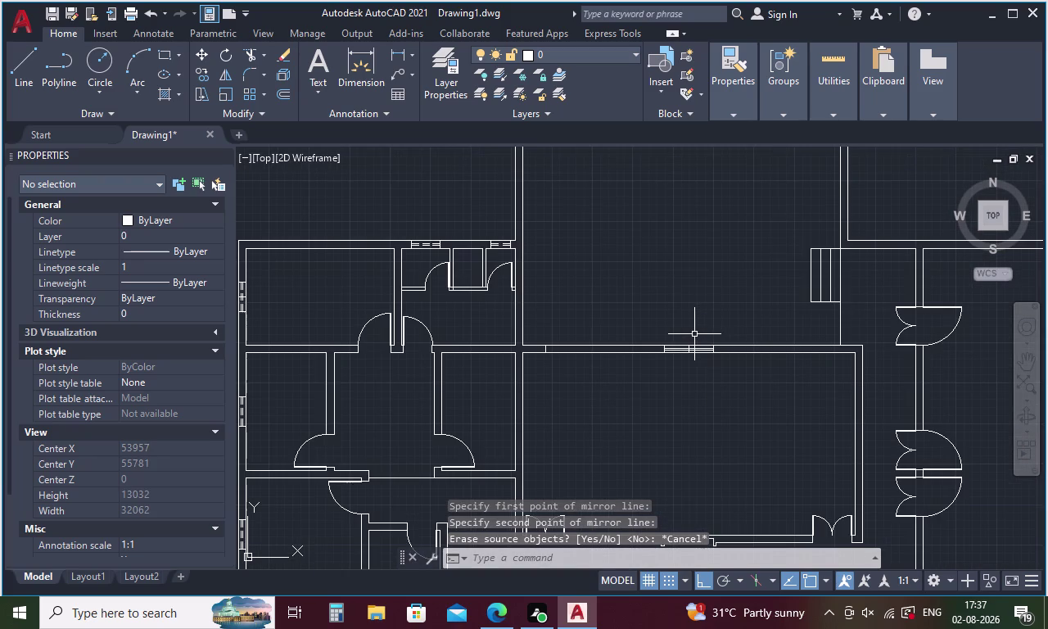
scroll(up, 3)
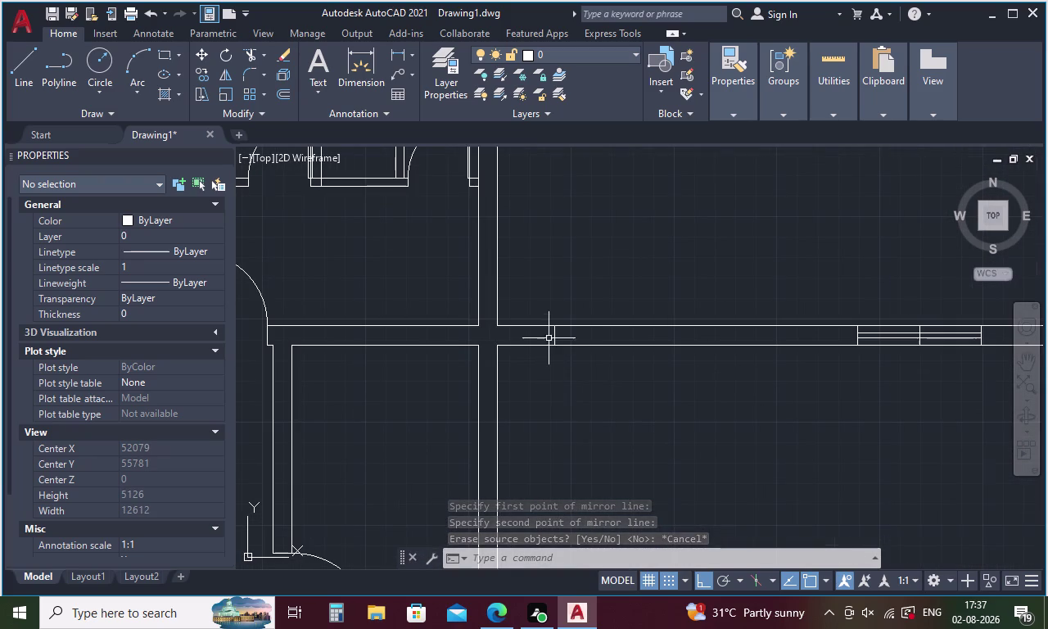
click(554, 330)
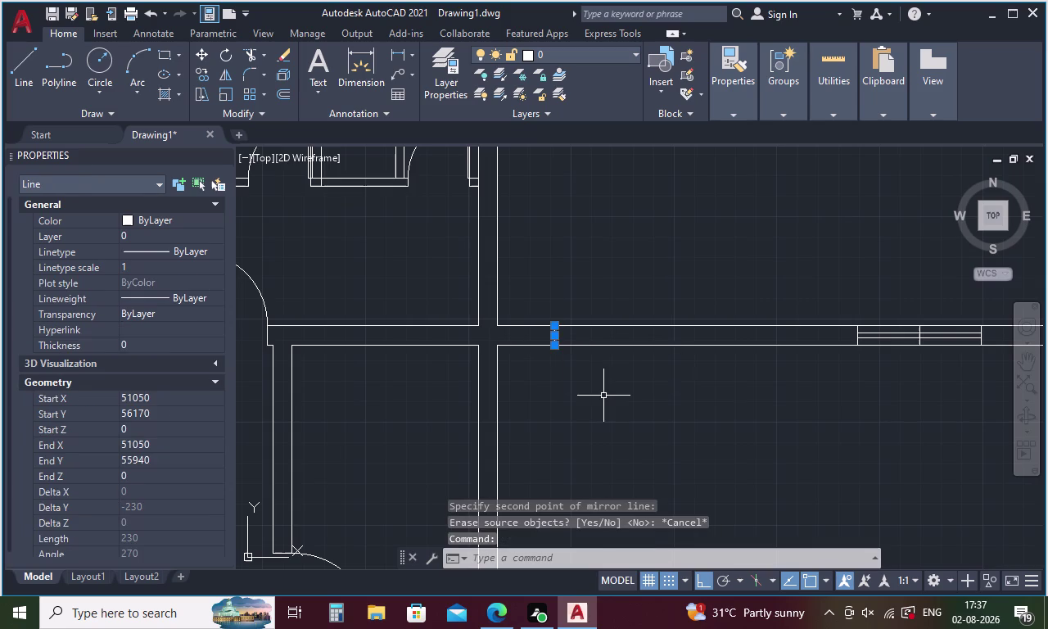
right_click(603, 396)
key(Escape)
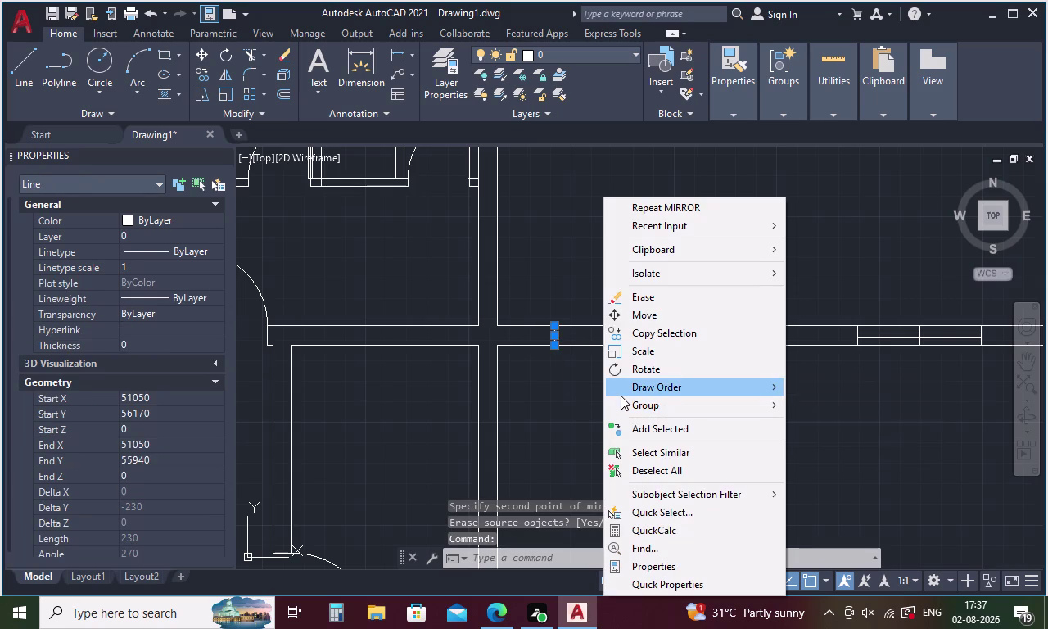
Restart MI, pan toward the window, and cancel an accidental move.
text(MI)
key(Return)
middle_drag(624, 394, 418, 383)
middle_click(463, 378)
scroll(down, 3)
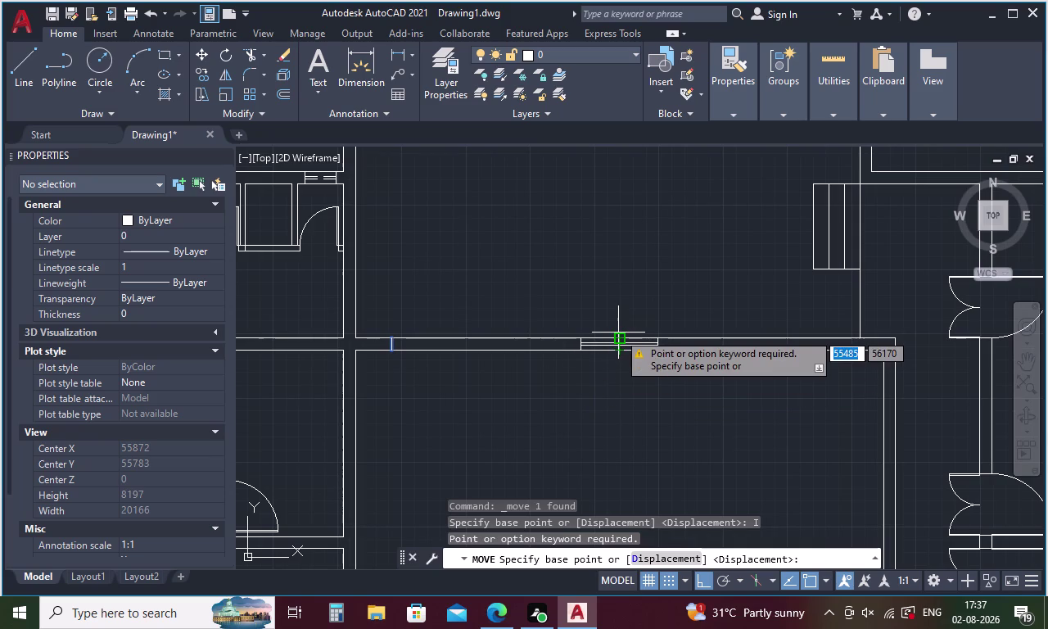
key(Escape)
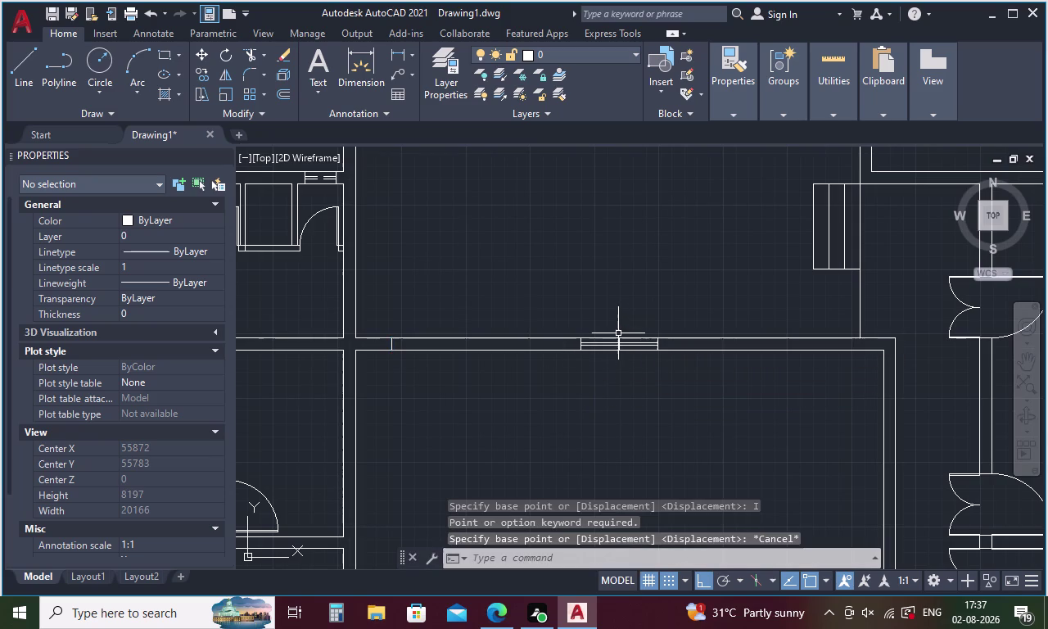
Retry the mirror with the line selected and a downward axis from the window centre, then cancel.
text(M)
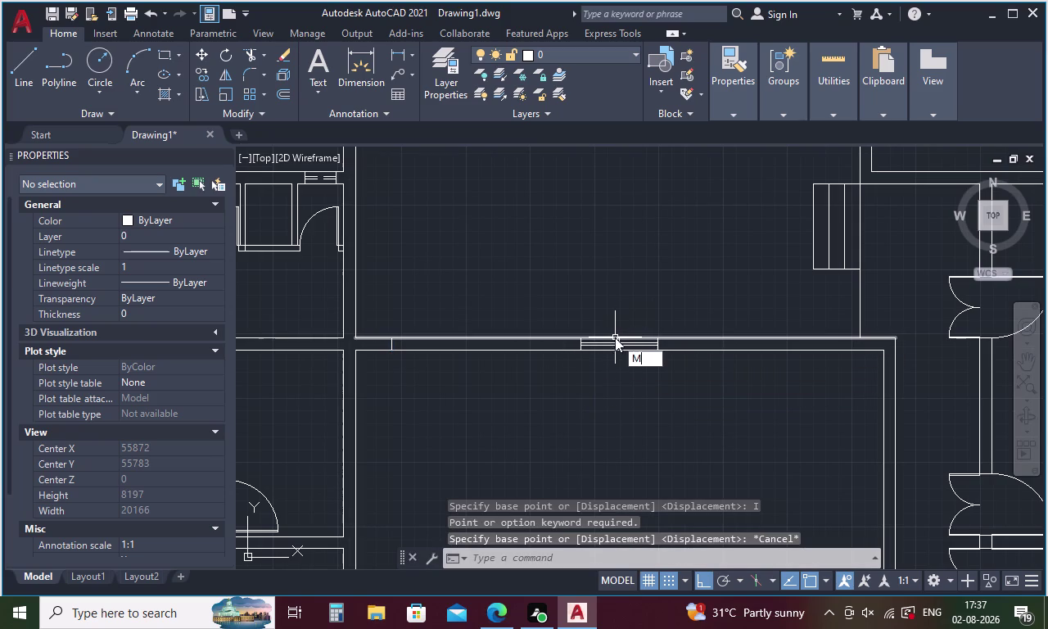
text(I)
key(space)
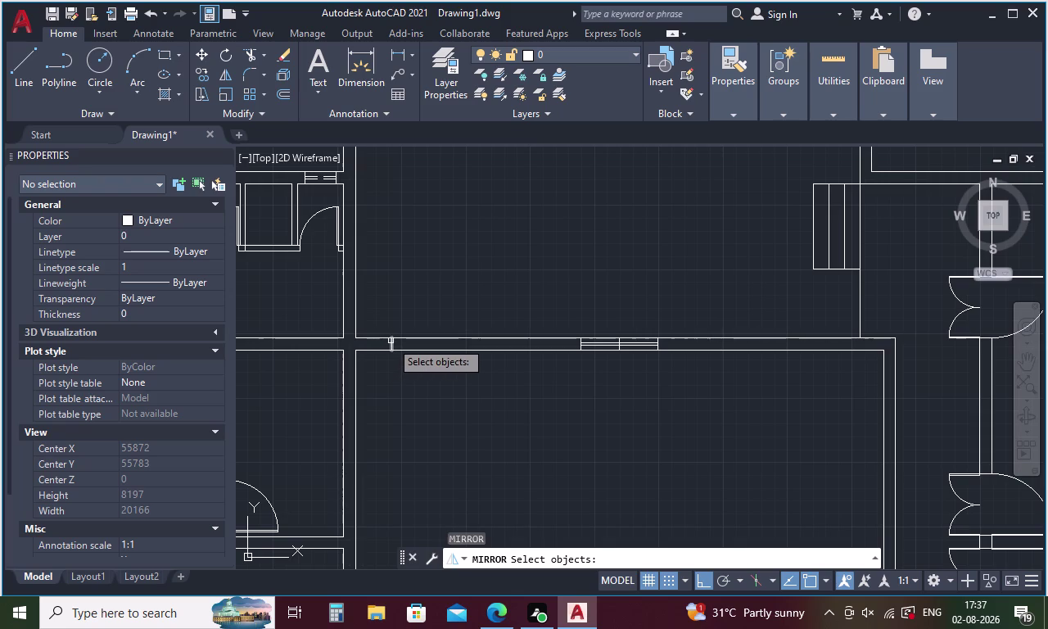
click(390, 341)
right_click(555, 289)
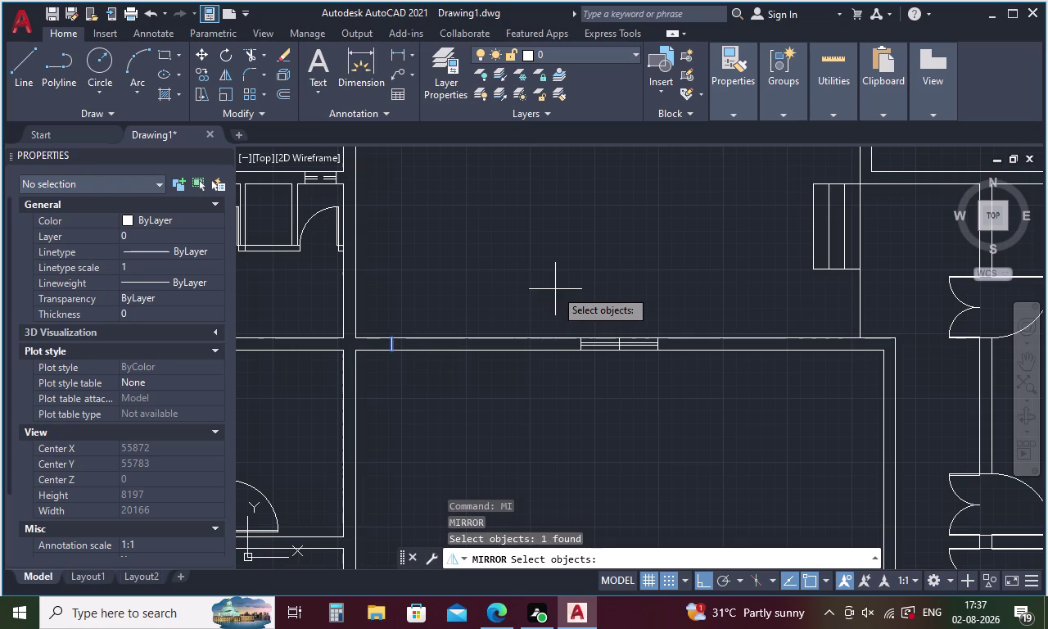
click(618, 334)
click(617, 376)
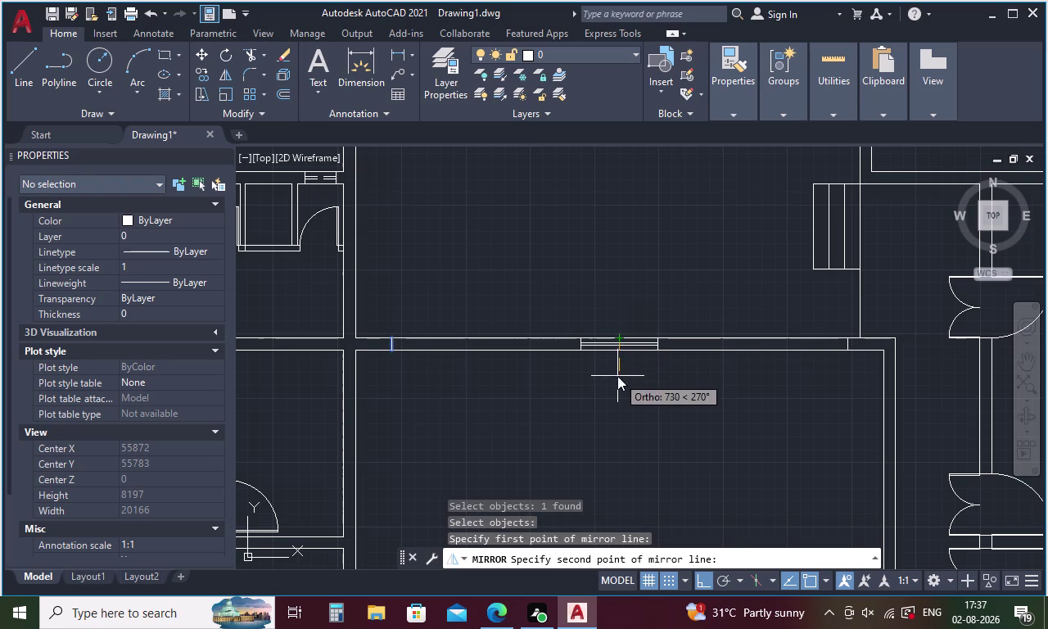
key(Escape)
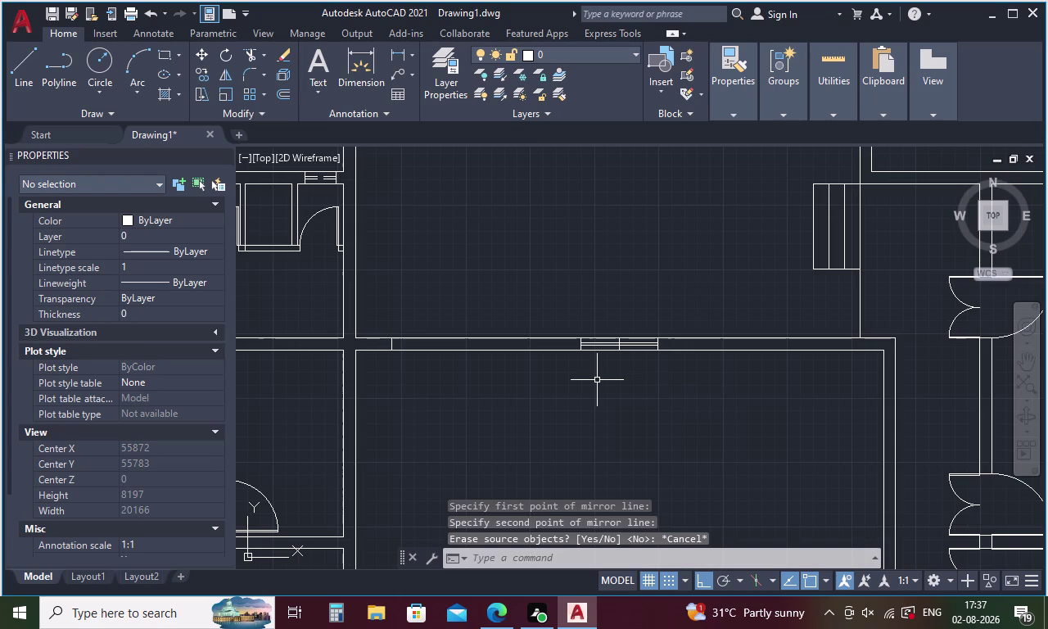
Mirror the short line across the window midpoint using an upward axis, keeping the original.
text(M)
text(I)
key(Return)
click(392, 344)
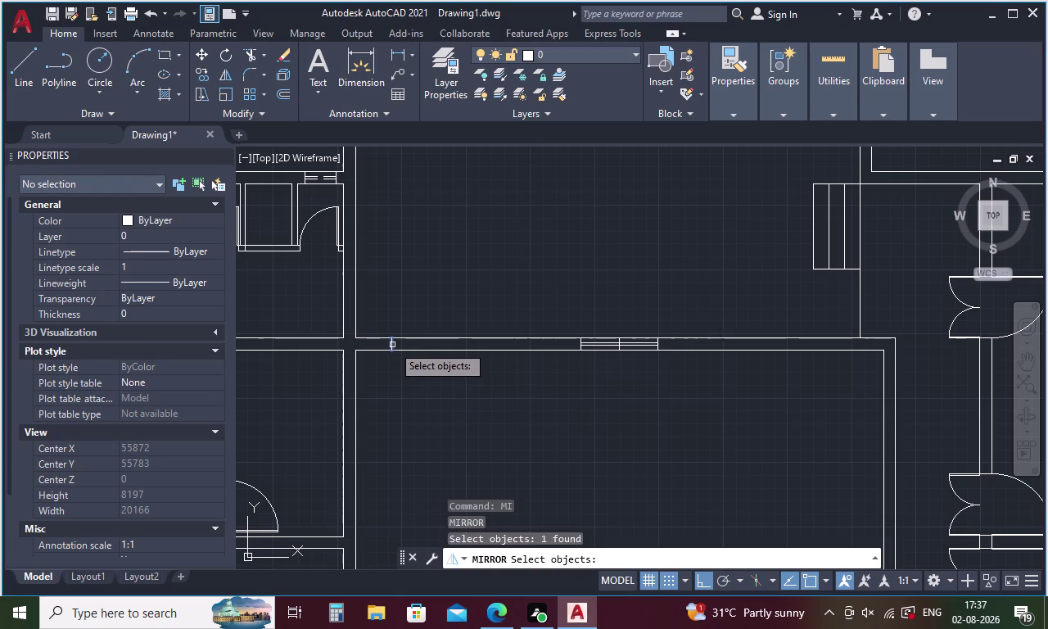
right_click(562, 456)
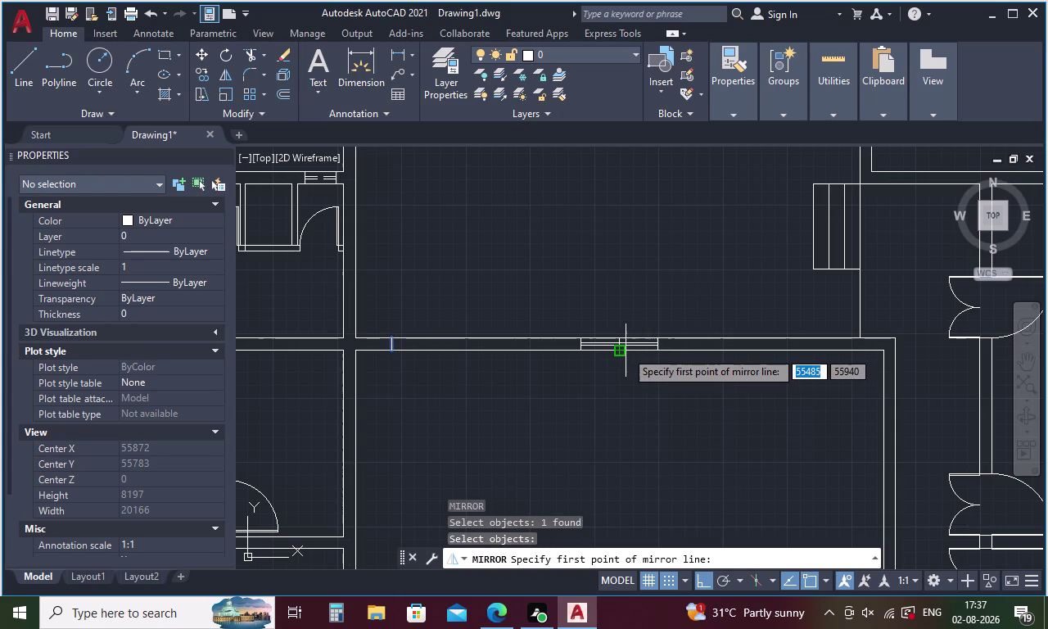
click(621, 350)
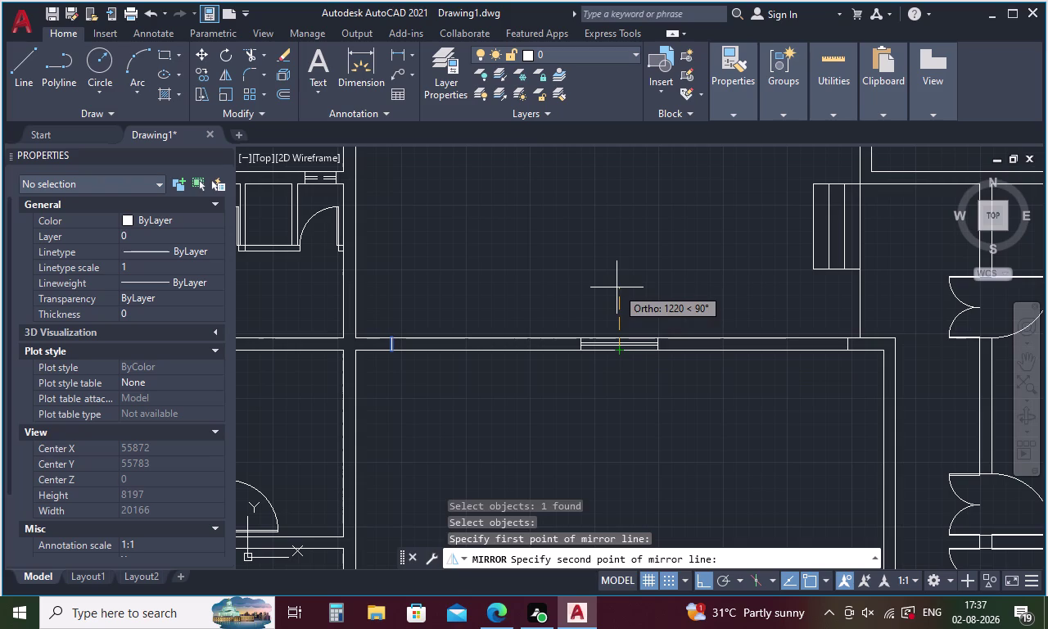
click(616, 287)
drag(649, 345, 617, 288)
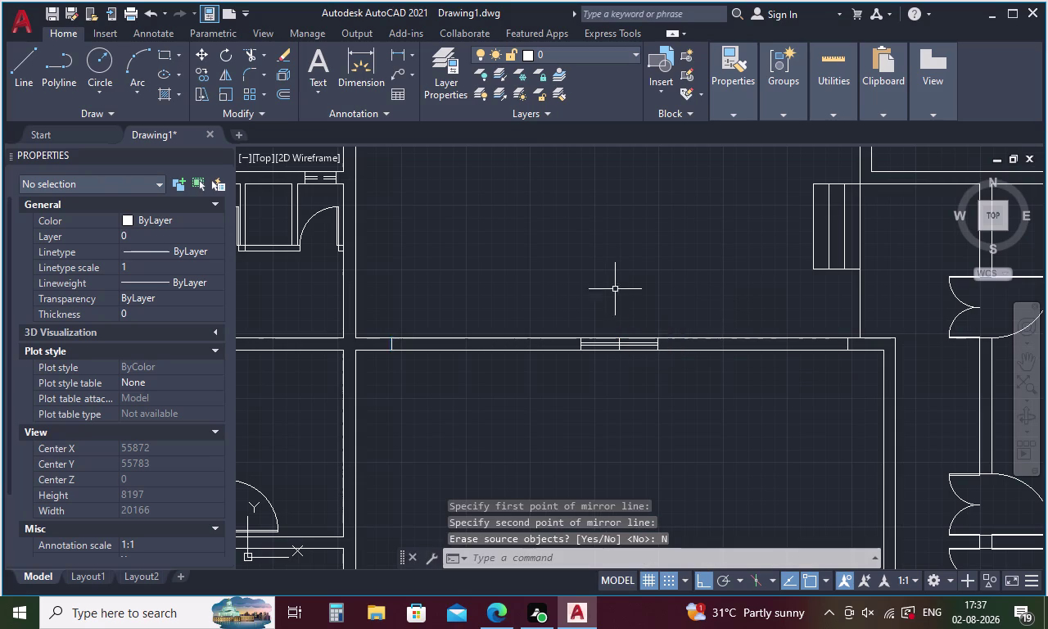
scroll(up, 3)
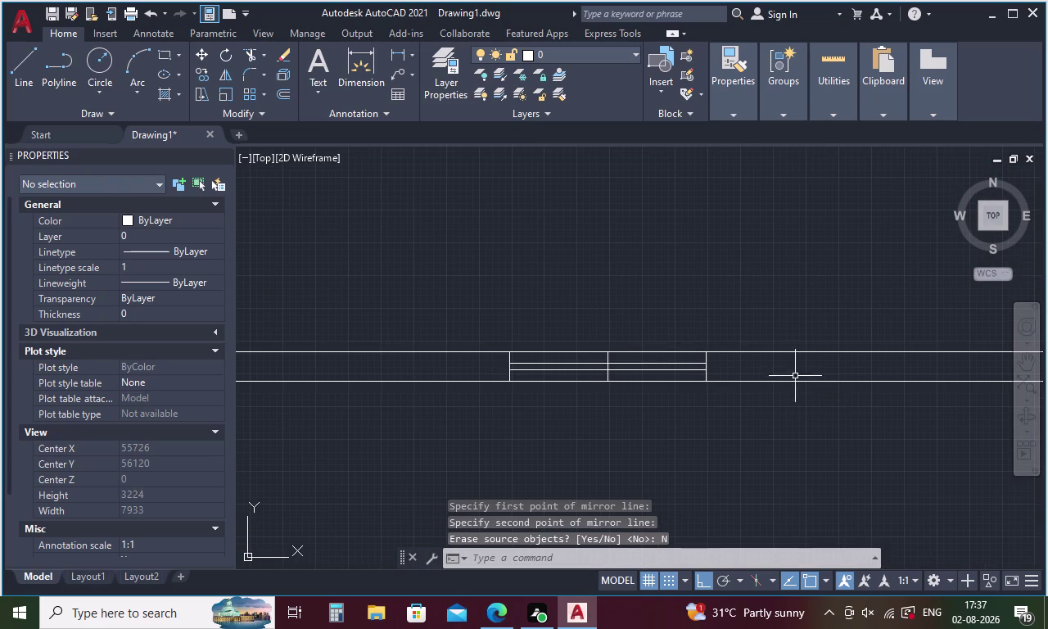
Copy the multi-pane window lines, based at their left end, into the left wall opening.
drag(735, 369, 523, 371)
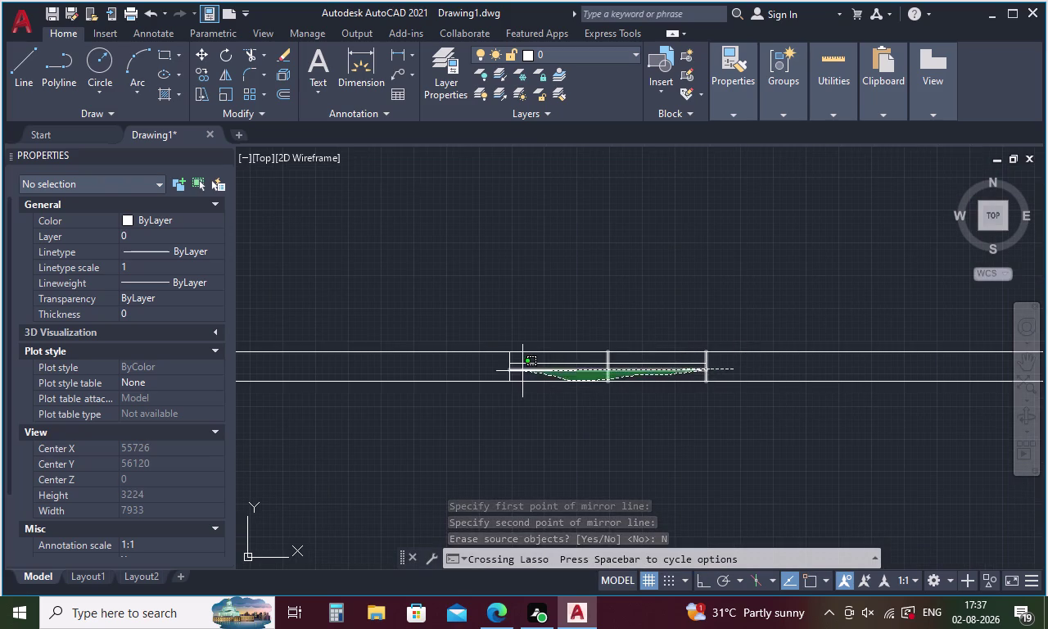
drag(523, 371, 491, 362)
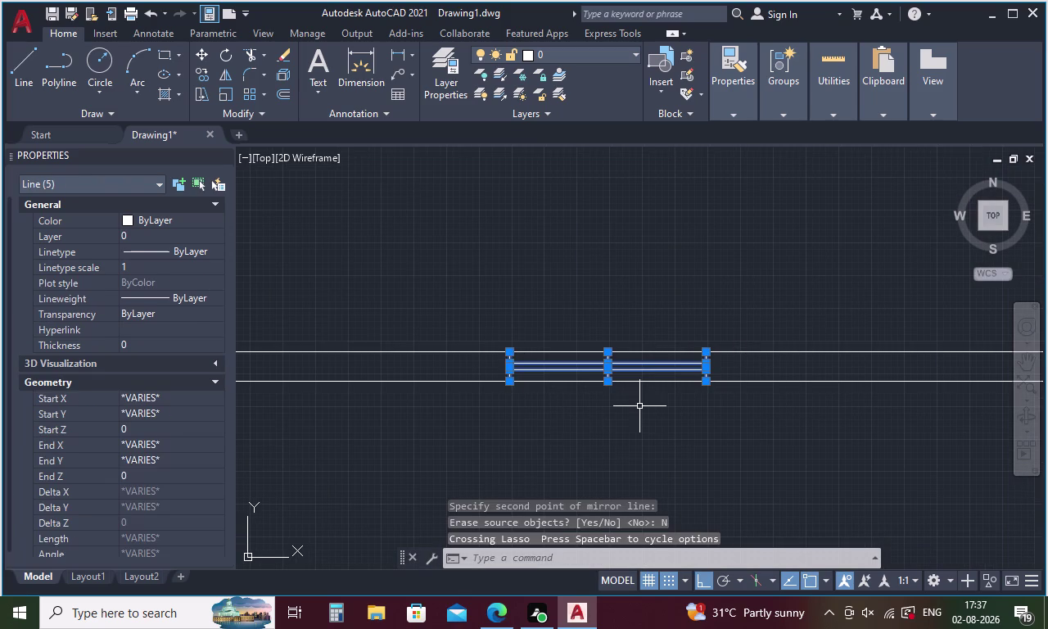
right_click(640, 406)
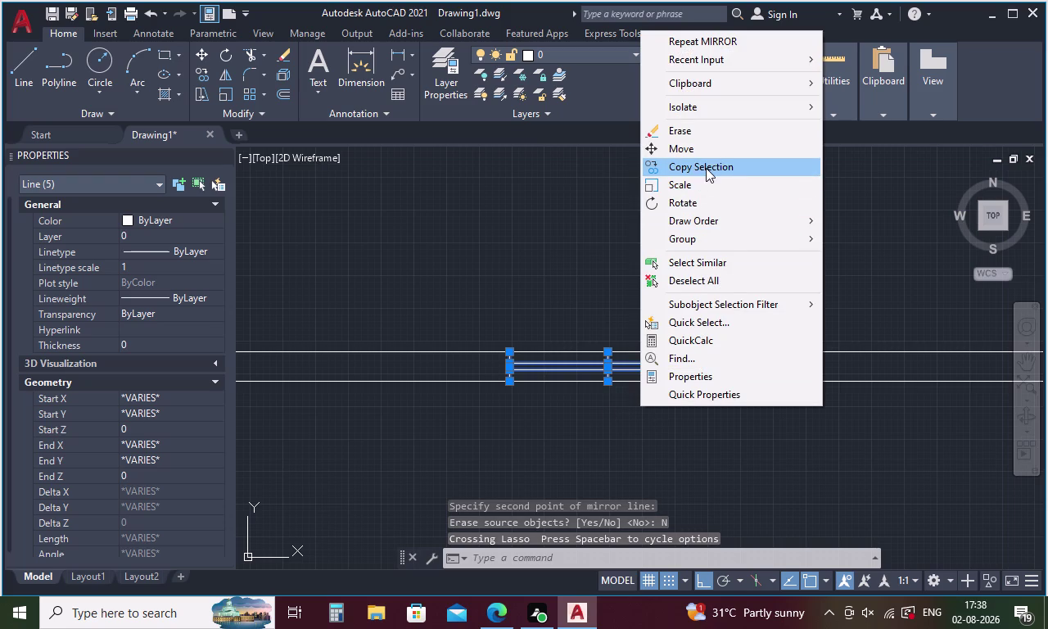
click(696, 169)
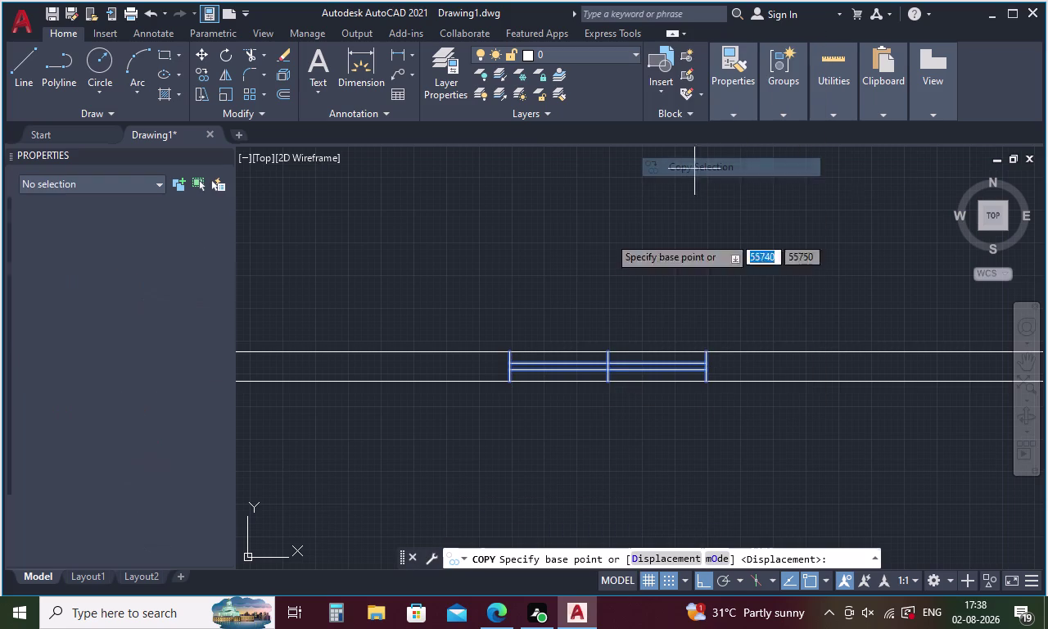
click(506, 349)
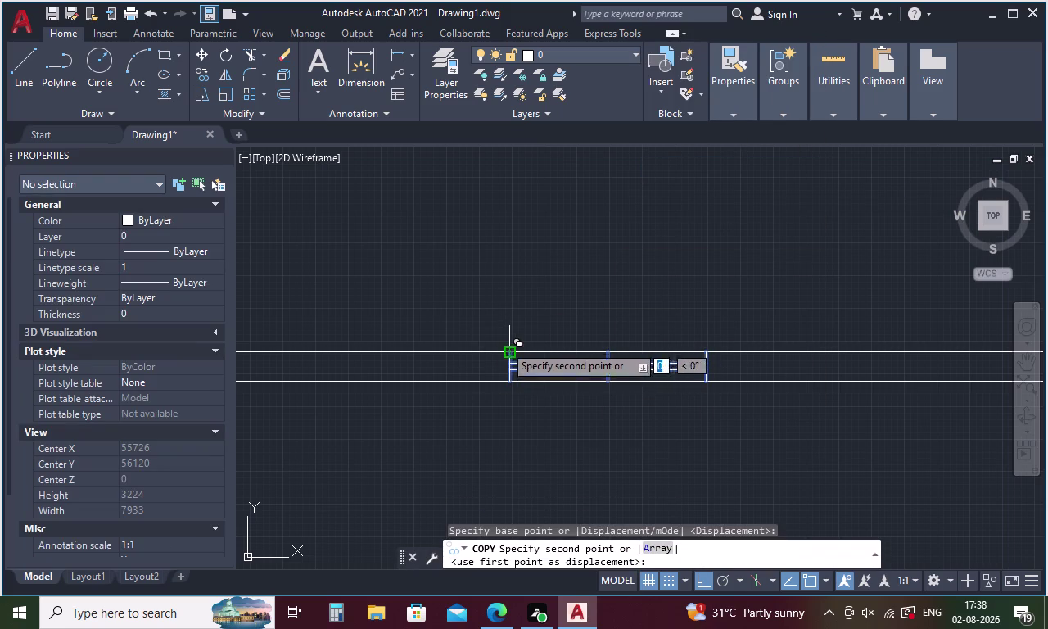
scroll(down, 3)
scroll(up, 3)
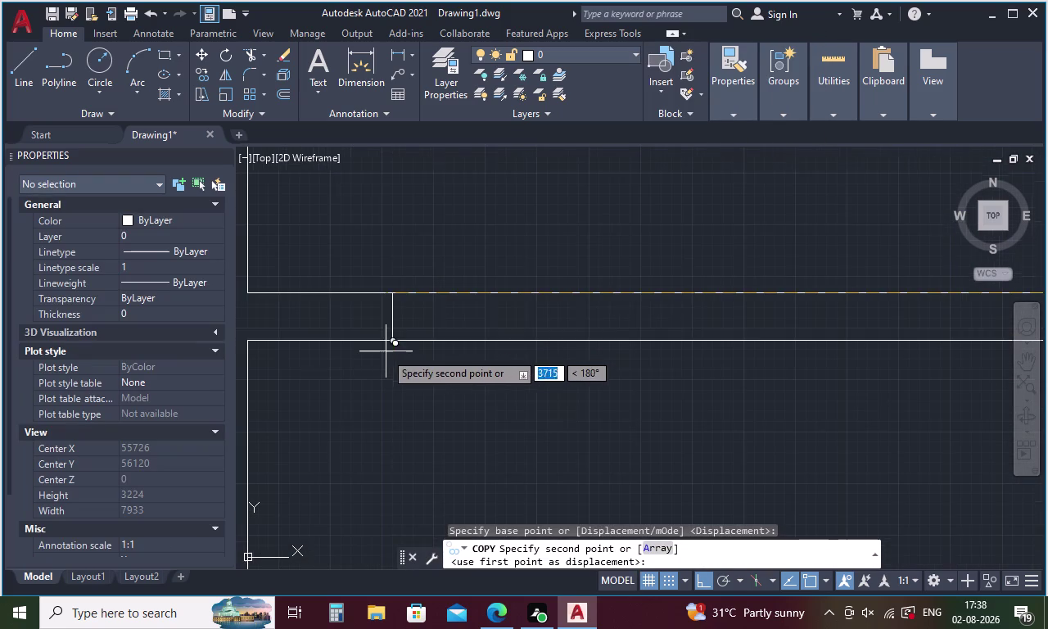
click(394, 289)
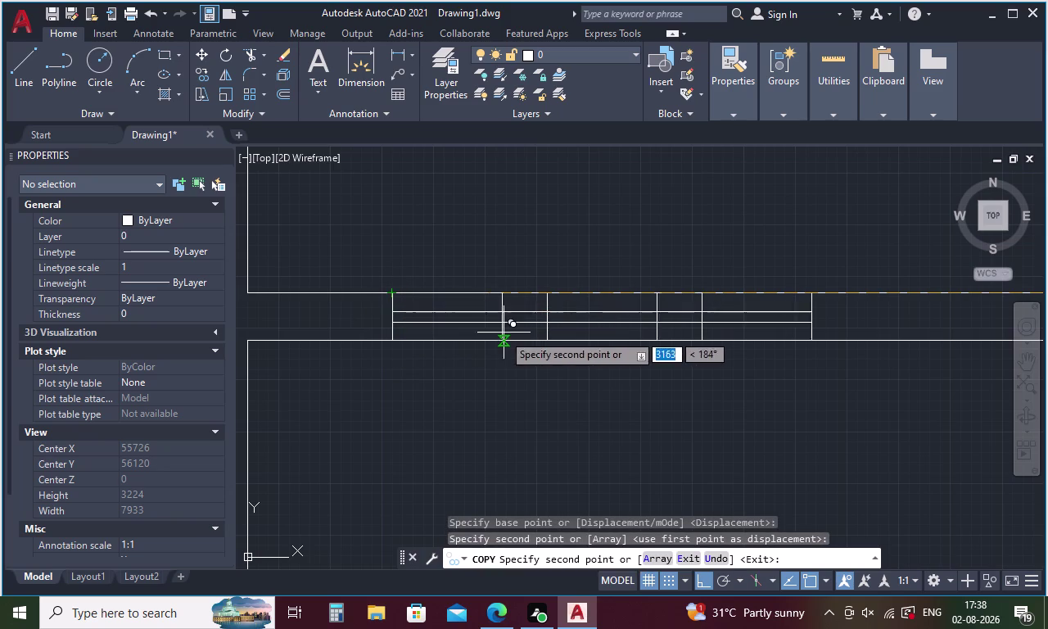
key(Escape)
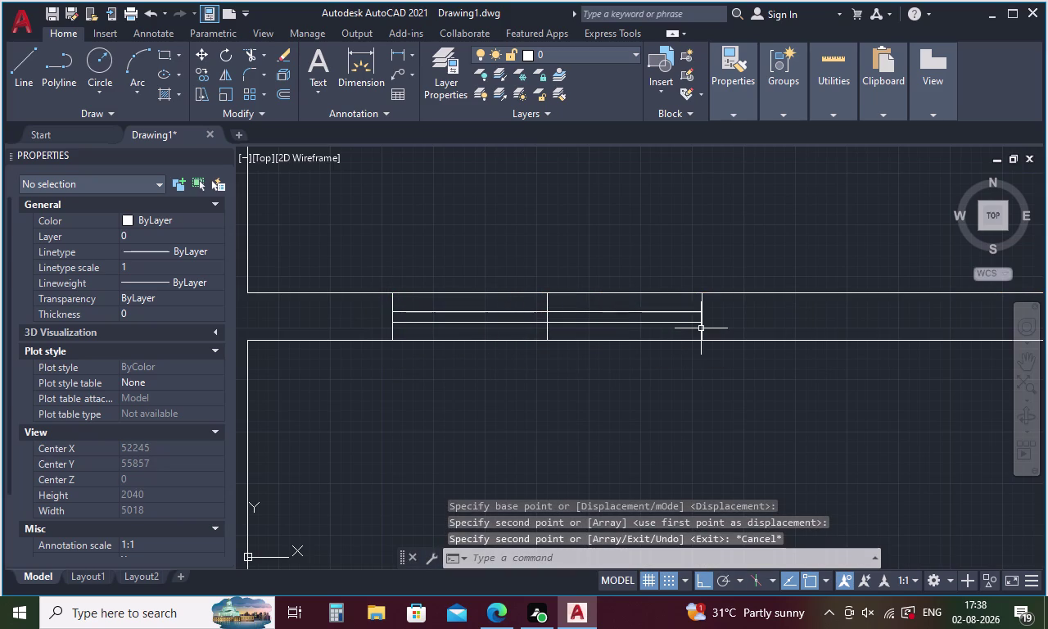
Select the new window's lines and pick an action from their right-click menu.
drag(717, 326, 455, 324)
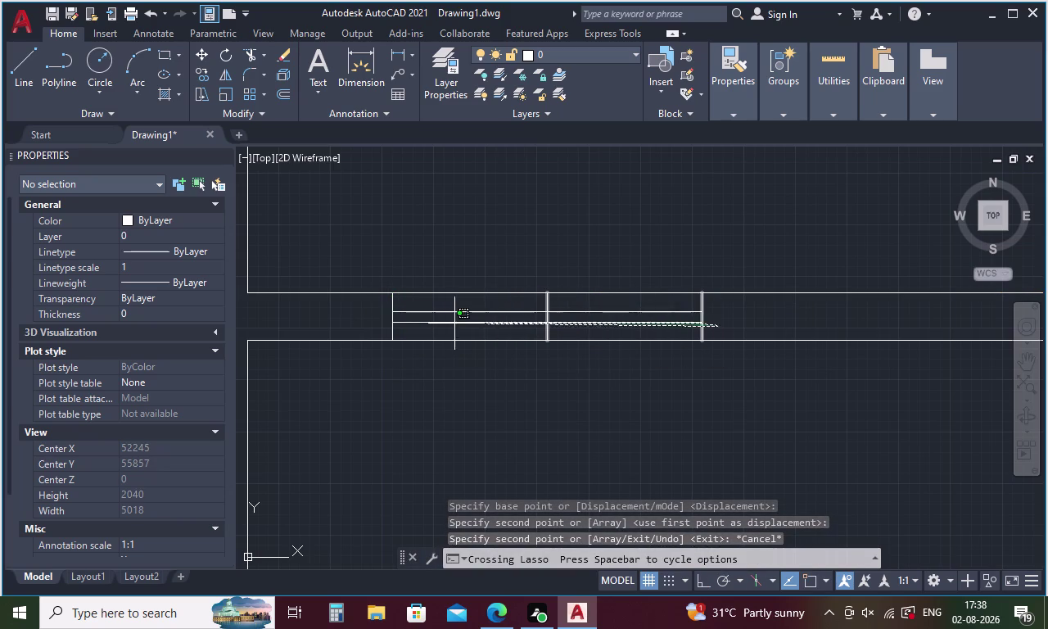
drag(454, 323, 398, 304)
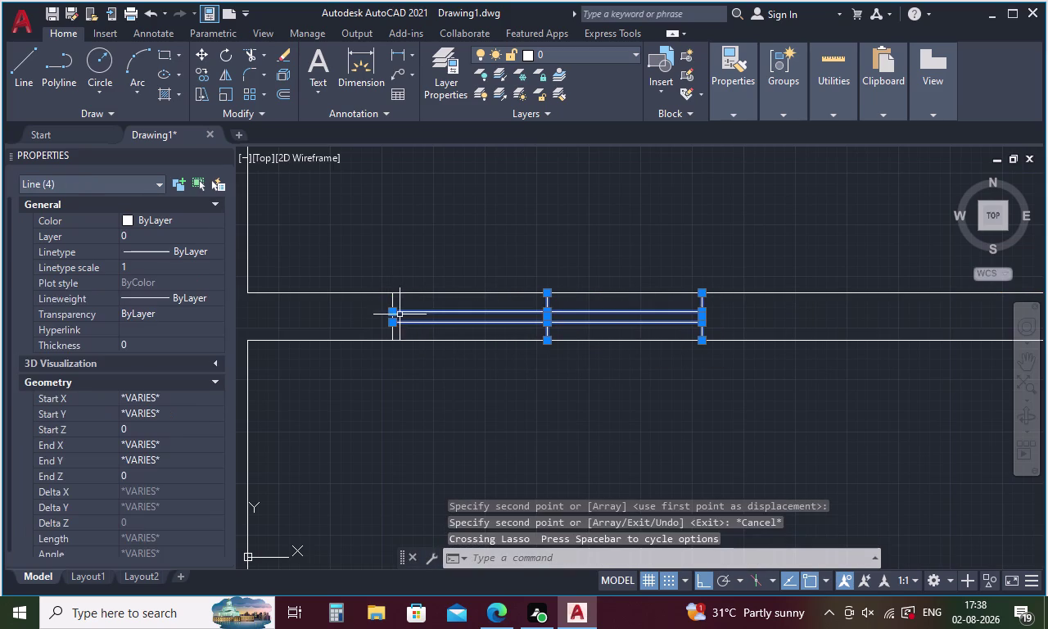
click(392, 331)
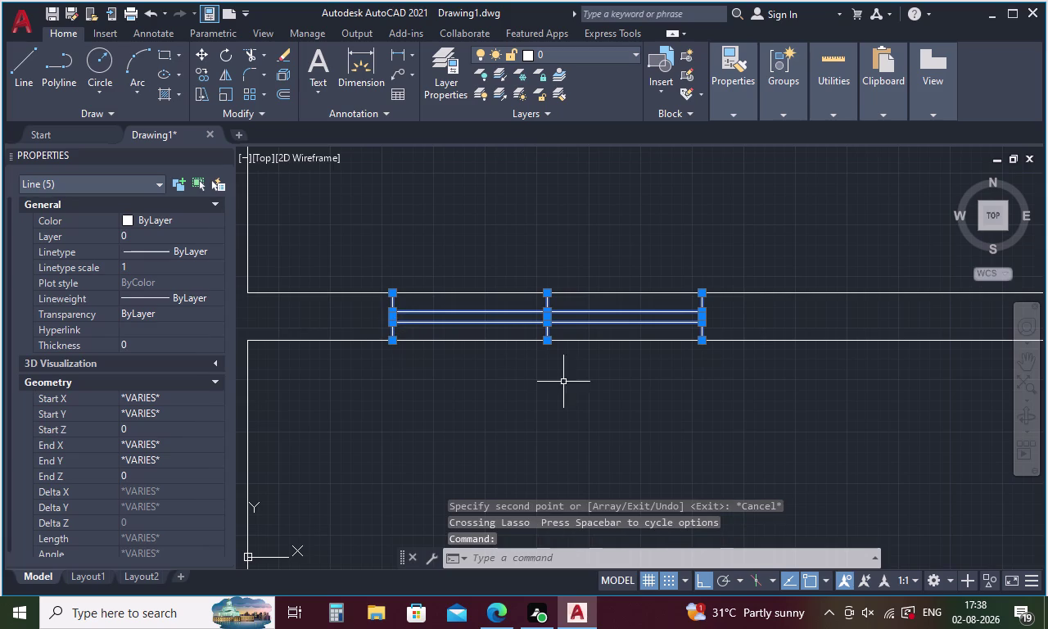
right_click(574, 392)
click(655, 152)
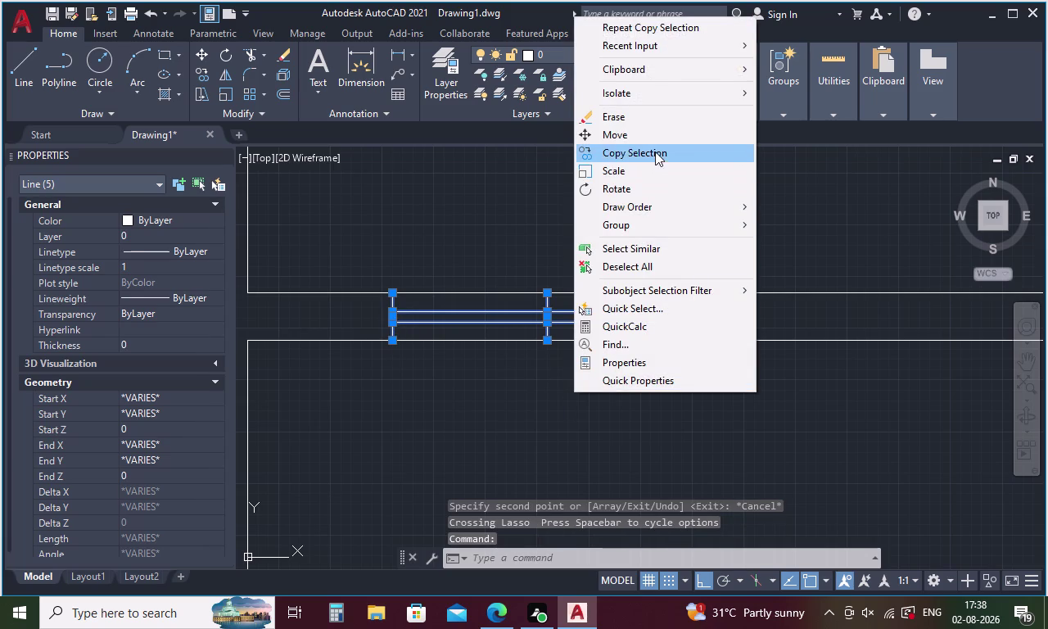
Place a copy of the selected window lines in the opening to the right.
click(699, 293)
scroll(down, 3)
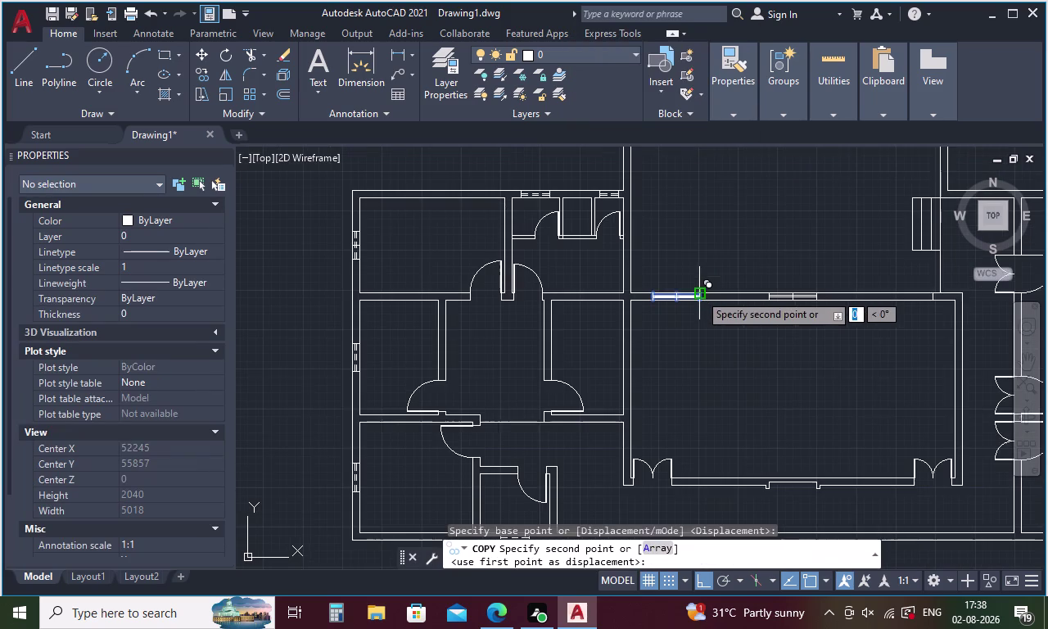
scroll(up, 3)
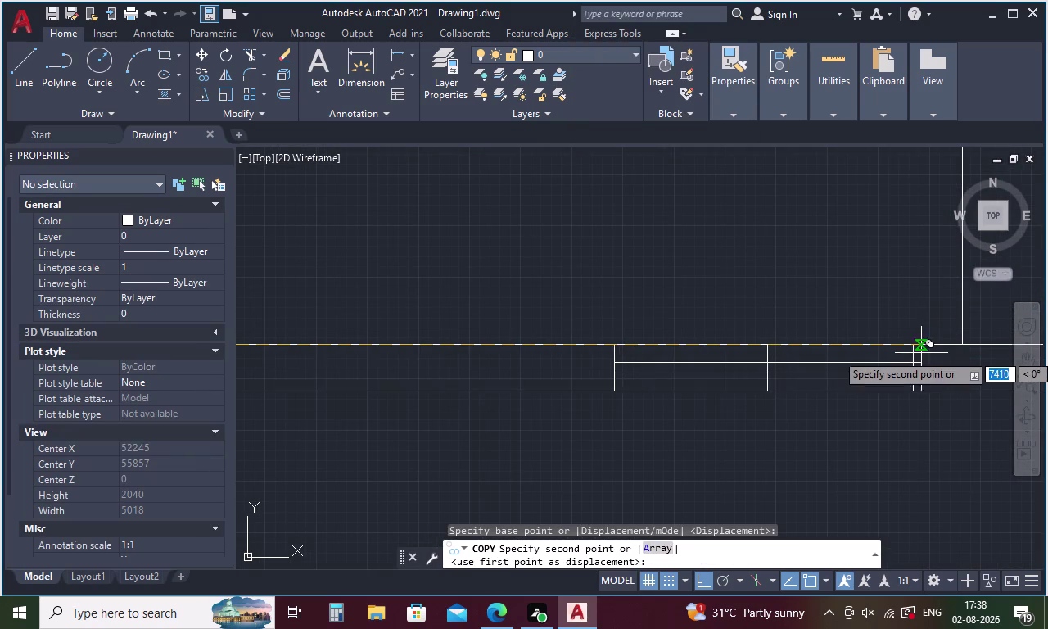
click(914, 345)
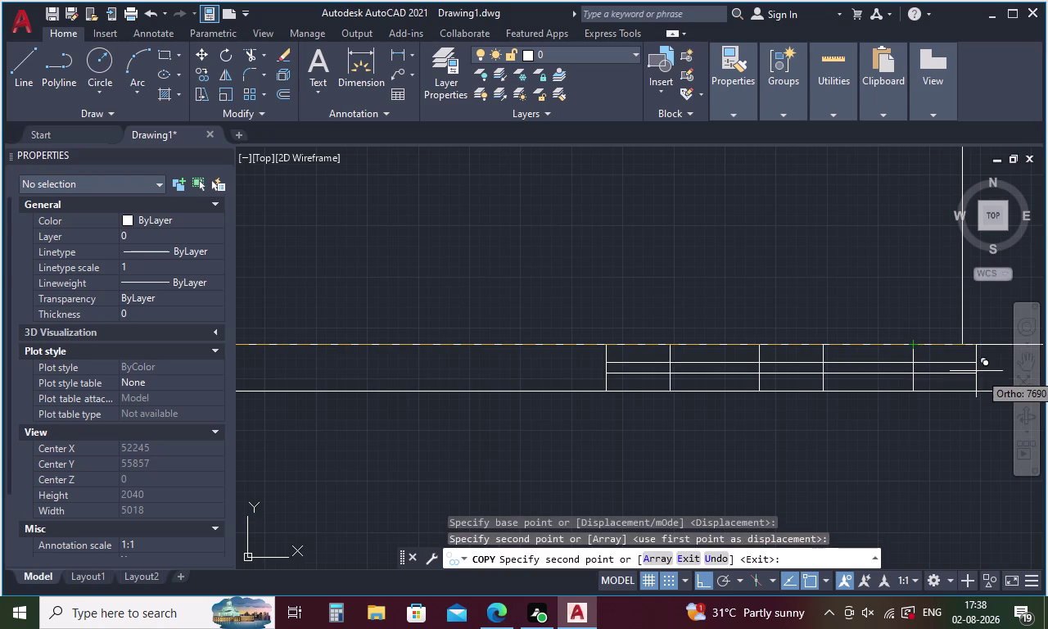
key(Escape)
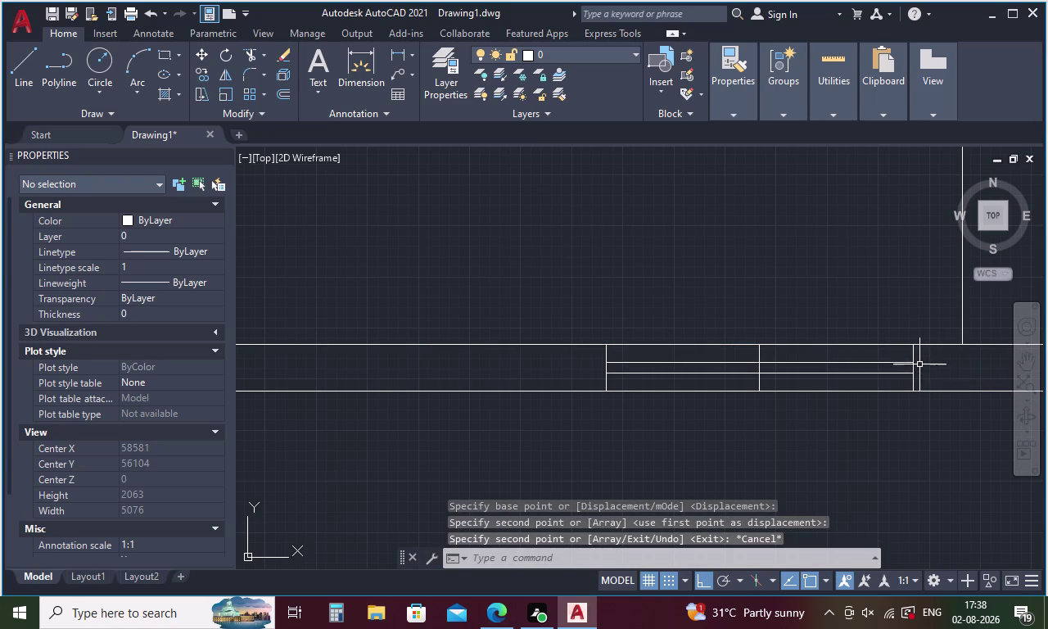
Erase the window's right-end and middle vertical lines.
click(912, 354)
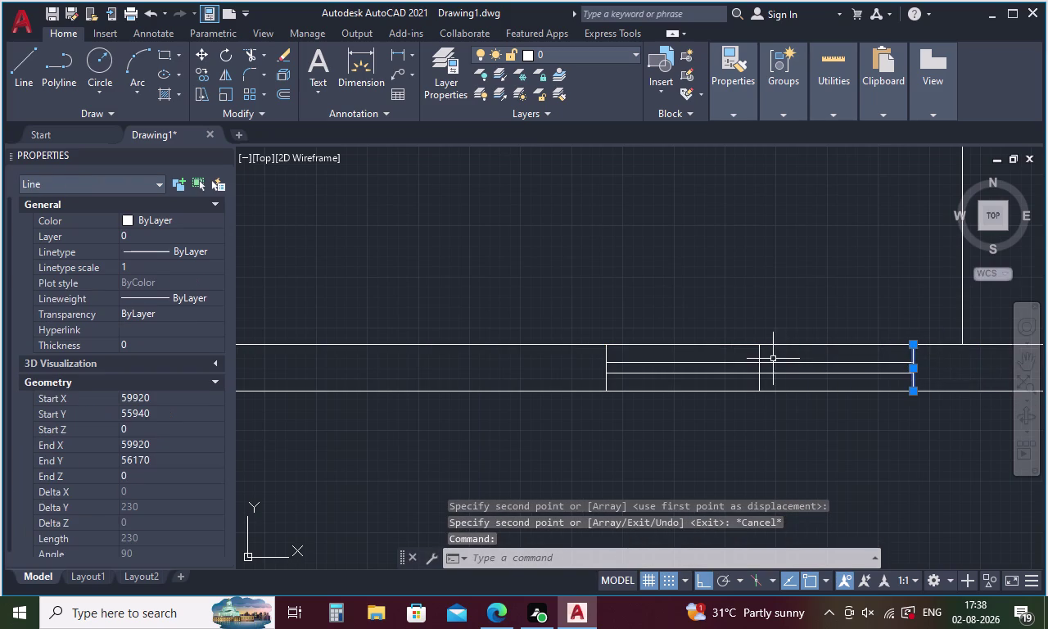
click(758, 355)
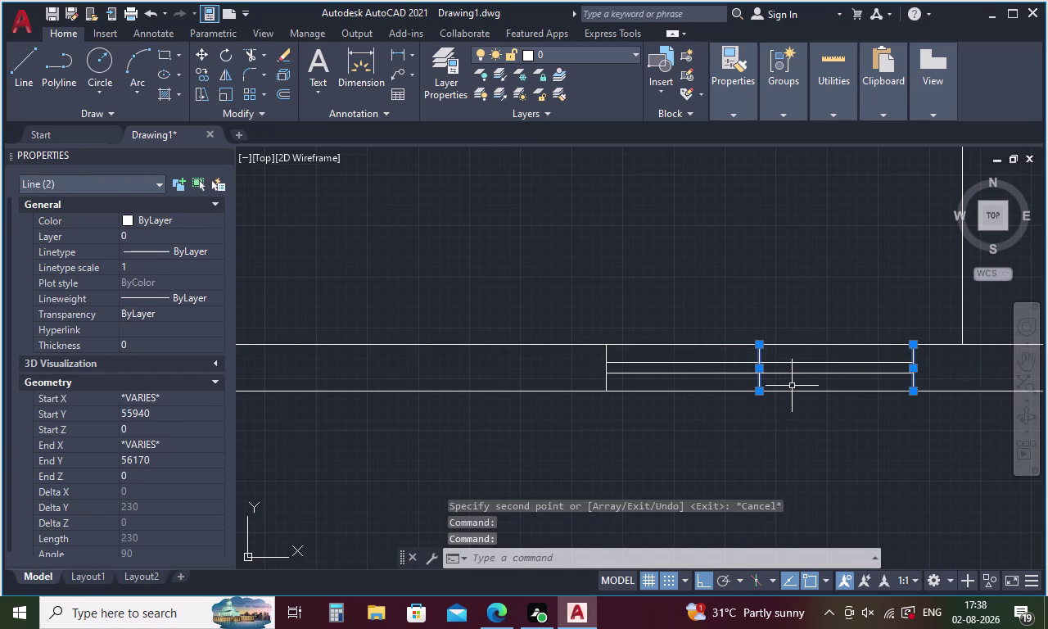
key(Delete)
Delete the middle divider lines from the first window symbol.
scroll(down, 3)
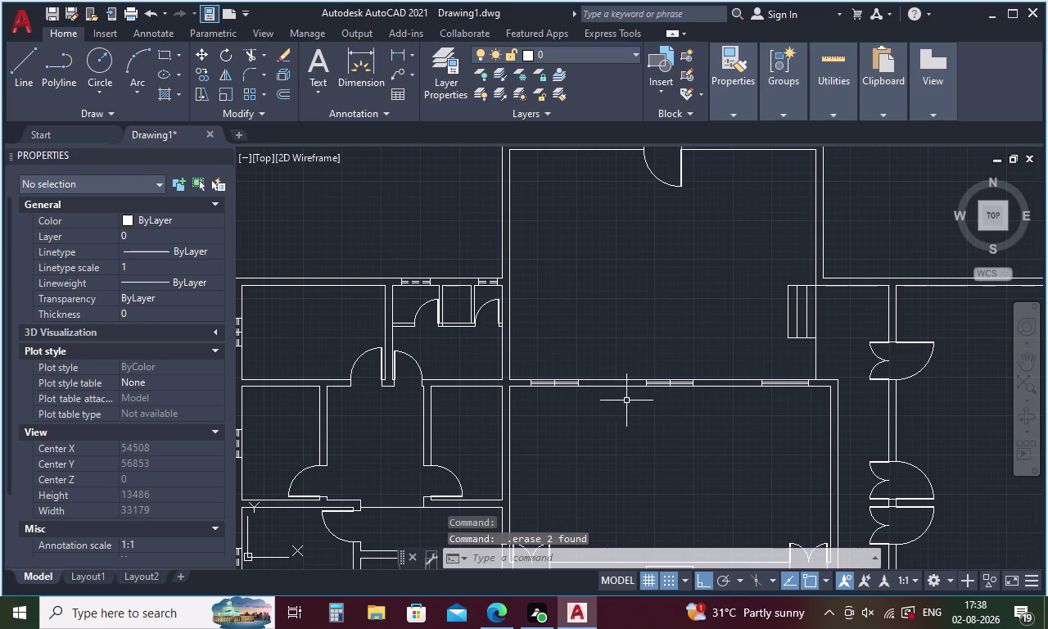
scroll(up, 3)
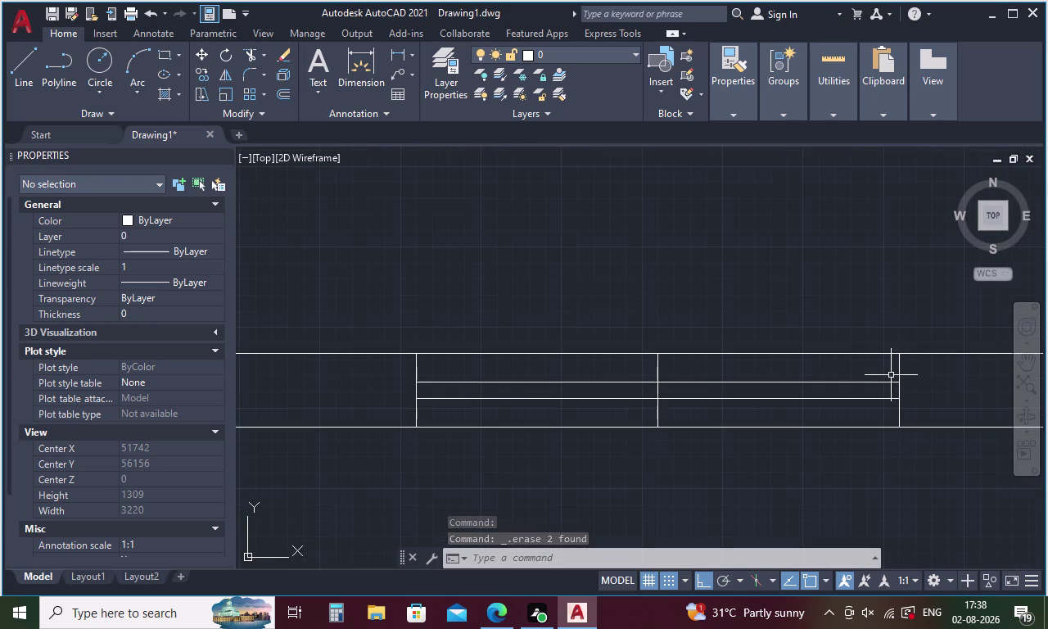
click(897, 371)
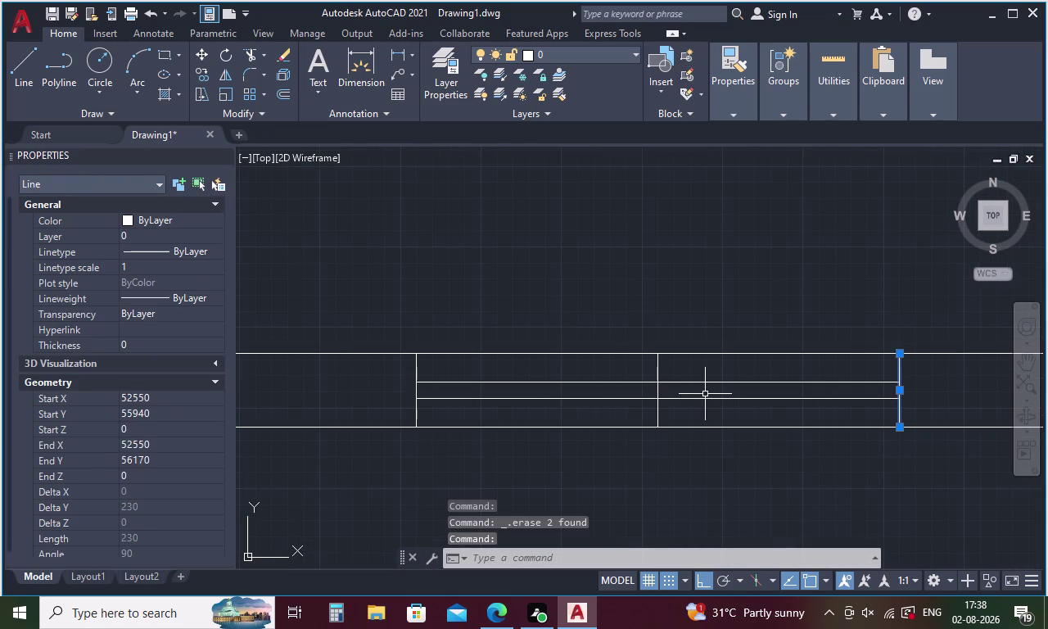
key(Escape)
click(656, 373)
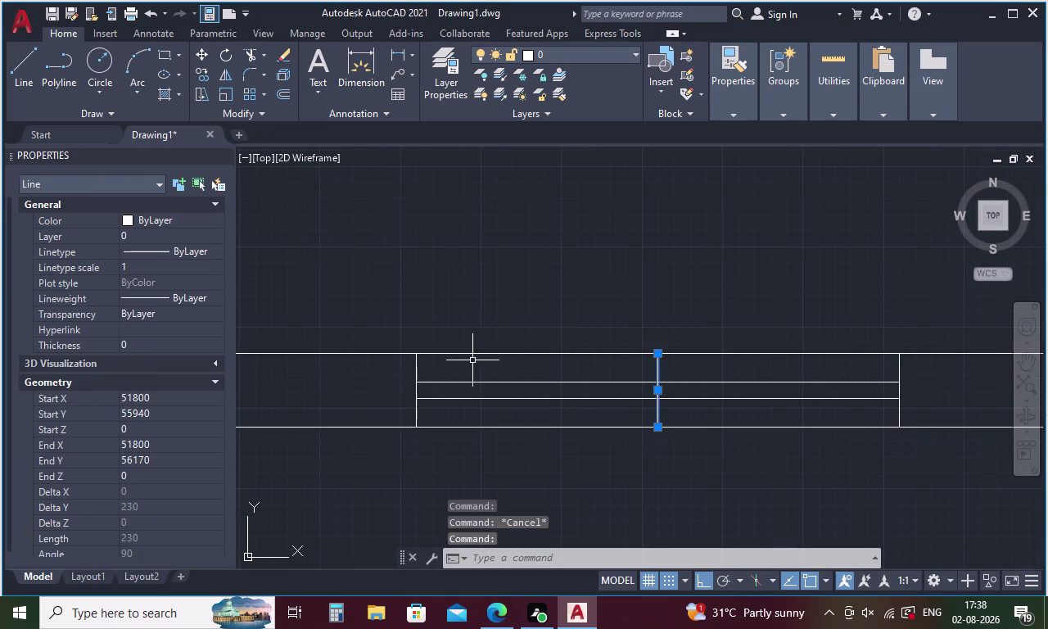
click(415, 361)
key(Delete)
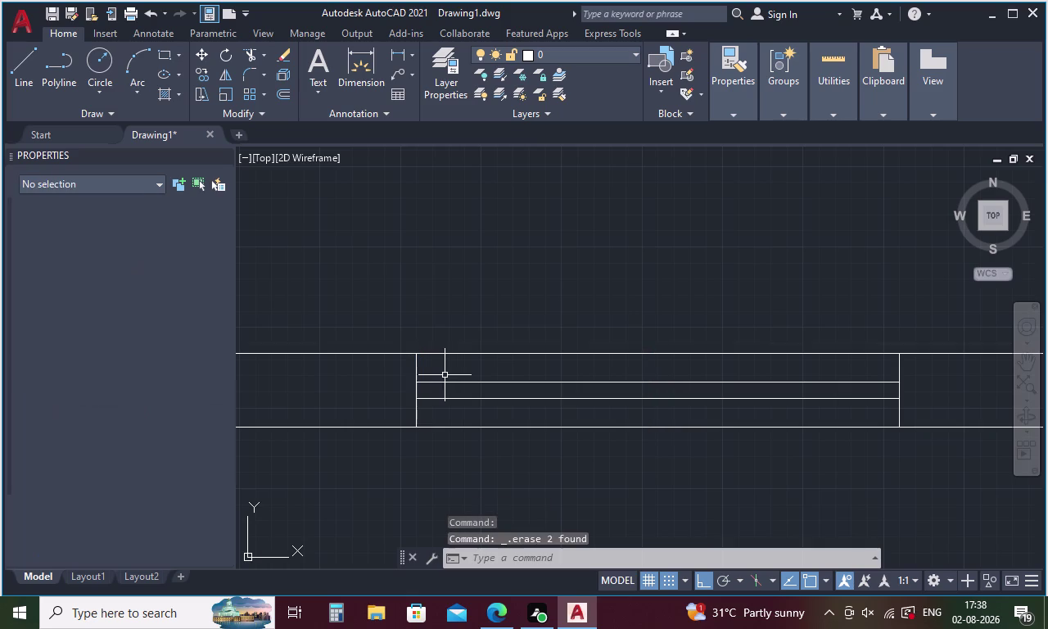
Delete the other window's middle divider and zoom out to review the plan.
scroll(down, 3)
scroll(down, 3)
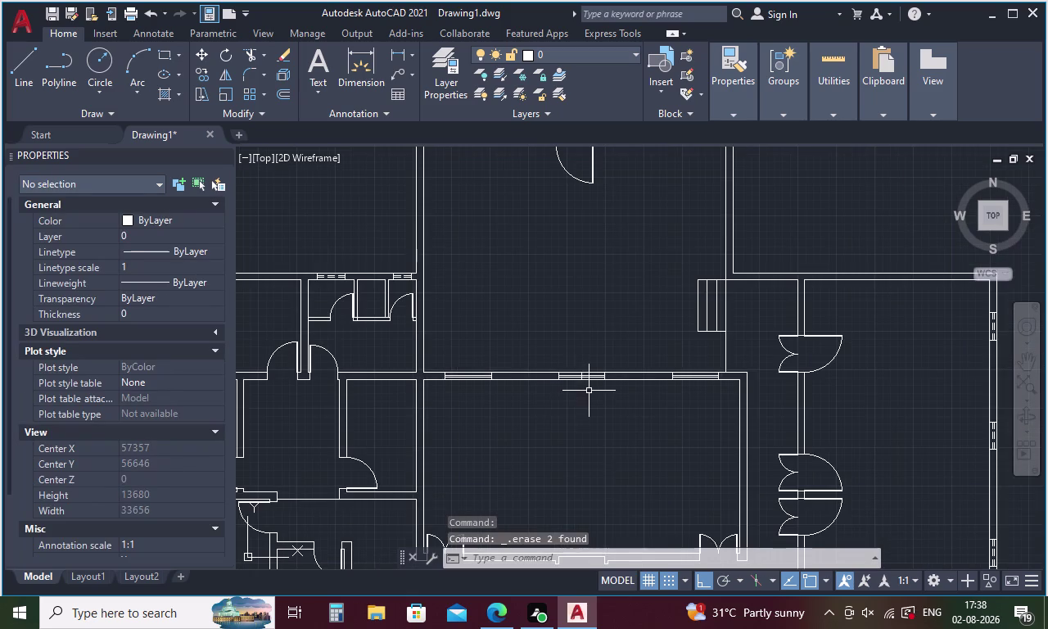
scroll(up, 3)
click(505, 299)
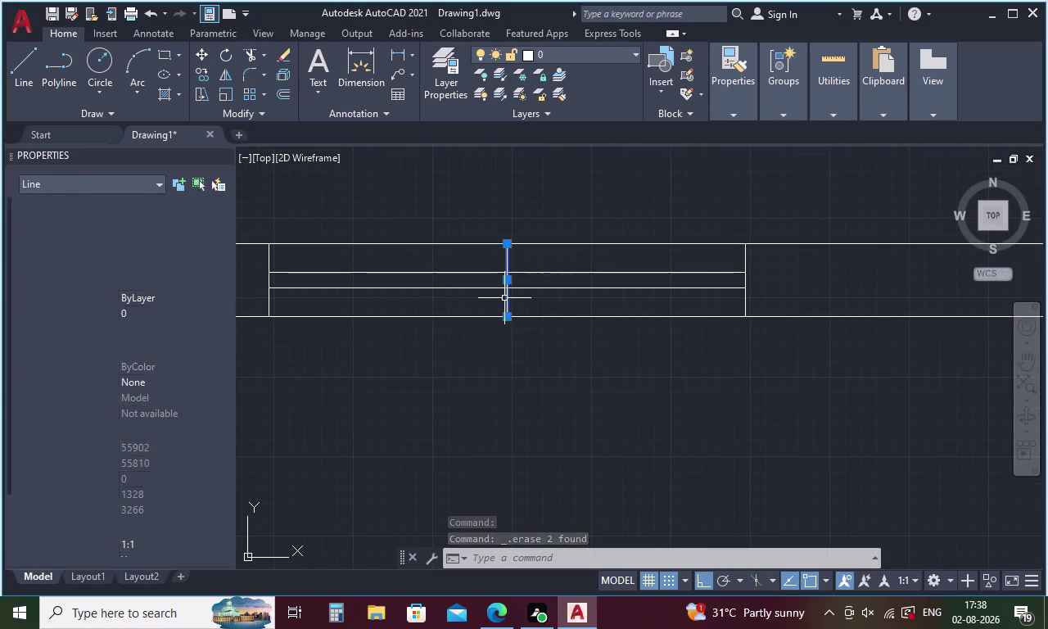
key(Delete)
scroll(down, 3)
scroll(down, 3)
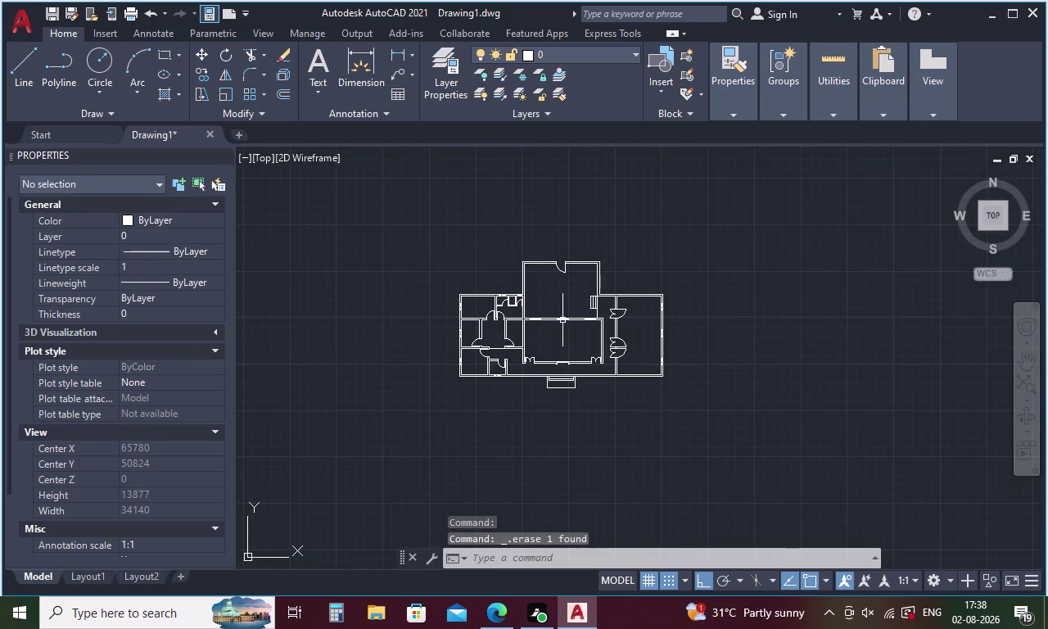
scroll(up, 3)
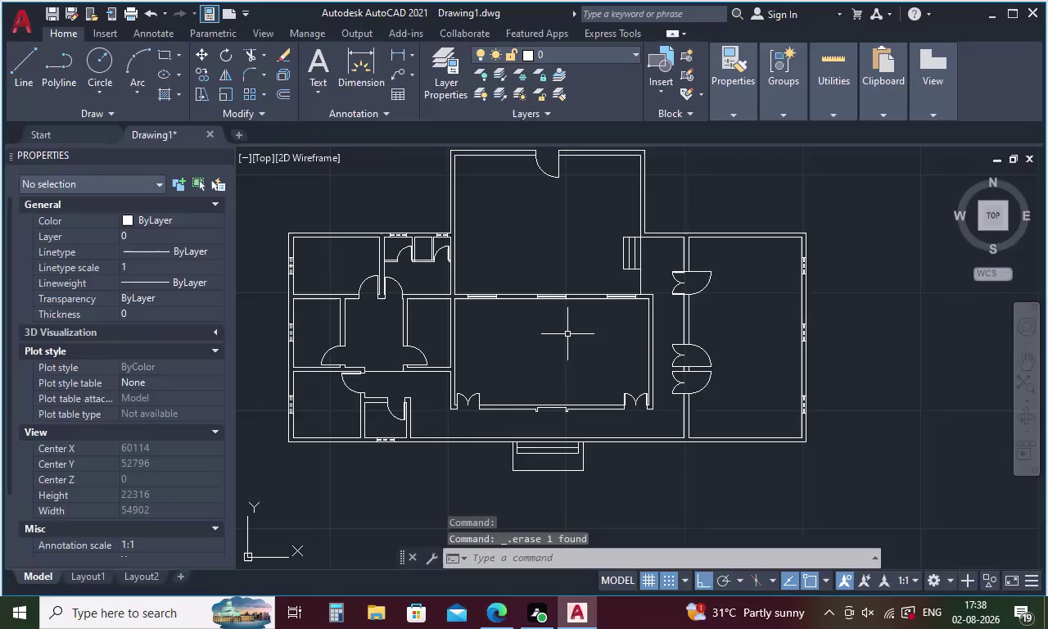